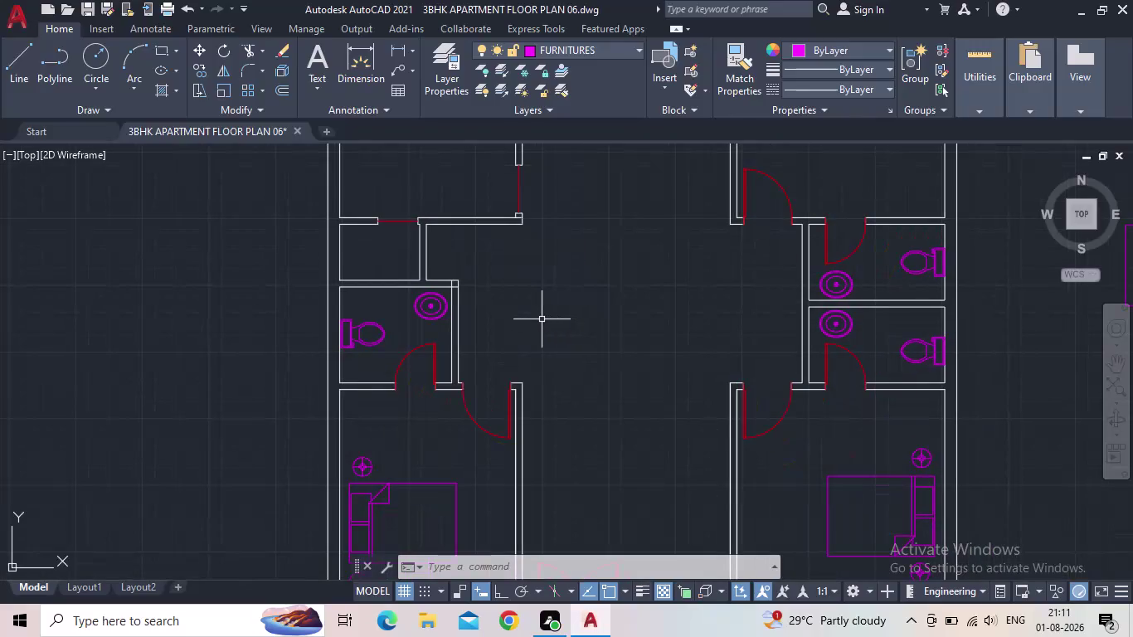
Pan and zoom around the apartment plan to centre the upper-left room.
scroll(up, 3)
middle_drag(585, 297, 557, 309)
scroll(down, 3)
middle_drag(572, 329, 526, 234)
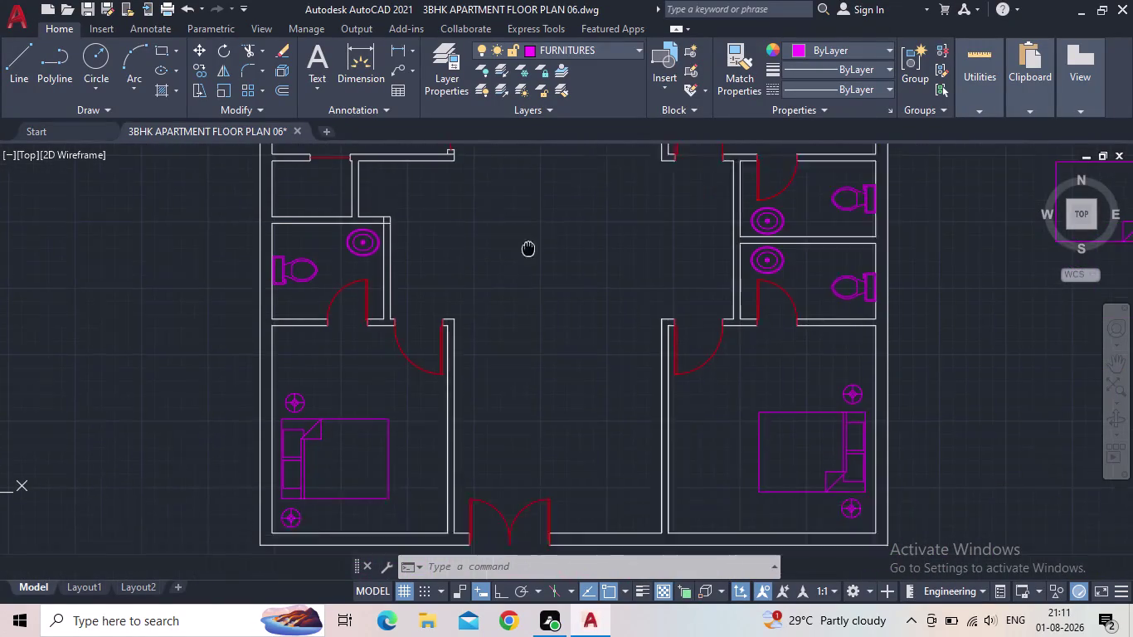
middle_drag(526, 234, 524, 215)
scroll(down, 3)
middle_drag(543, 320, 515, 402)
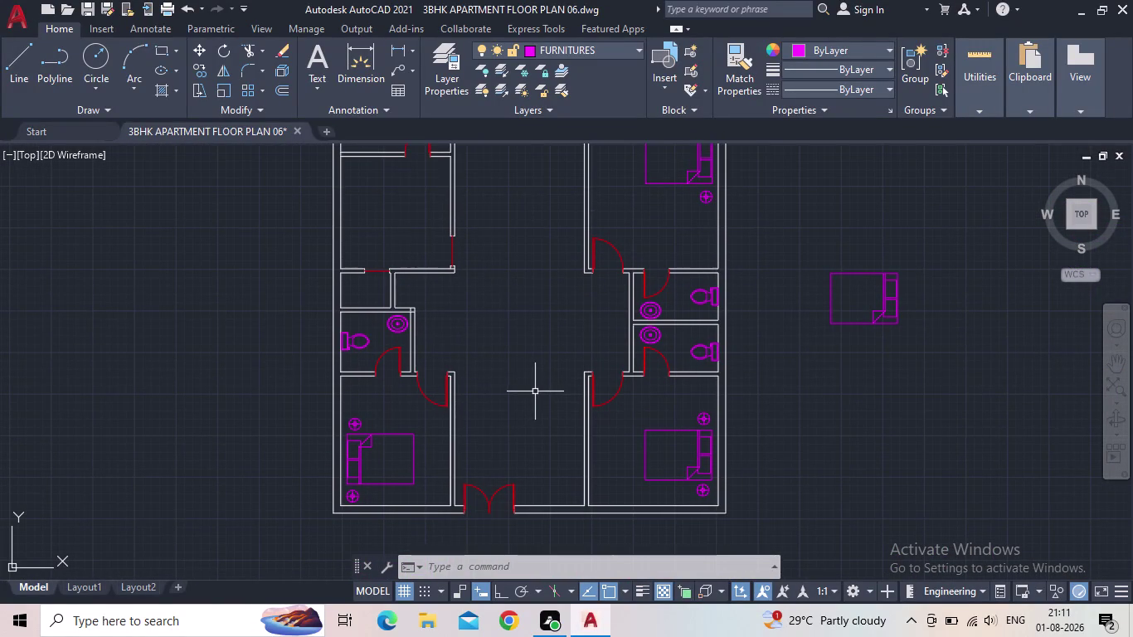
middle_drag(565, 390, 545, 482)
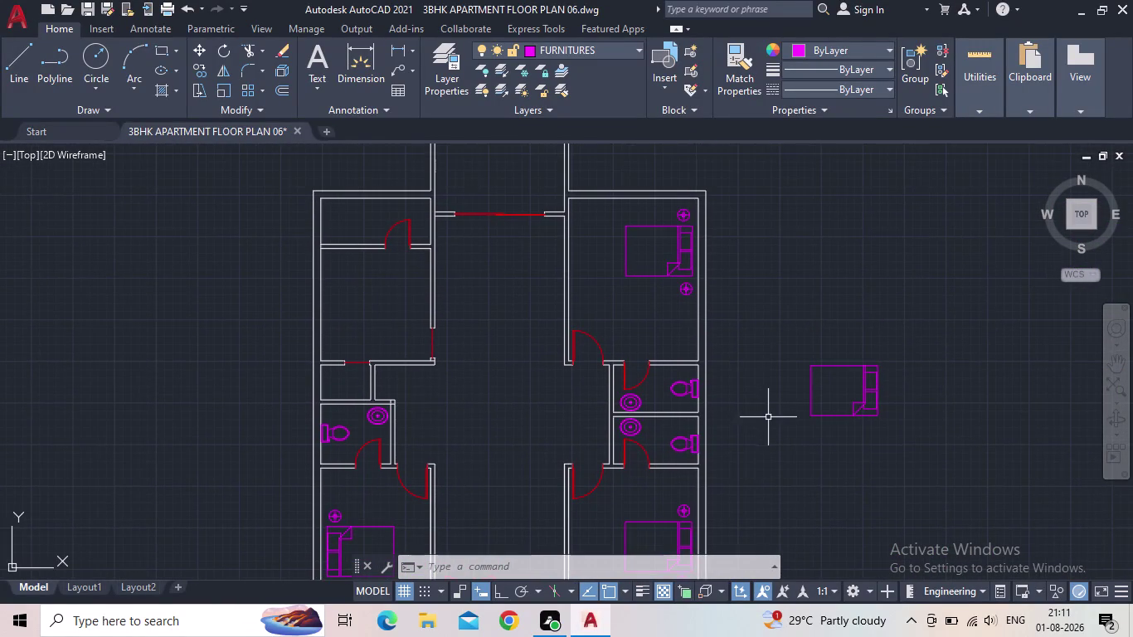
scroll(down, 3)
scroll(up, 3)
middle_drag(843, 377, 742, 379)
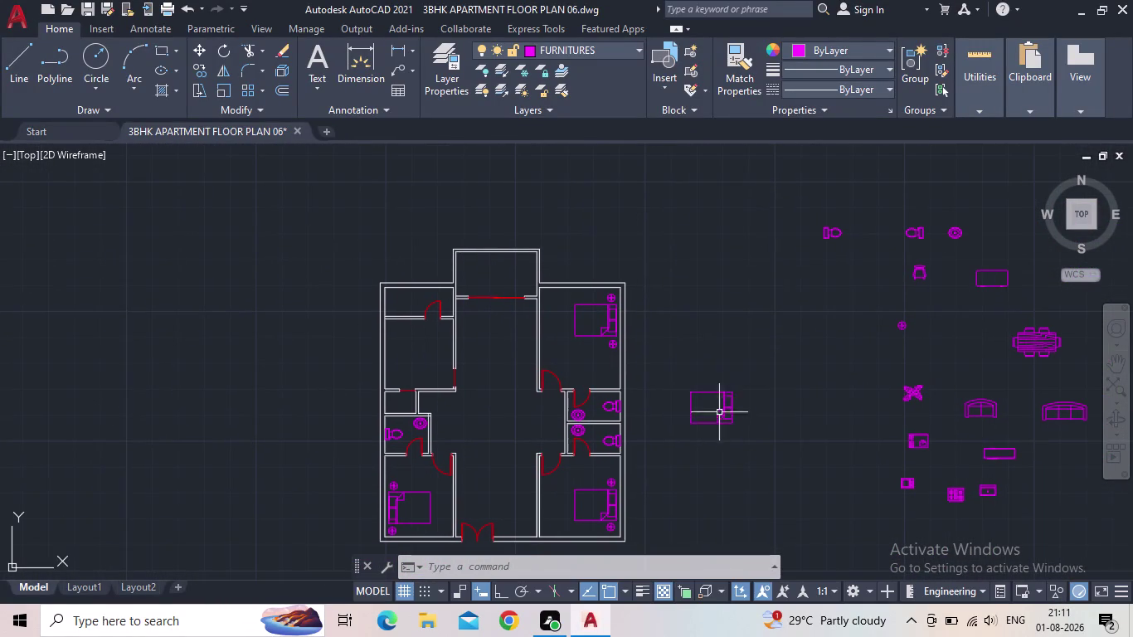
scroll(up, 3)
middle_drag(482, 429, 420, 430)
scroll(down, 3)
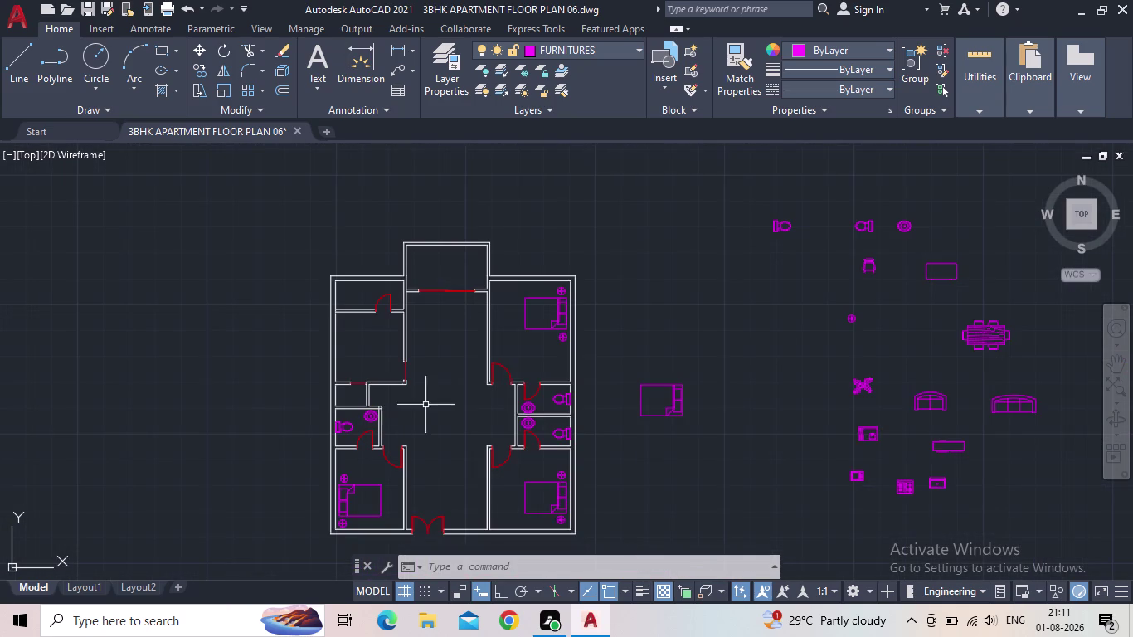
middle_drag(678, 361, 524, 295)
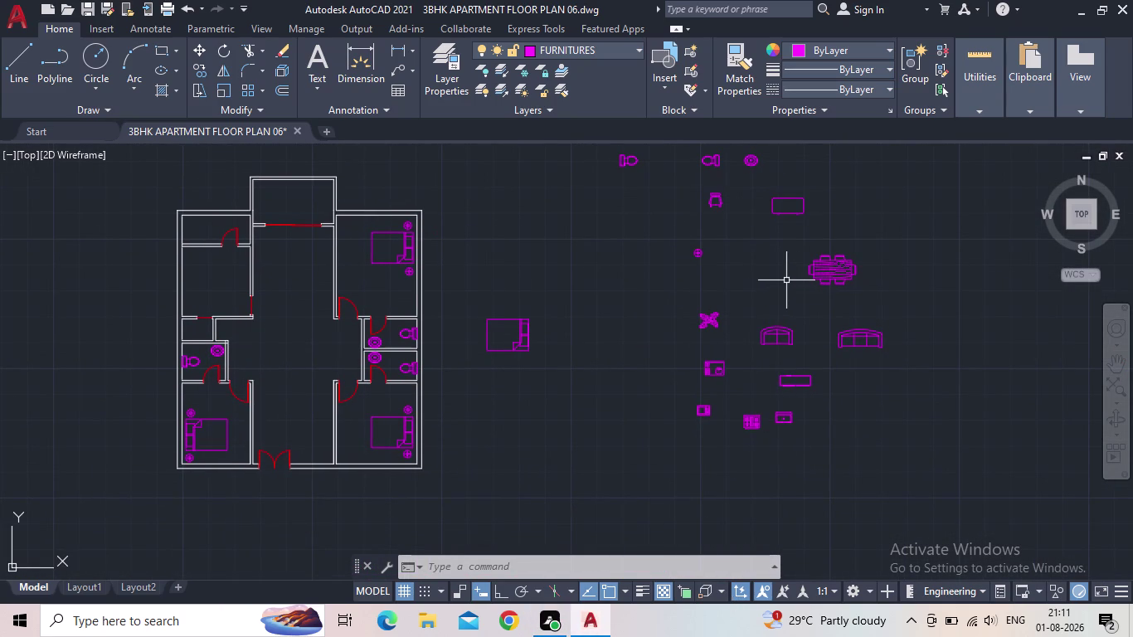
middle_drag(350, 301, 494, 407)
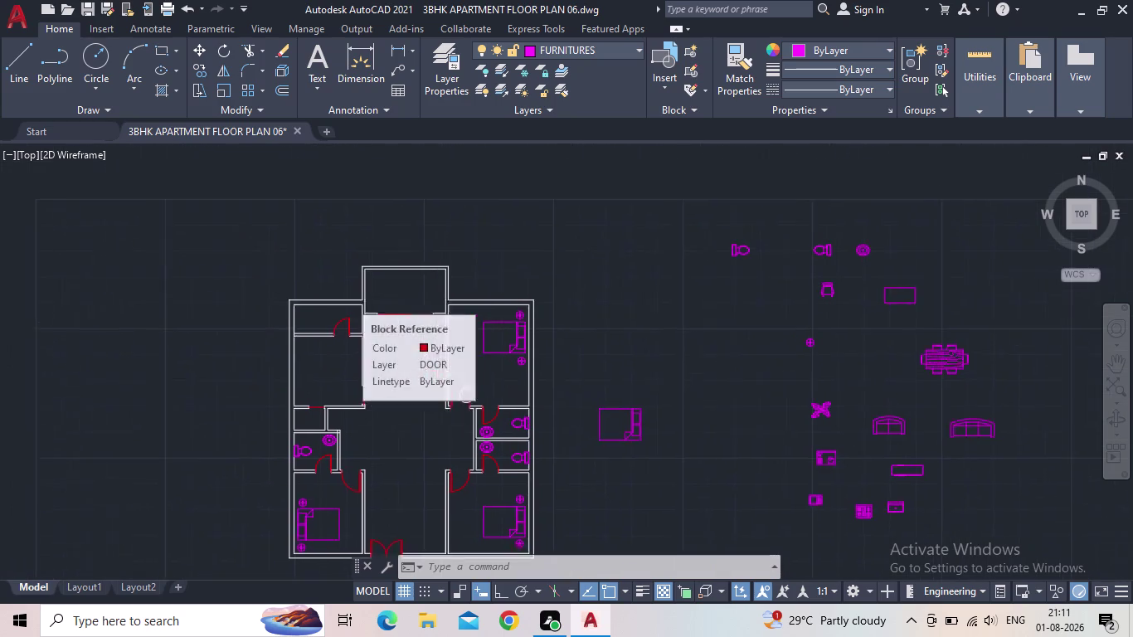
middle_drag(494, 408, 498, 410)
scroll(up, 3)
scroll(up, 3)
middle_drag(354, 377, 513, 337)
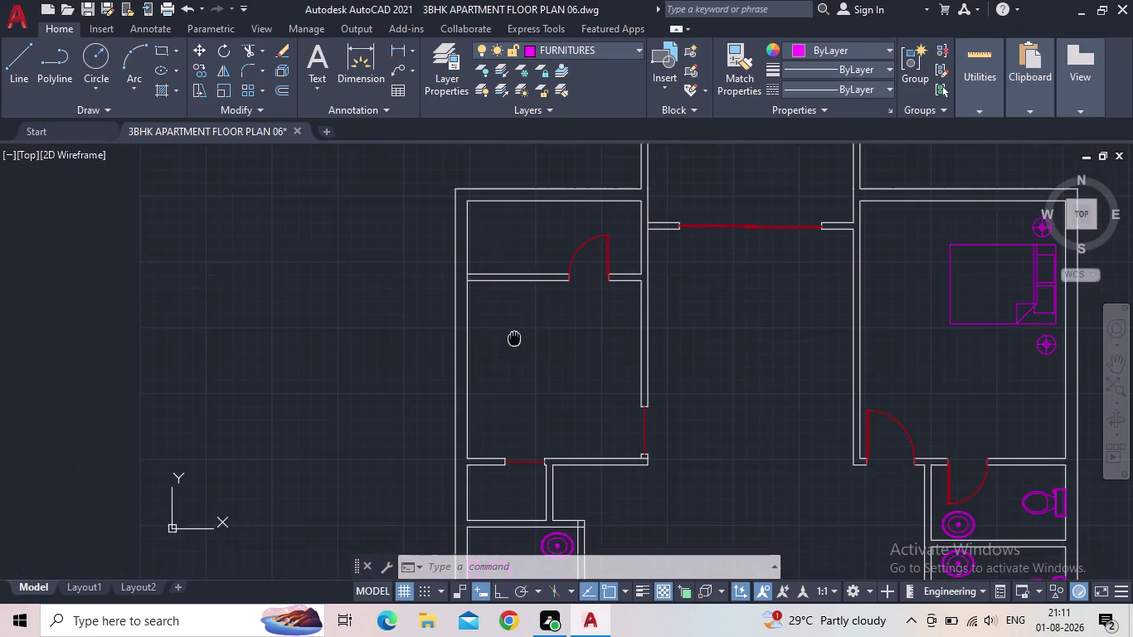
Set FLOOR as the current layer in the Layer Properties Manager.
click(440, 76)
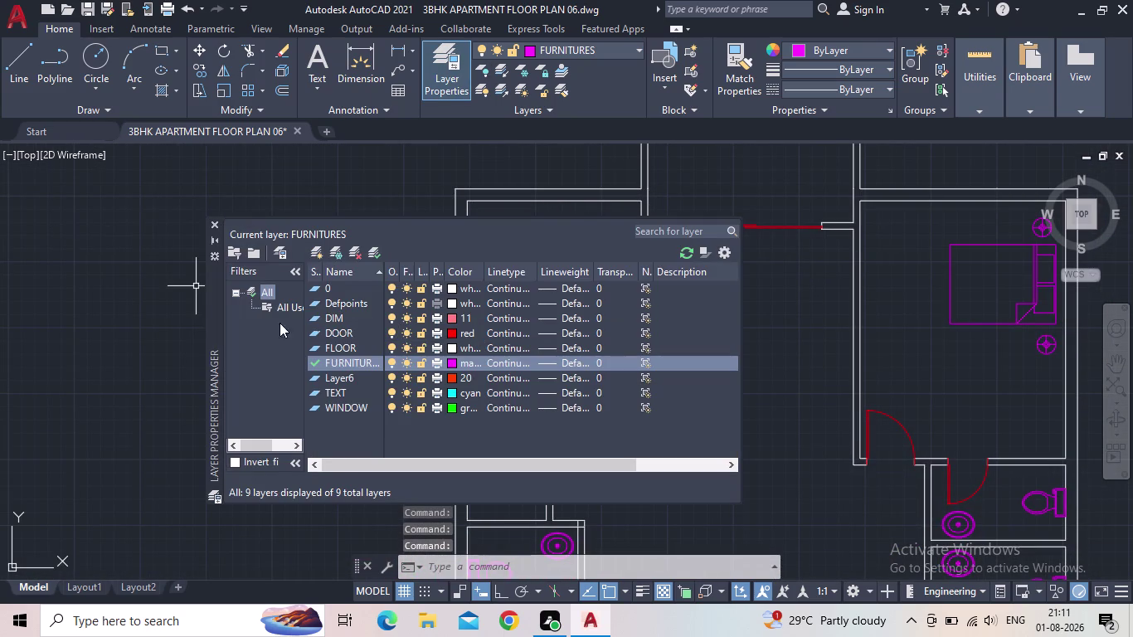
double_click(316, 347)
click(216, 219)
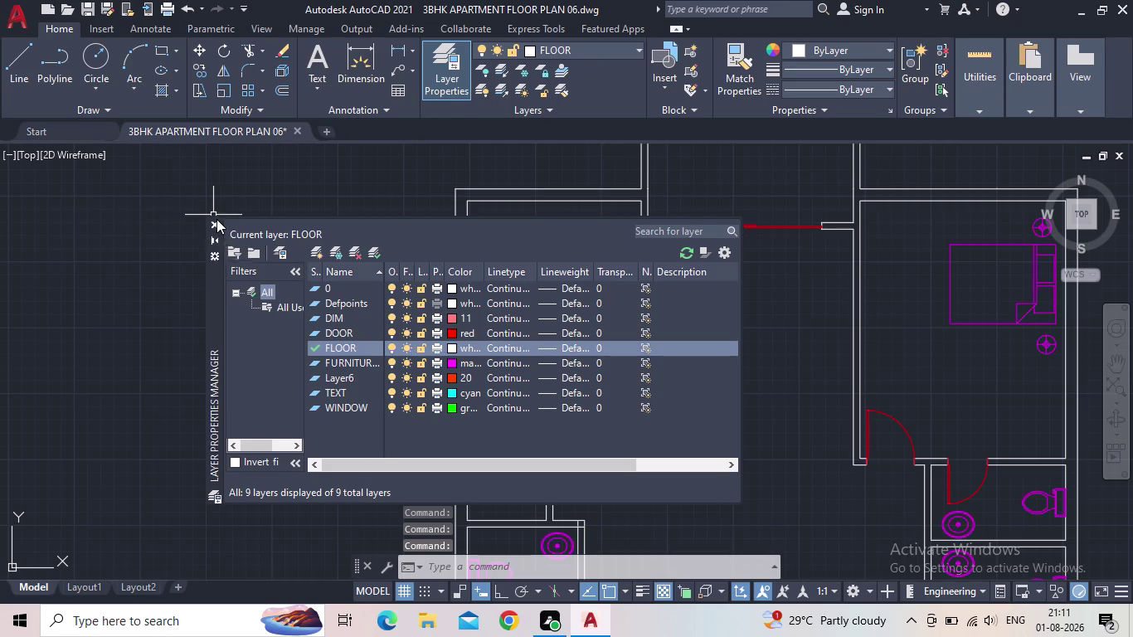
click(162, 49)
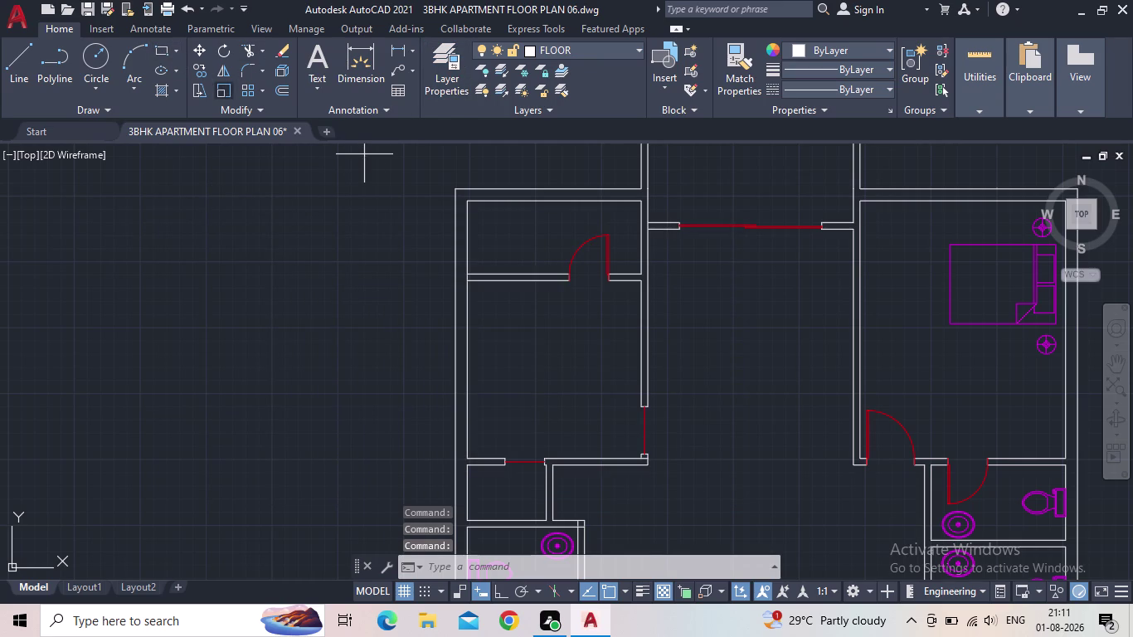
Draw the tall 2'×10' rectangle from the upper-left room's inner corner.
scroll(up, 3)
scroll(down, 3)
middle_click(507, 362)
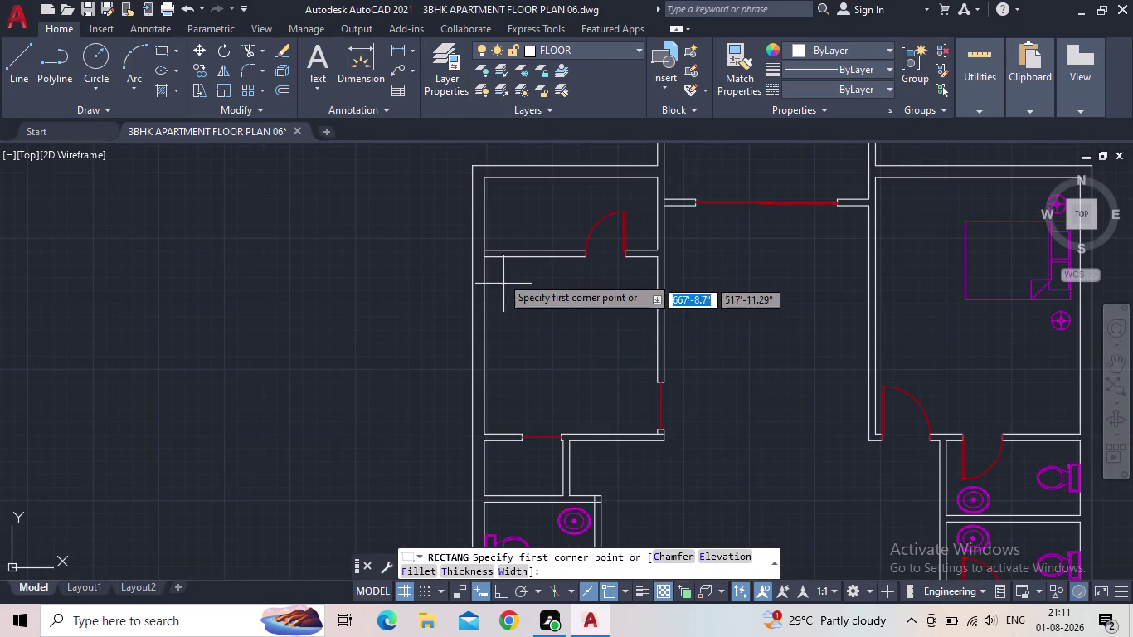
click(487, 257)
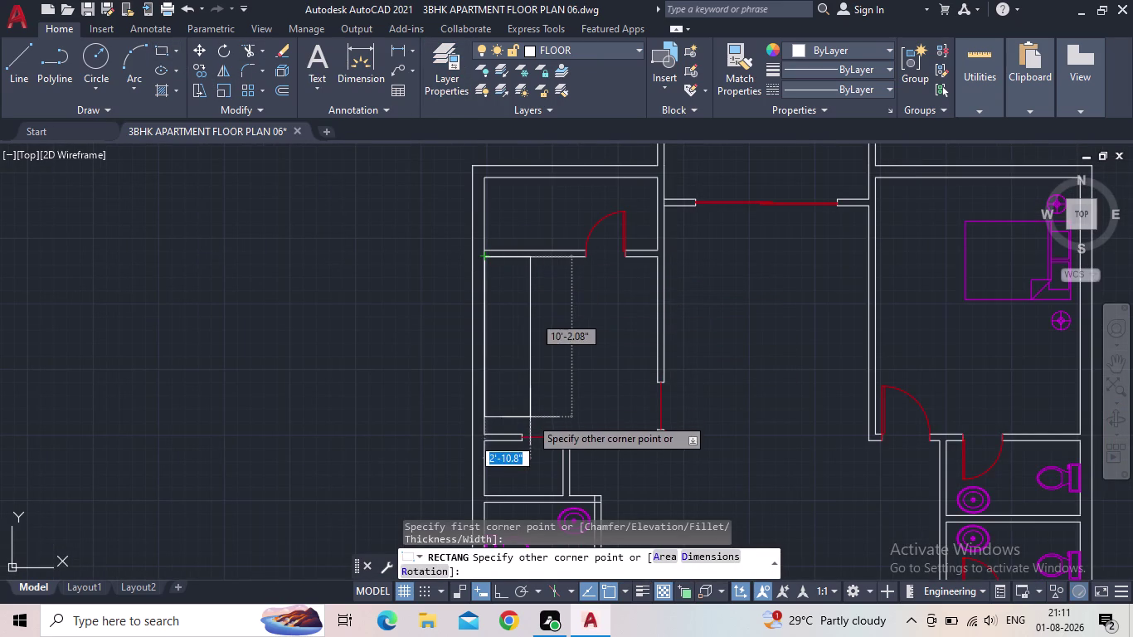
middle_drag(530, 418, 545, 379)
scroll(down, 3)
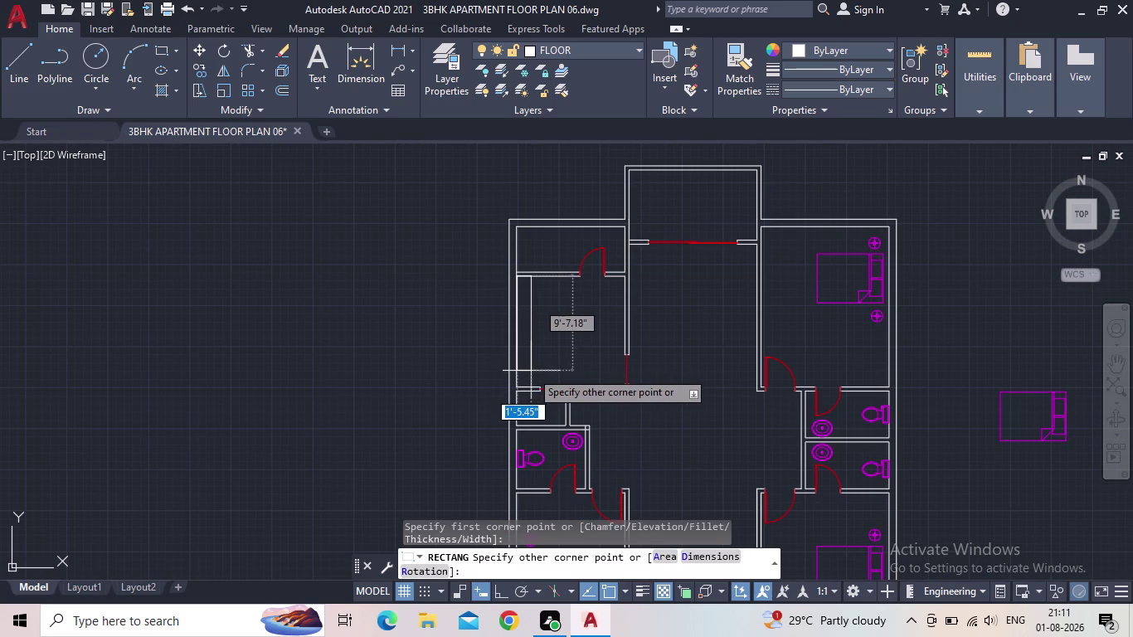
scroll(up, 3)
scroll(up, 3)
middle_drag(536, 391, 555, 352)
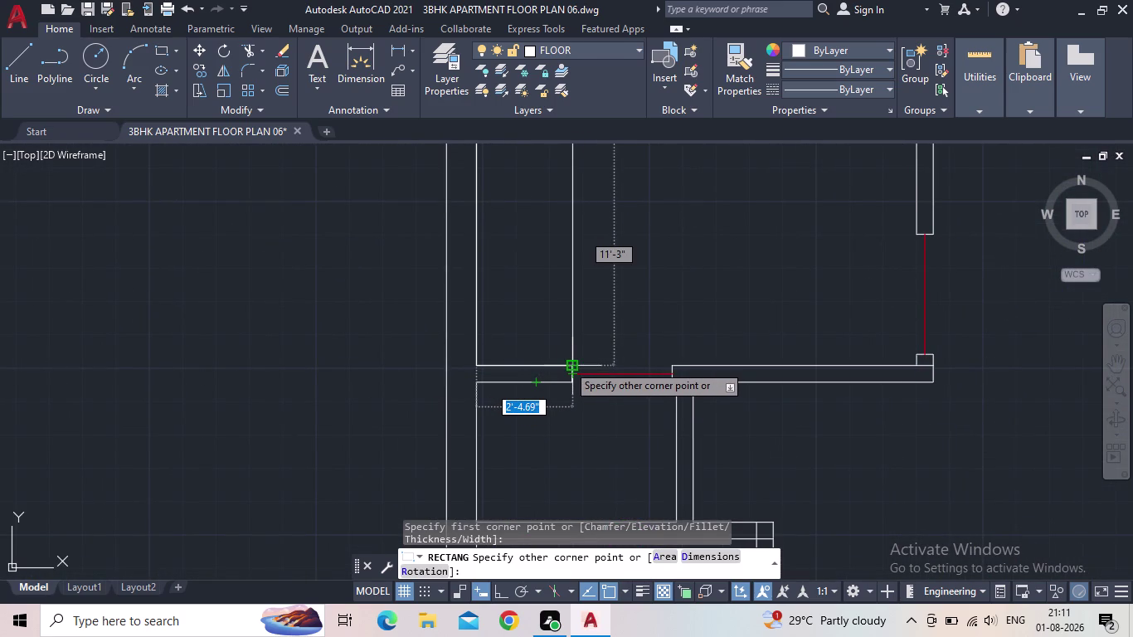
scroll(up, 3)
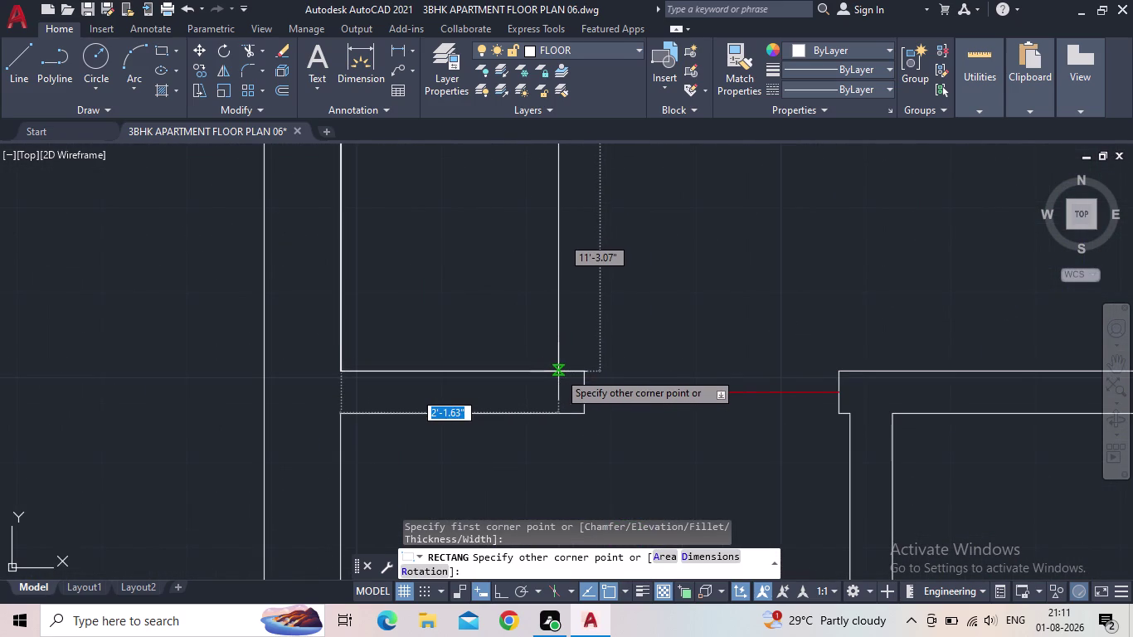
click(561, 373)
scroll(down, 3)
middle_drag(490, 307, 491, 443)
scroll(down, 3)
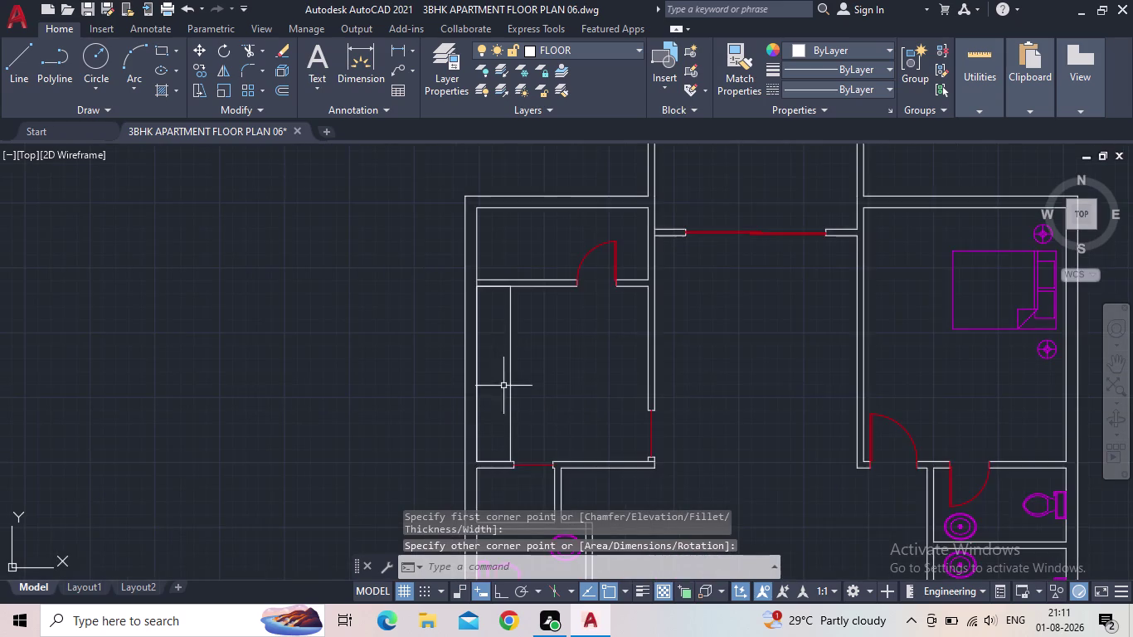
scroll(up, 3)
middle_drag(495, 320, 493, 421)
Draw the wider 5'×2' rectangle from the room's top-left corner, then start TRIM.
key(space)
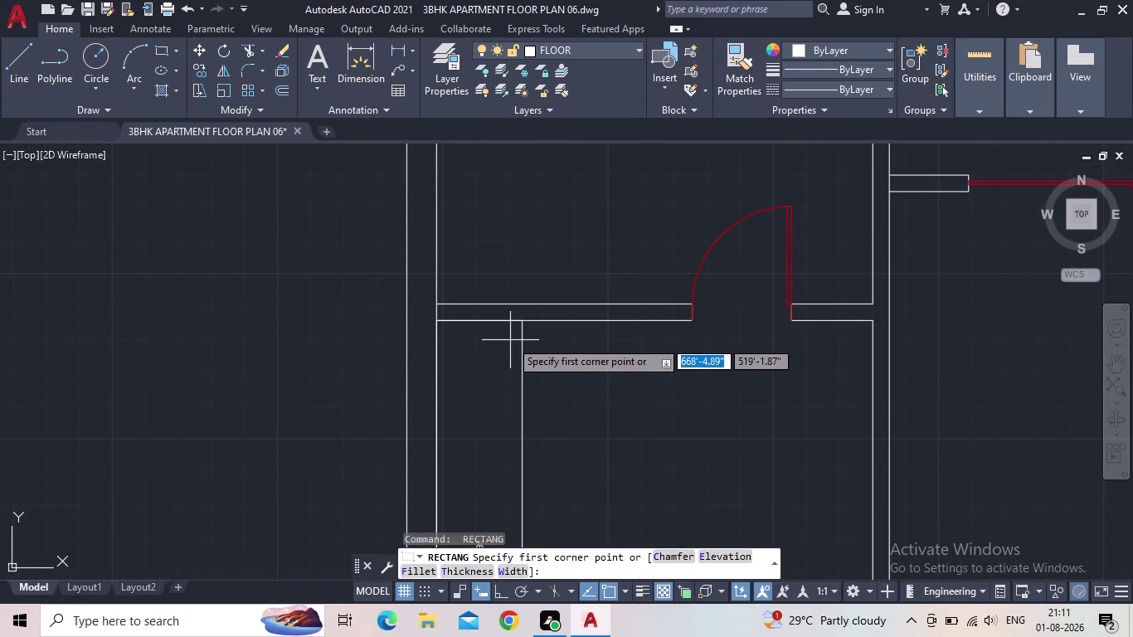
click(439, 323)
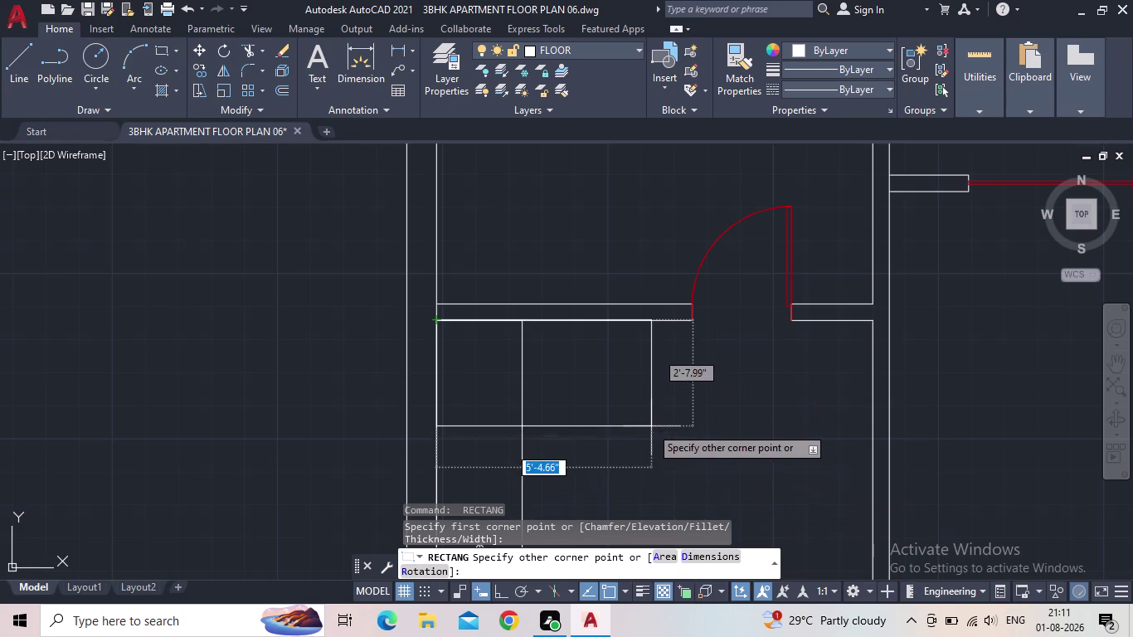
middle_drag(655, 425, 751, 363)
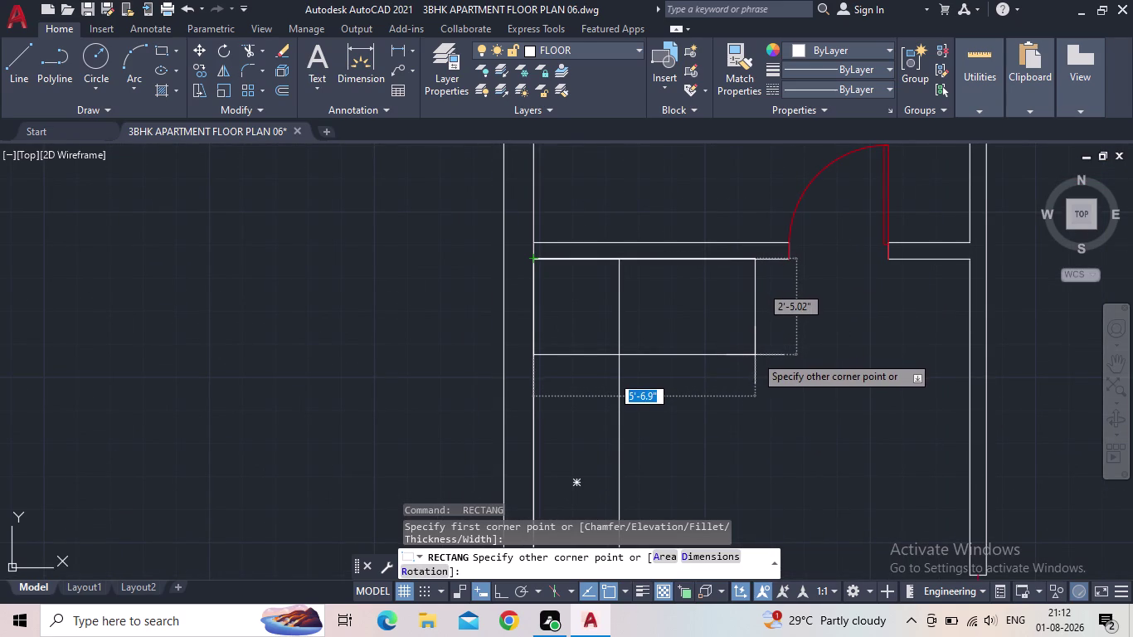
click(753, 356)
scroll(down, 3)
scroll(up, 3)
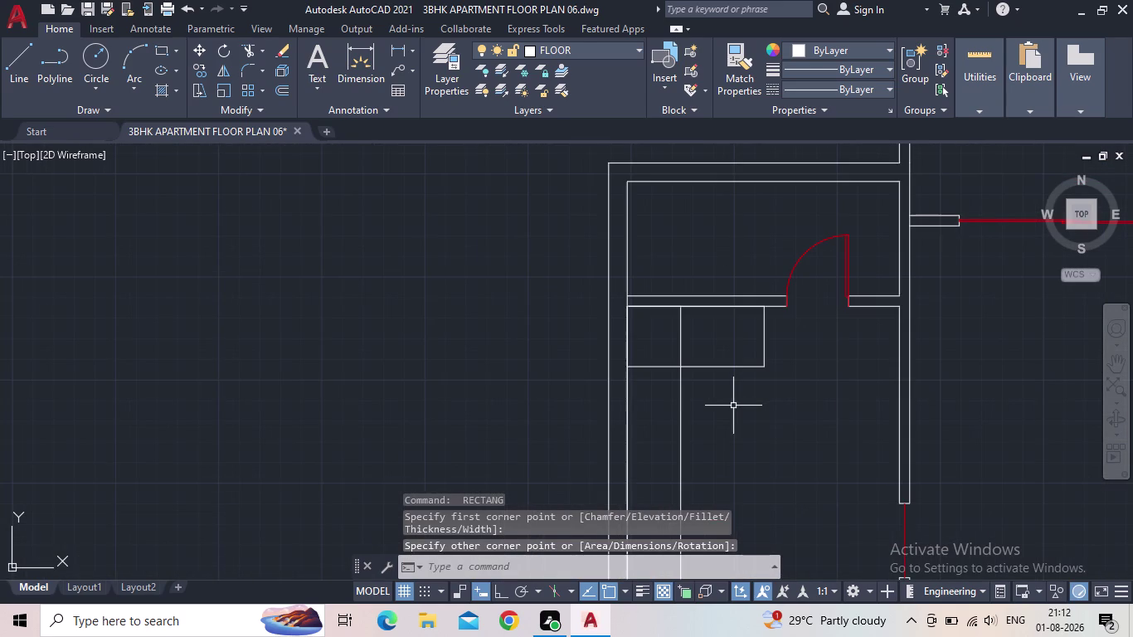
key(t)
key(r)
key(Return)
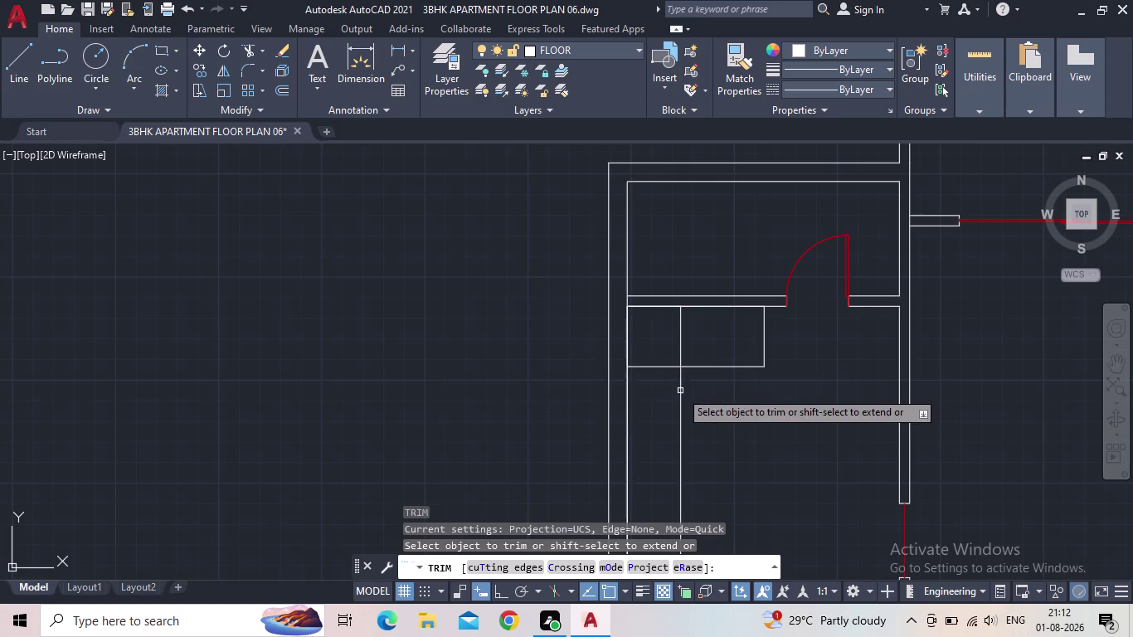
scroll(up, 3)
drag(650, 375, 647, 368)
click(636, 316)
click(708, 281)
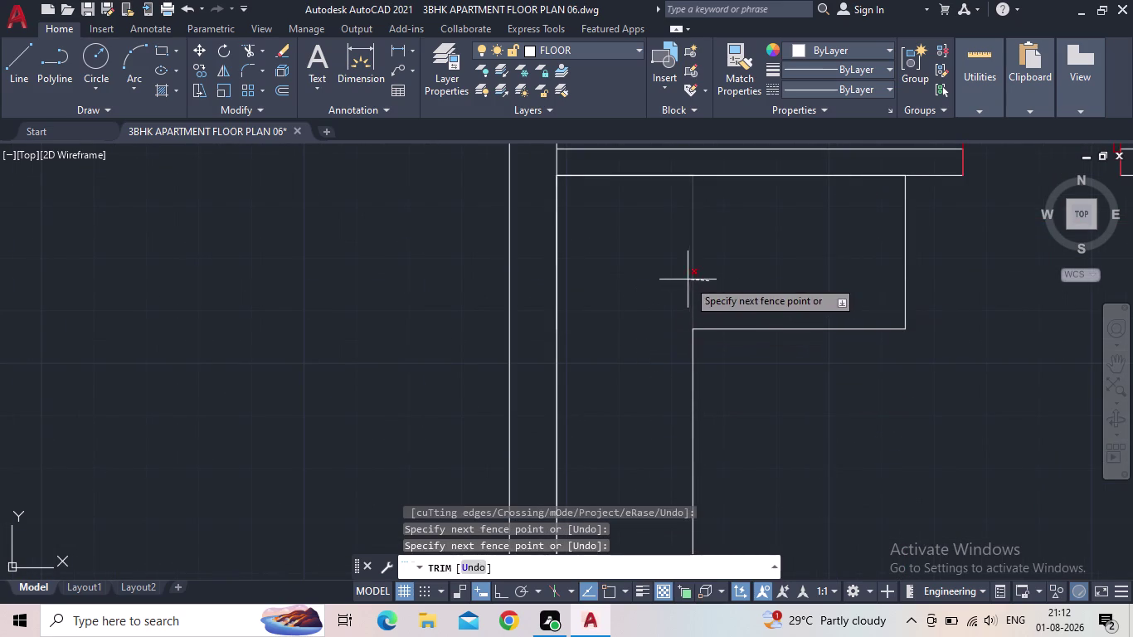
click(687, 279)
scroll(down, 3)
middle_drag(667, 316, 680, 291)
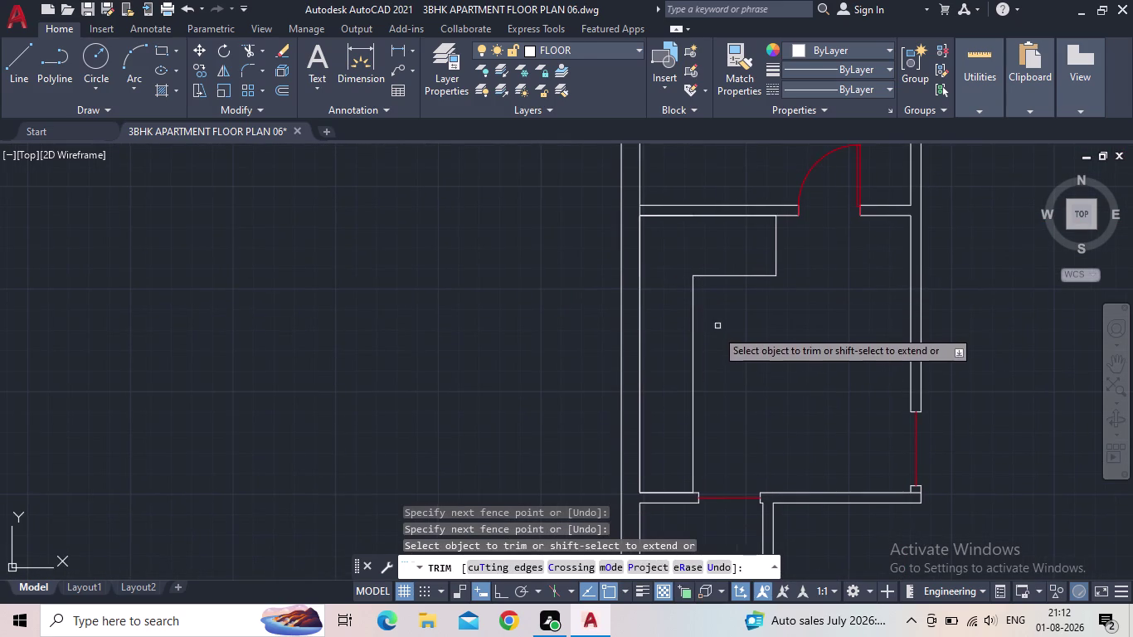
key(Escape)
scroll(down, 3)
middle_drag(747, 385, 680, 337)
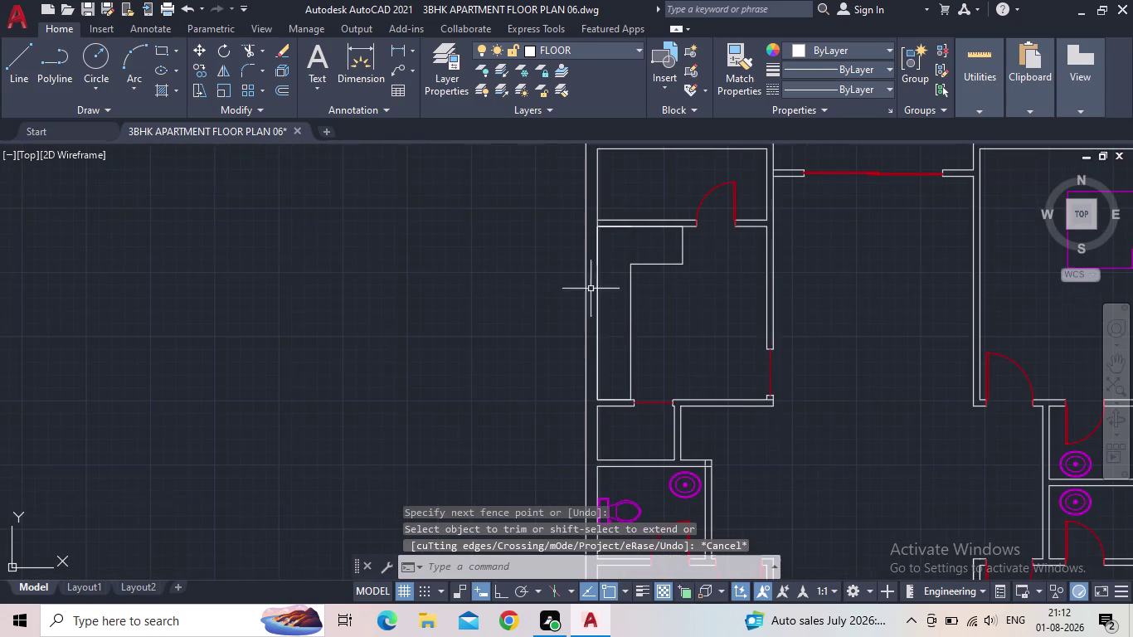
click(92, 9)
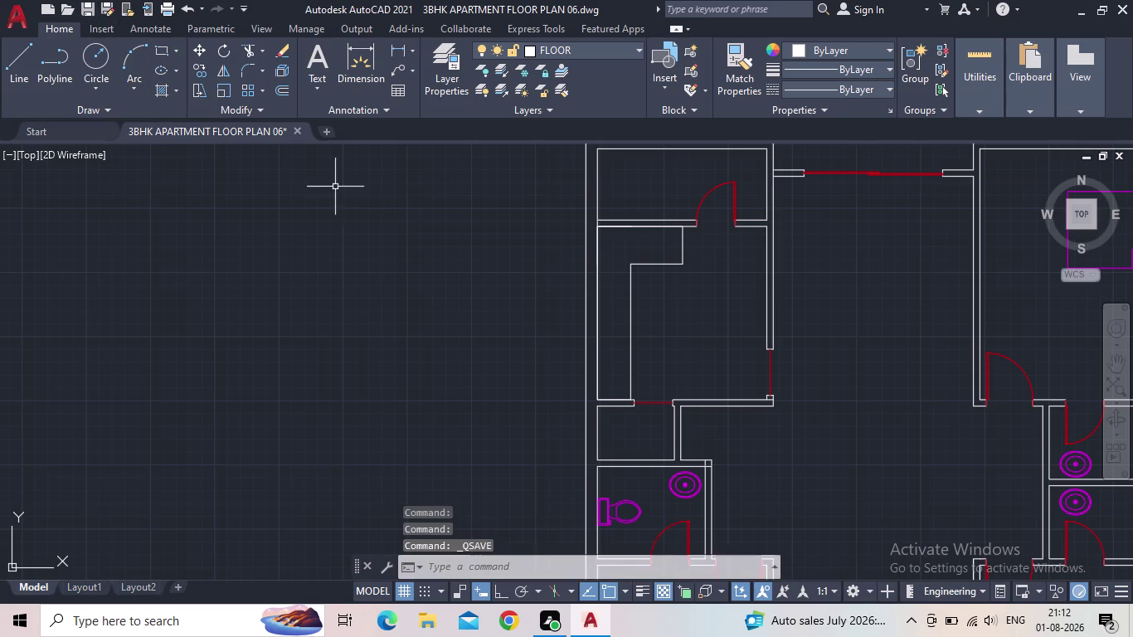
middle_drag(643, 289, 618, 276)
scroll(up, 3)
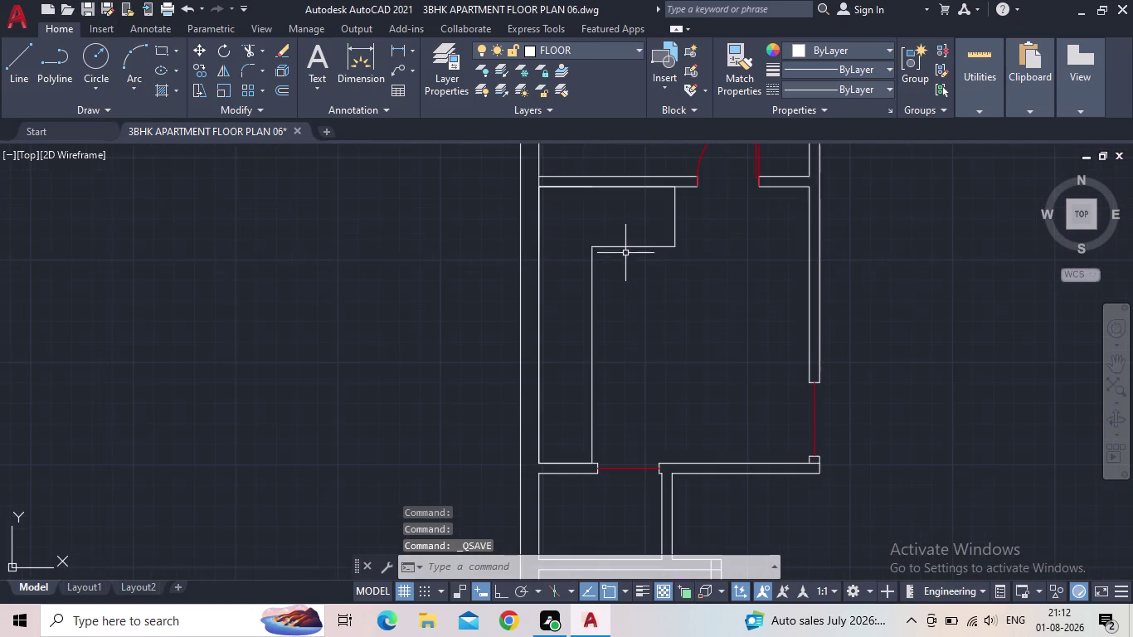
scroll(down, 3)
middle_drag(660, 271, 572, 284)
scroll(down, 3)
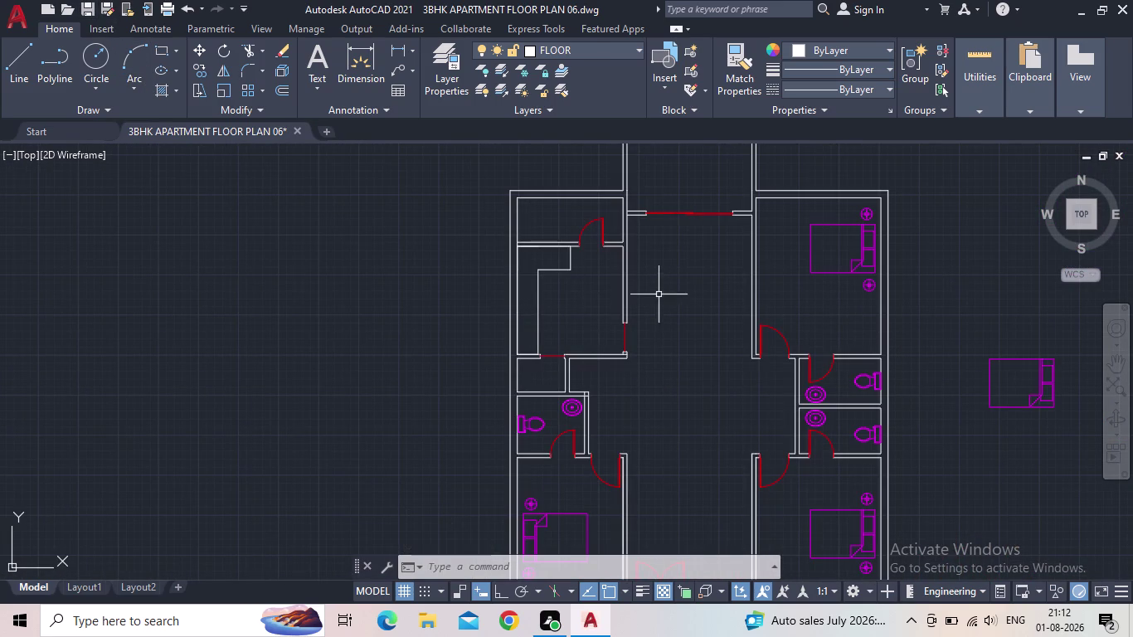
scroll(down, 3)
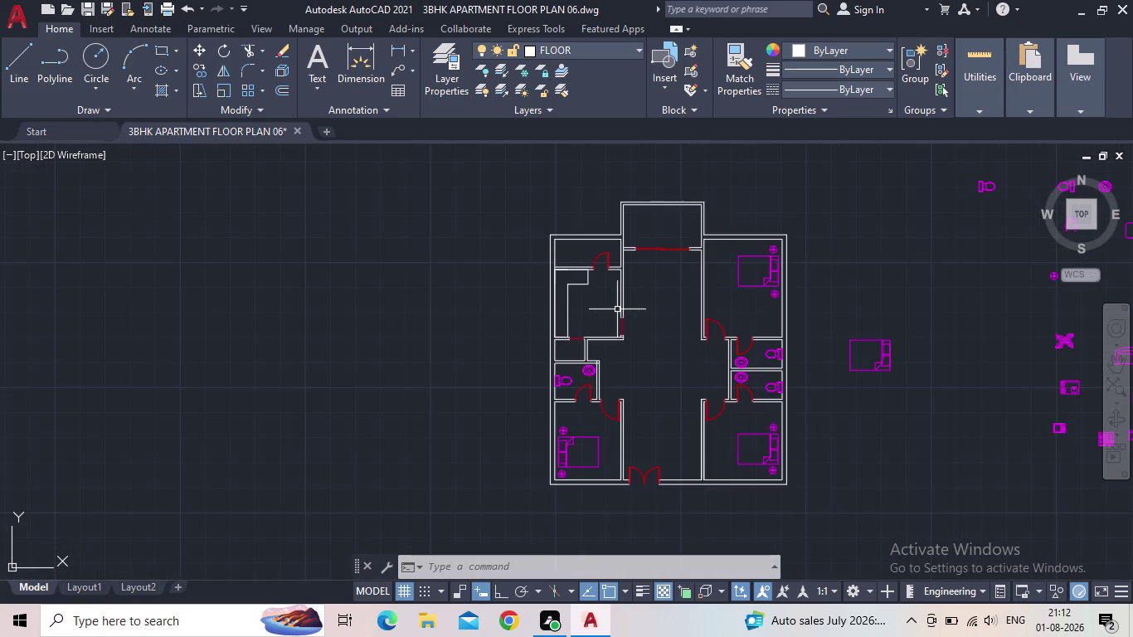
scroll(up, 3)
scroll(down, 3)
middle_drag(865, 307, 471, 412)
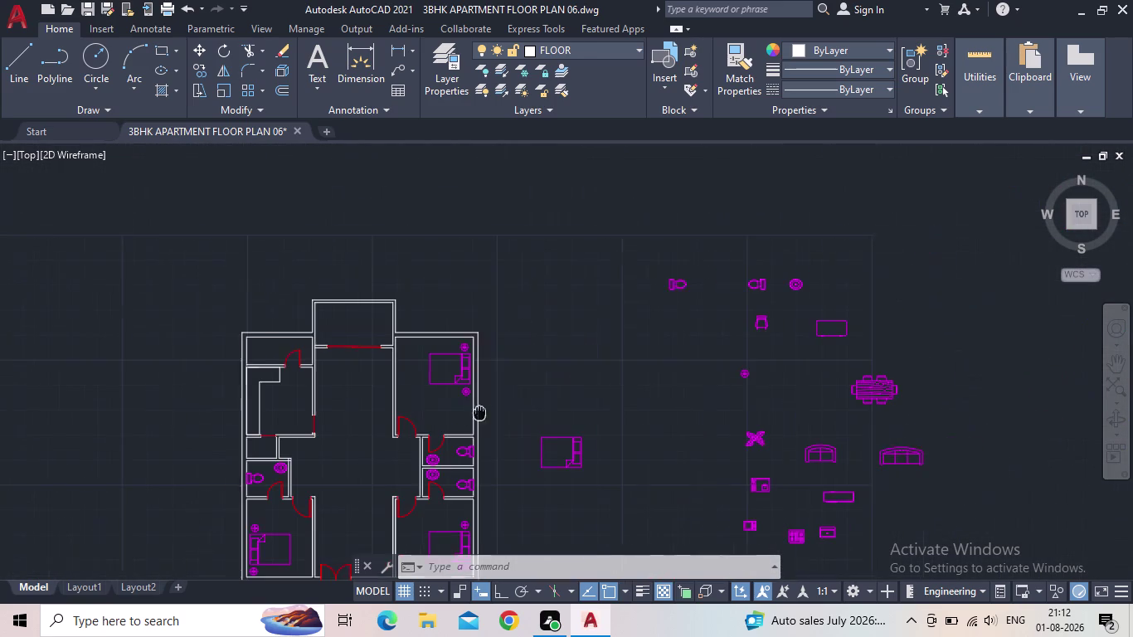
scroll(up, 3)
scroll(down, 3)
scroll(up, 3)
scroll(up, 3)
middle_drag(808, 447, 805, 447)
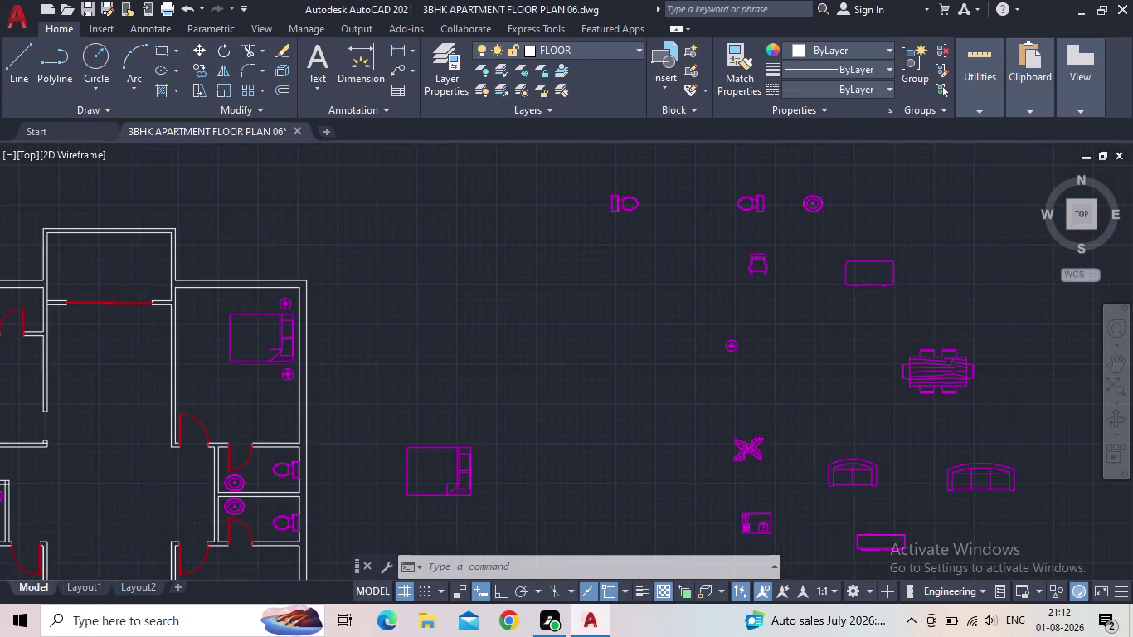
middle_drag(805, 447, 845, 271)
scroll(up, 3)
Grip-move the cooktop block from the loose furniture into the kitchen corner.
scroll(up, 3)
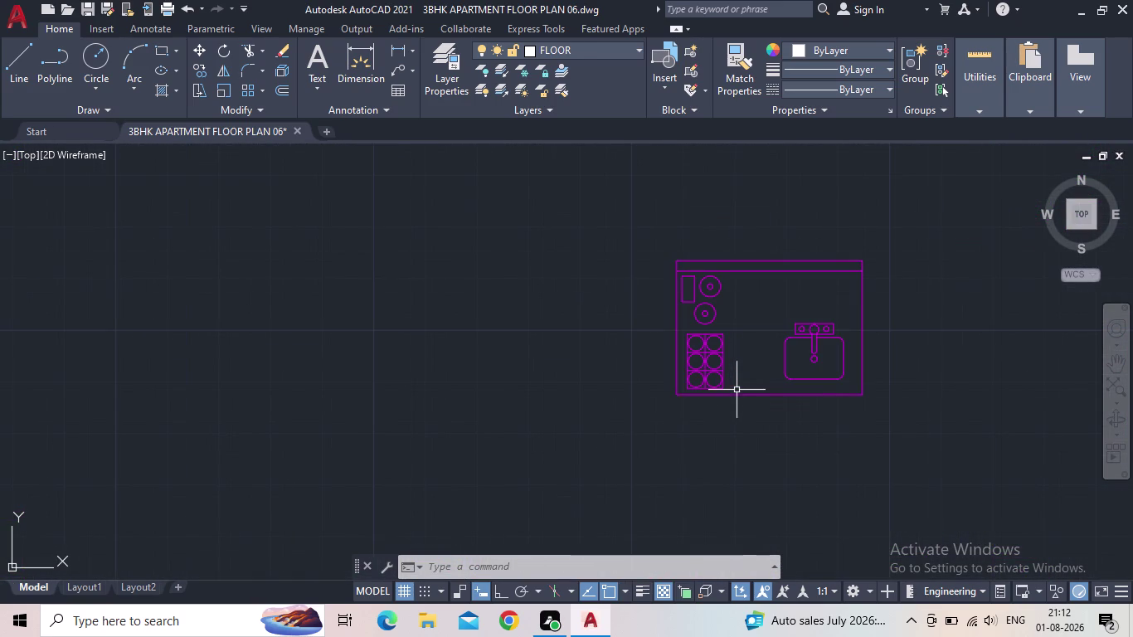
scroll(down, 3)
middle_drag(795, 409, 623, 354)
scroll(down, 3)
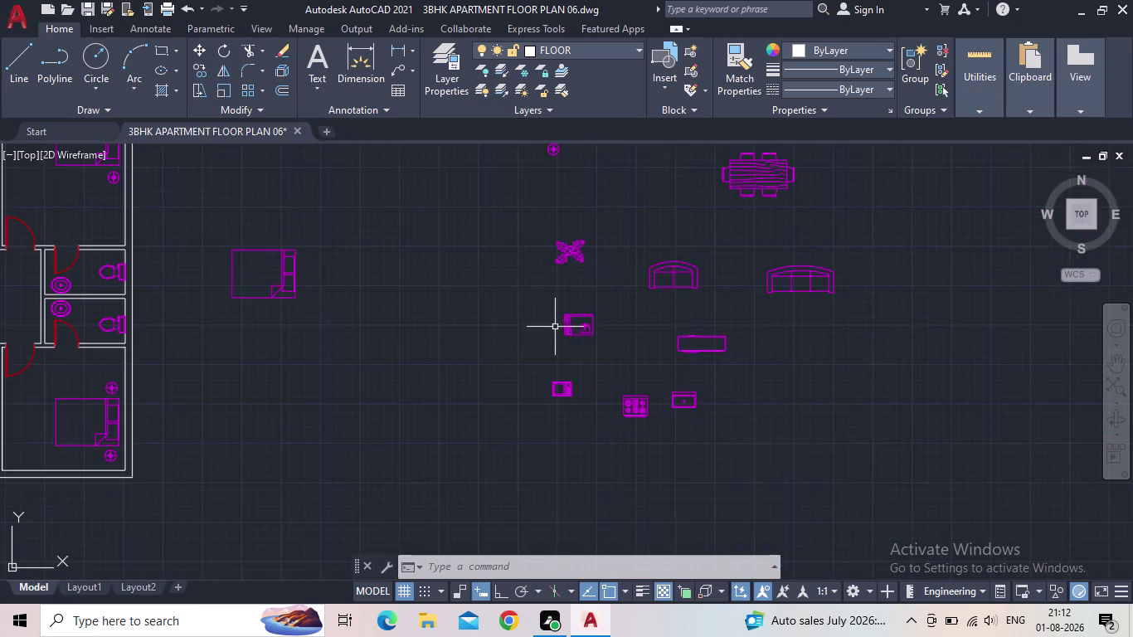
scroll(up, 3)
scroll(down, 3)
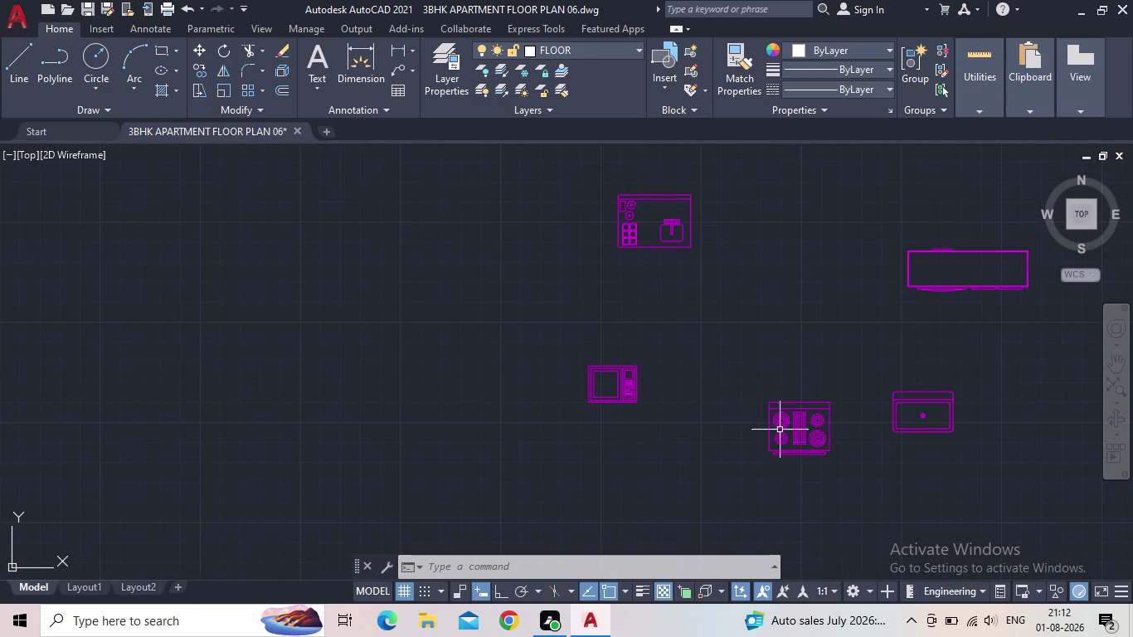
click(782, 430)
click(769, 404)
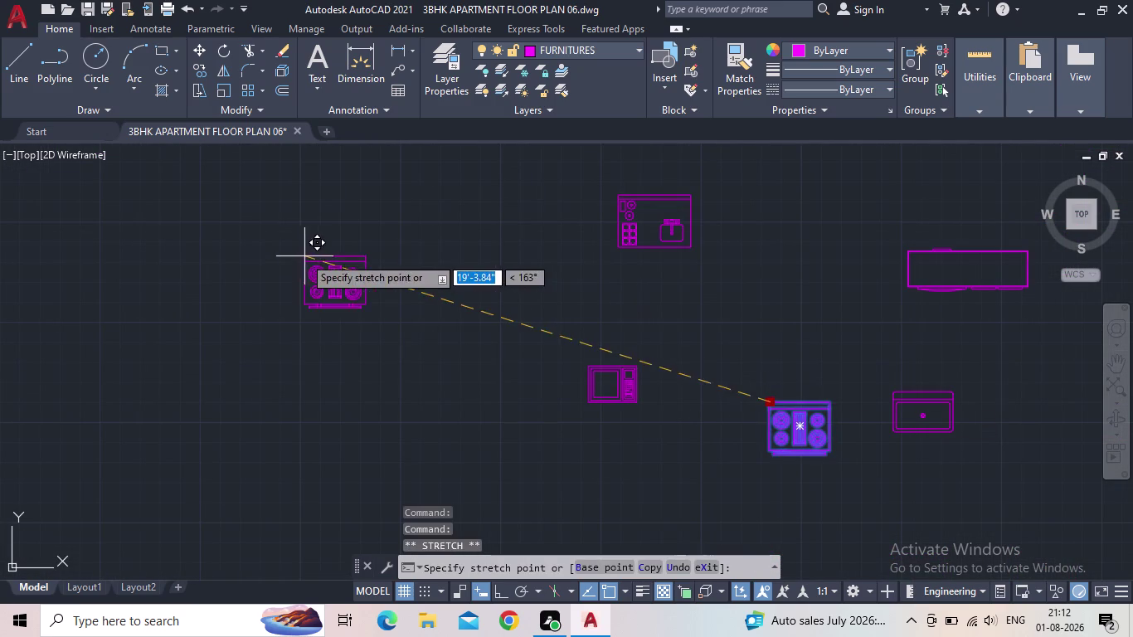
middle_drag(315, 268, 710, 357)
scroll(down, 3)
scroll(up, 3)
scroll(up, 3)
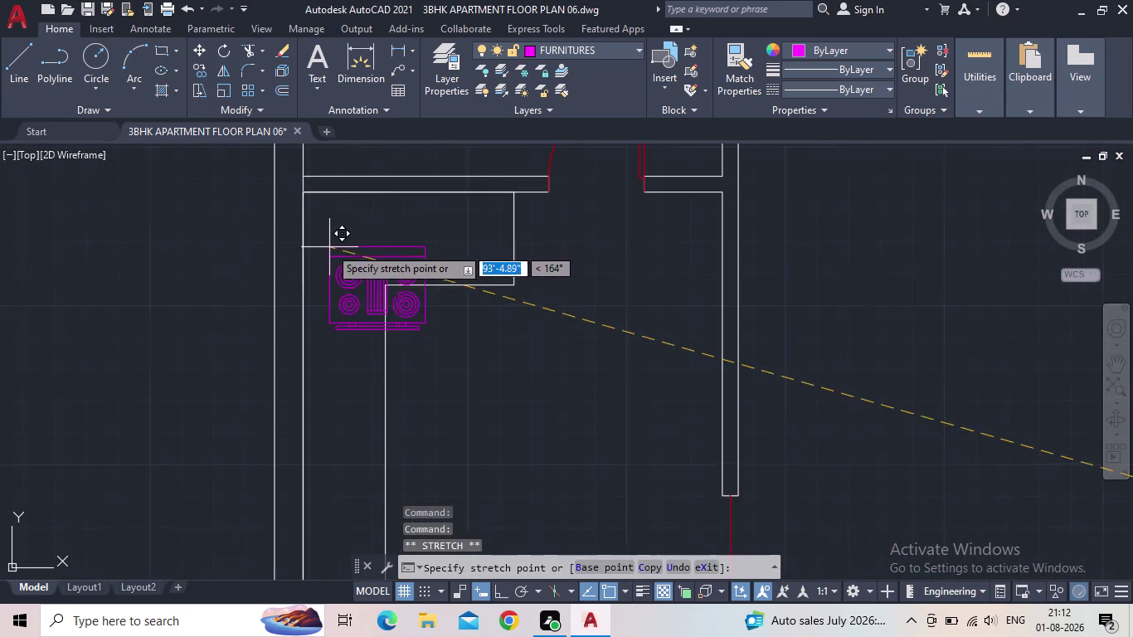
scroll(up, 3)
scroll(down, 3)
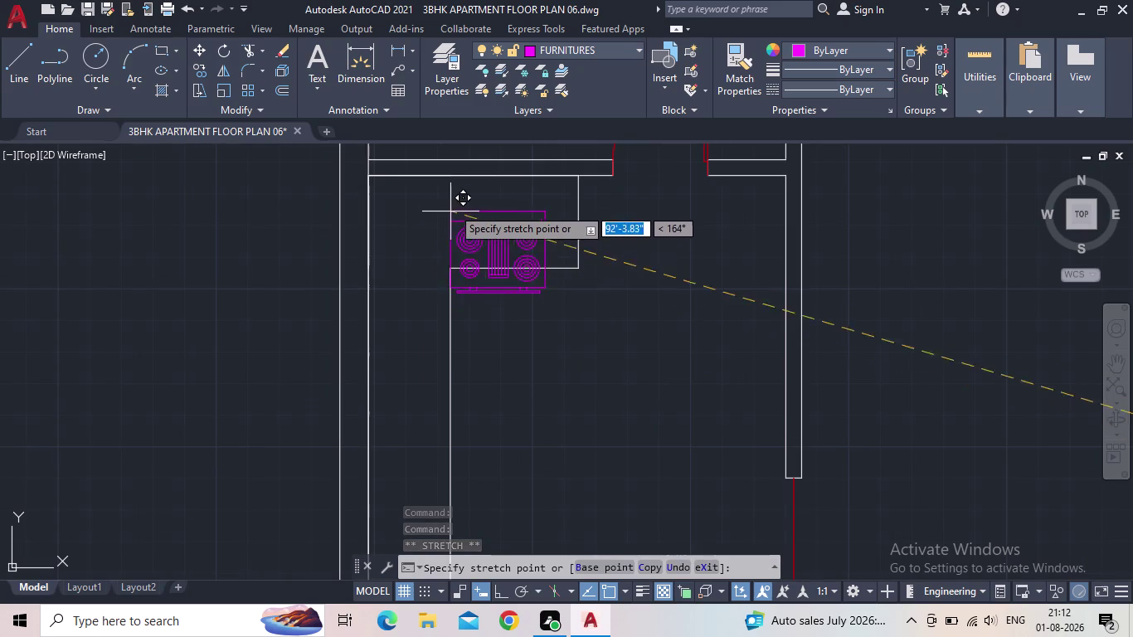
scroll(down, 3)
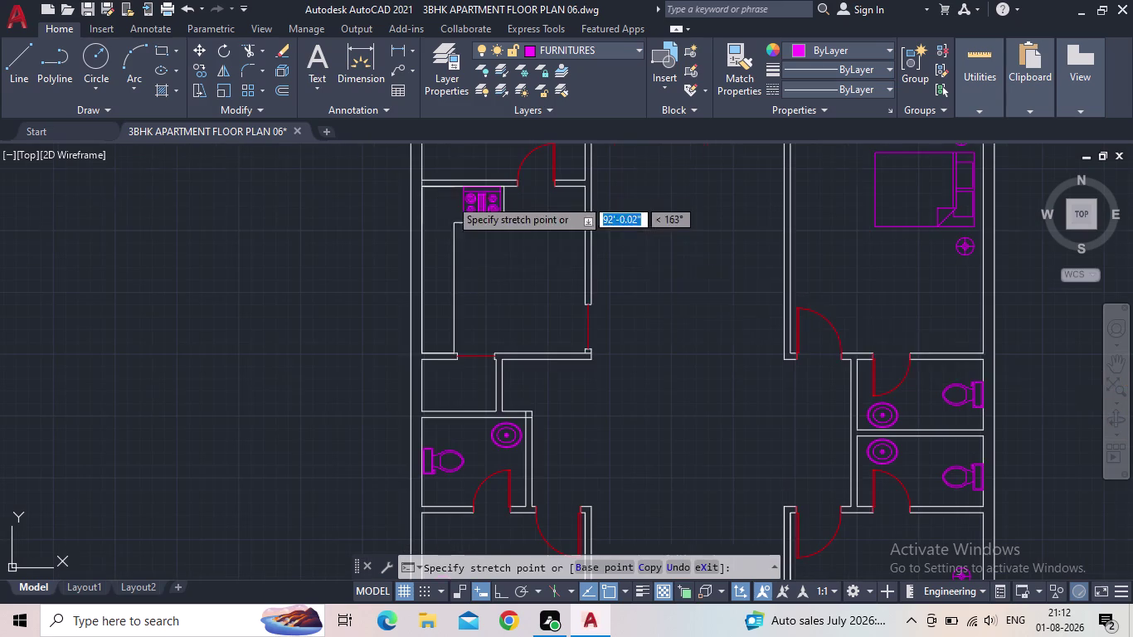
click(470, 274)
Start the RO rotate command on the cooktop.
scroll(up, 3)
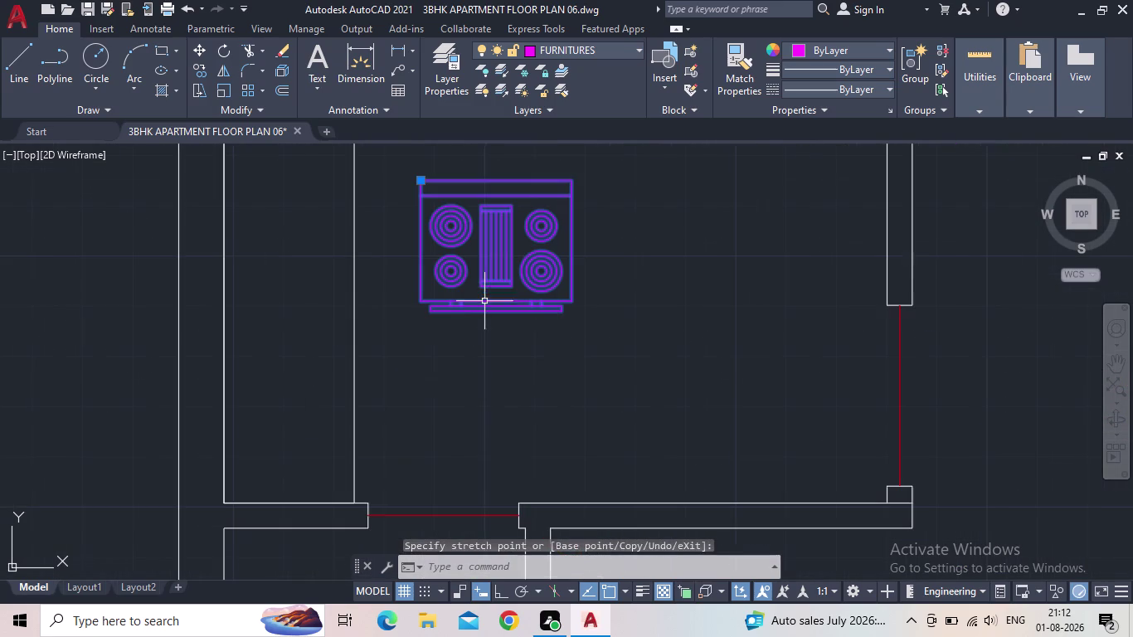
key(r)
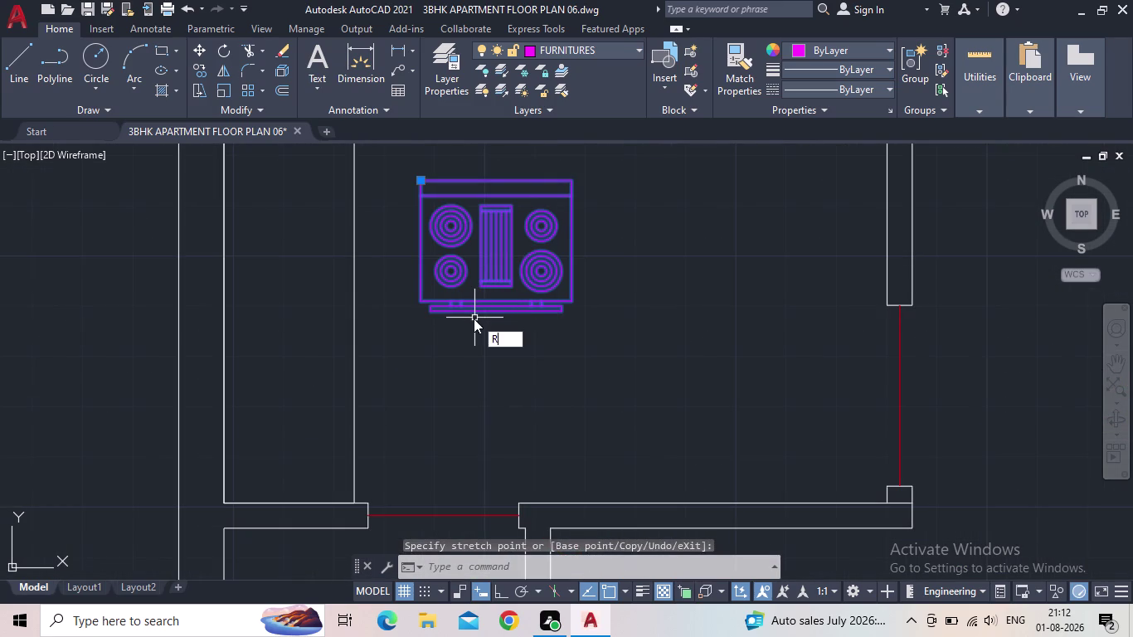
key(o)
key(Return)
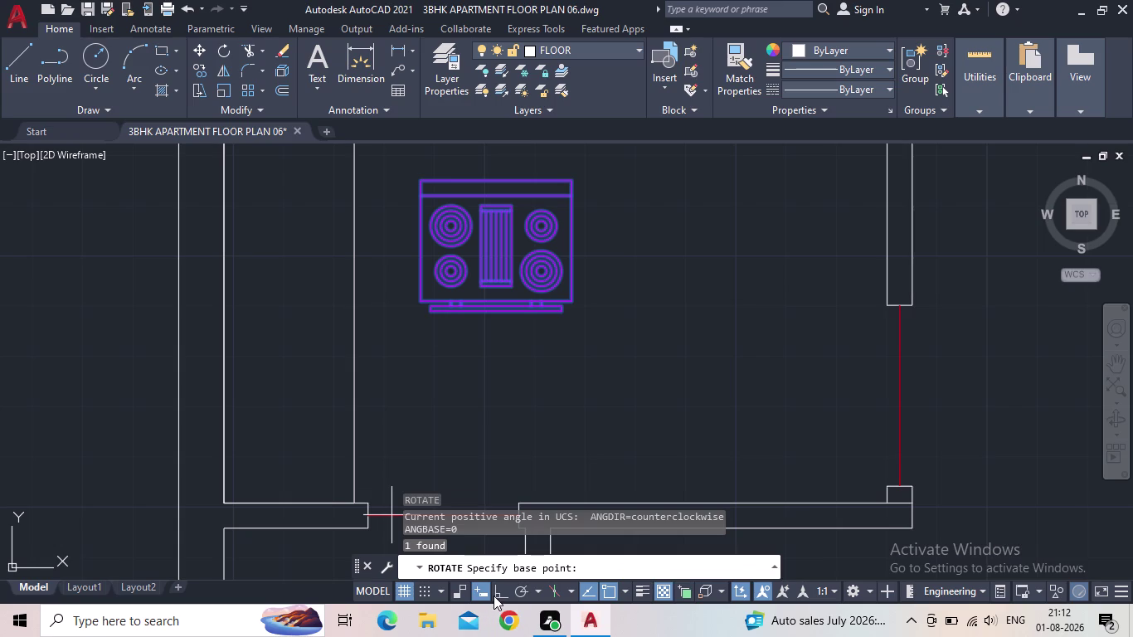
Rotate the cooktop 90° about its bottom corner with Ortho, then move it against the wall.
click(493, 595)
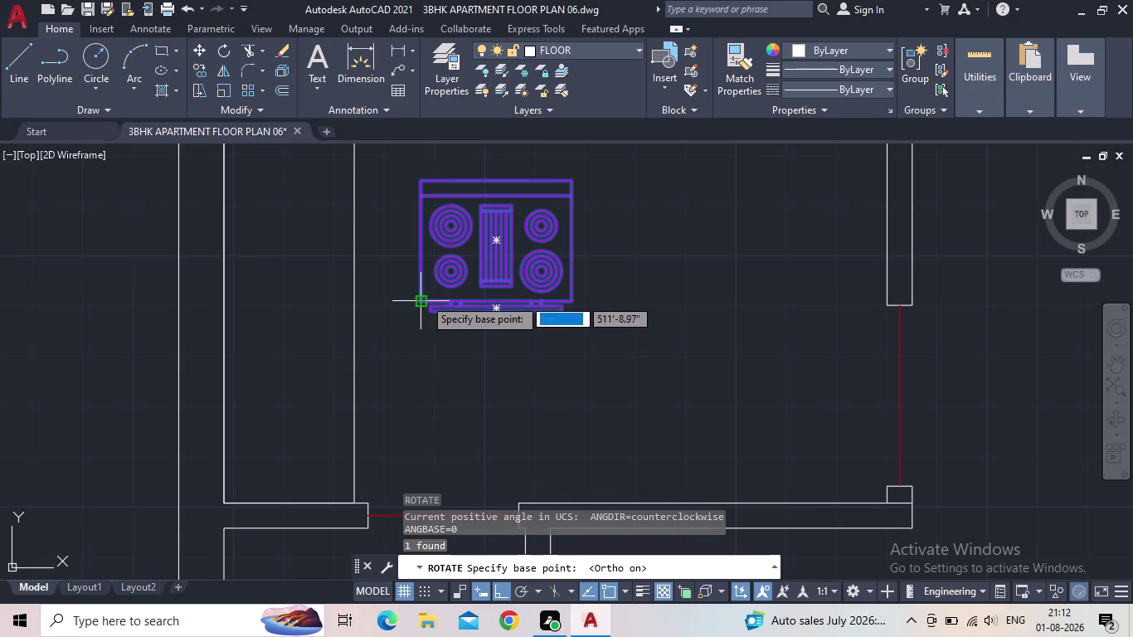
click(424, 298)
click(420, 187)
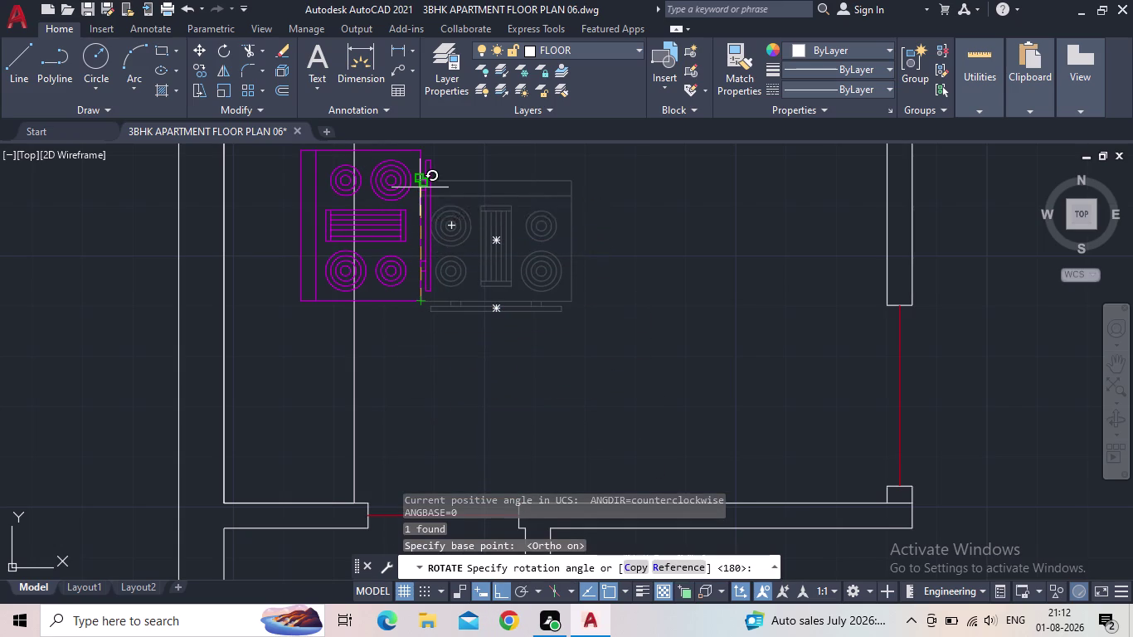
middle_drag(423, 217, 516, 367)
click(481, 361)
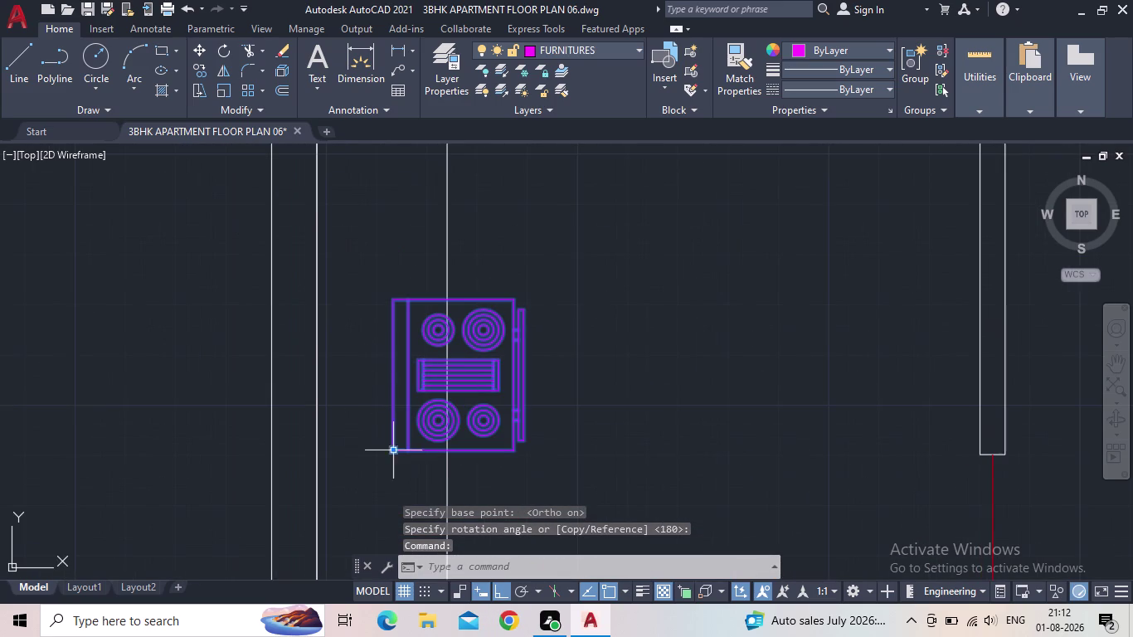
drag(391, 451, 377, 444)
click(336, 428)
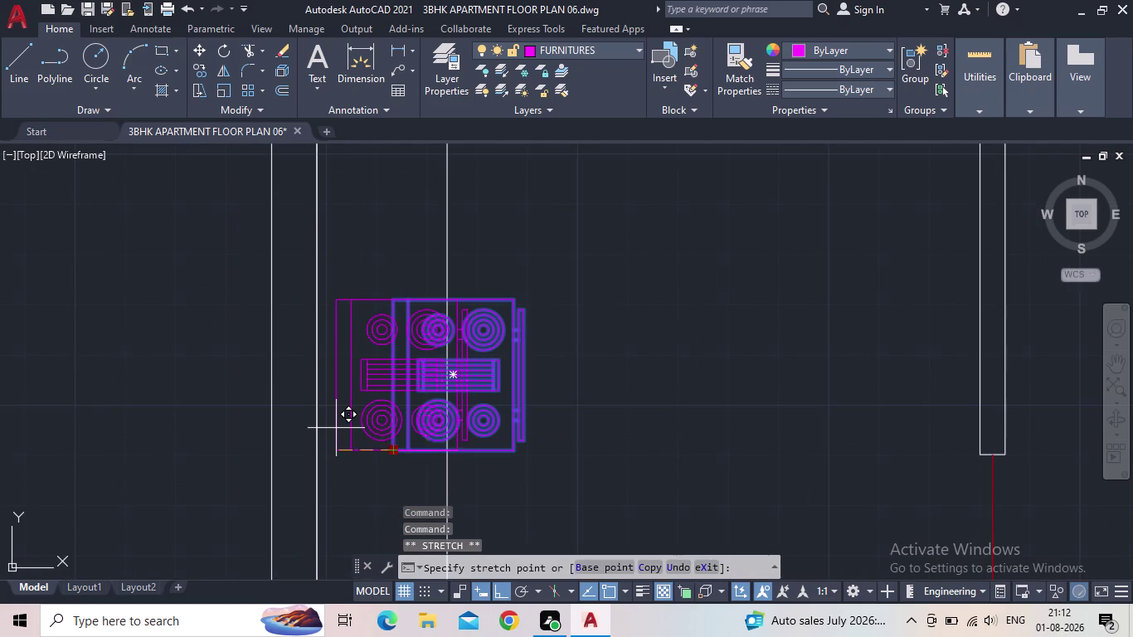
scroll(down, 3)
middle_drag(383, 401, 483, 330)
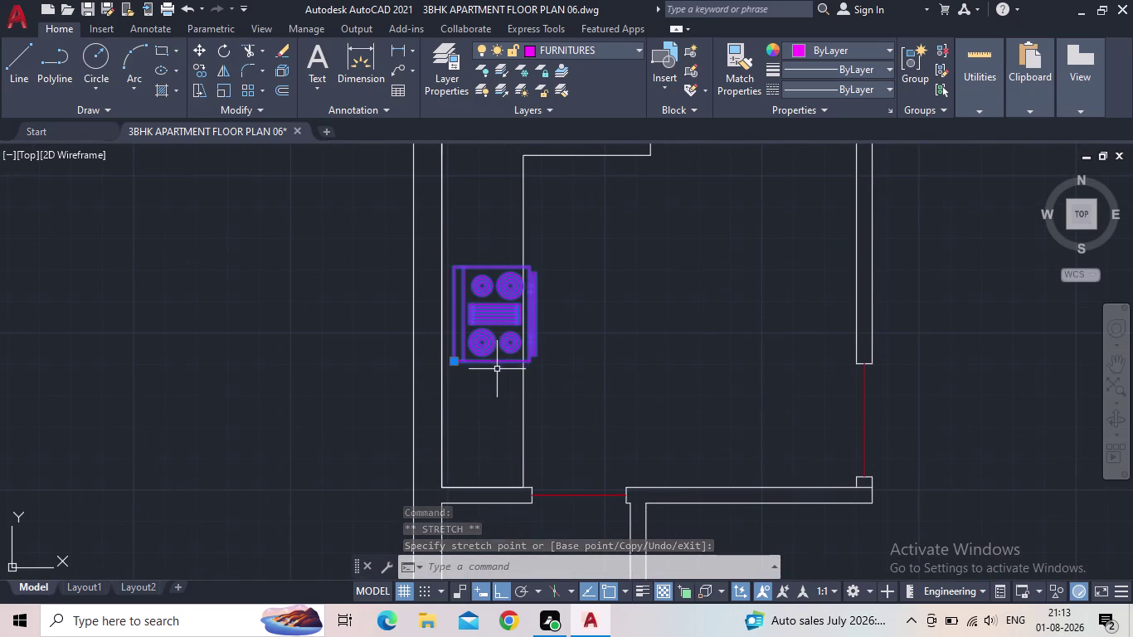
Resize the cooktop with SC using its corner as the base point.
key(s)
key(c)
key(Return)
scroll(up, 3)
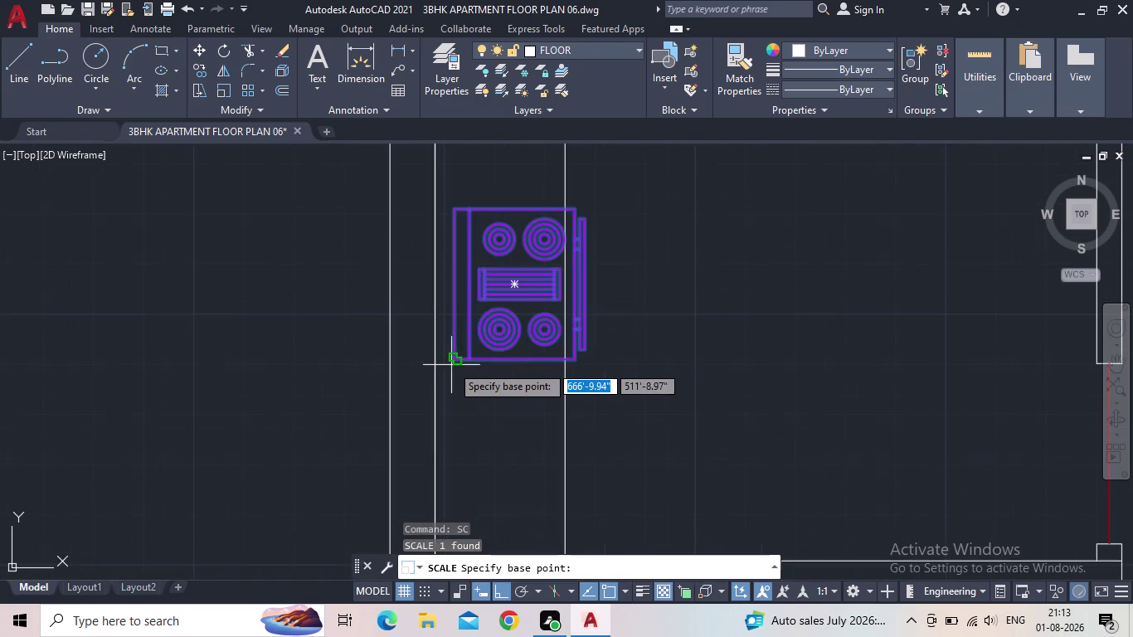
click(572, 357)
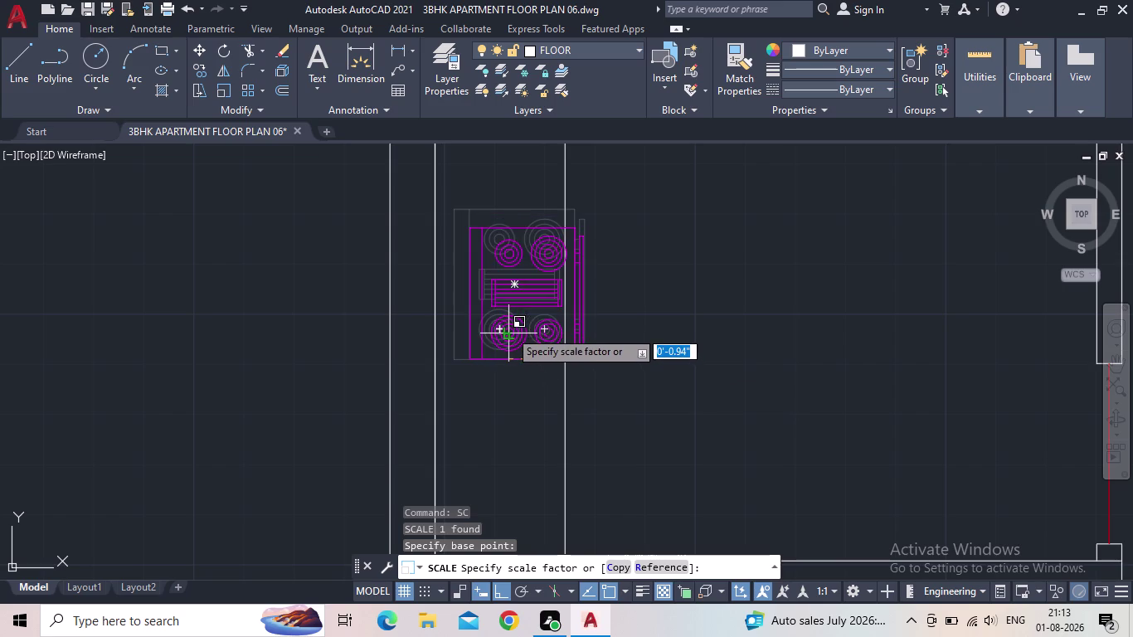
click(510, 330)
scroll(up, 3)
middle_click(511, 320)
click(517, 283)
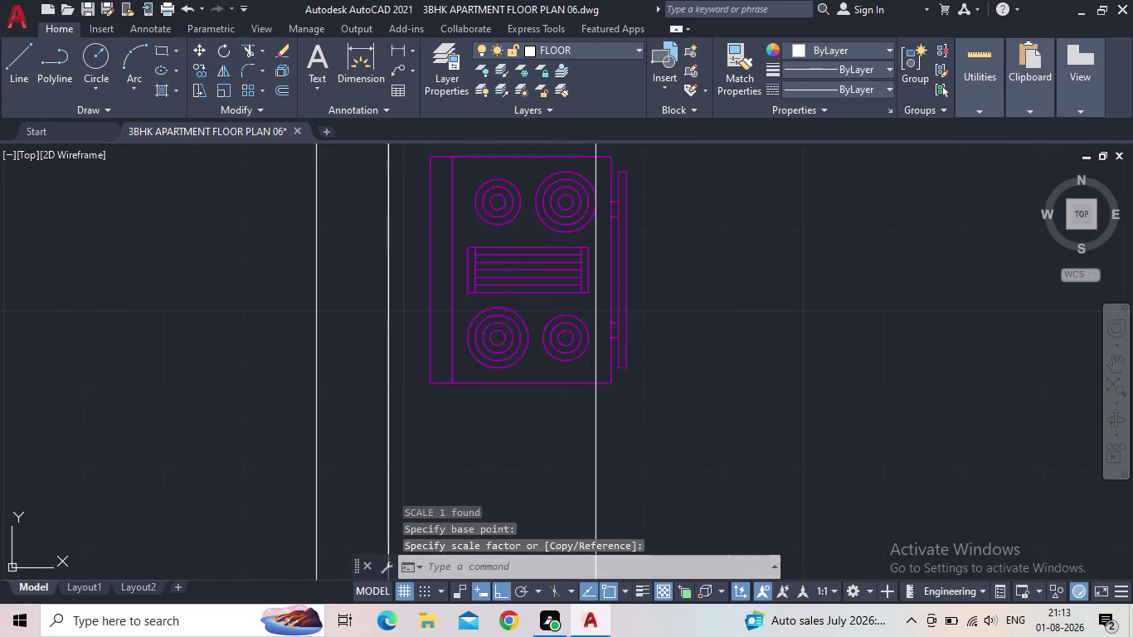
Shift the cooktop left flush to the kitchen wall and pan over to the microwave block.
click(432, 383)
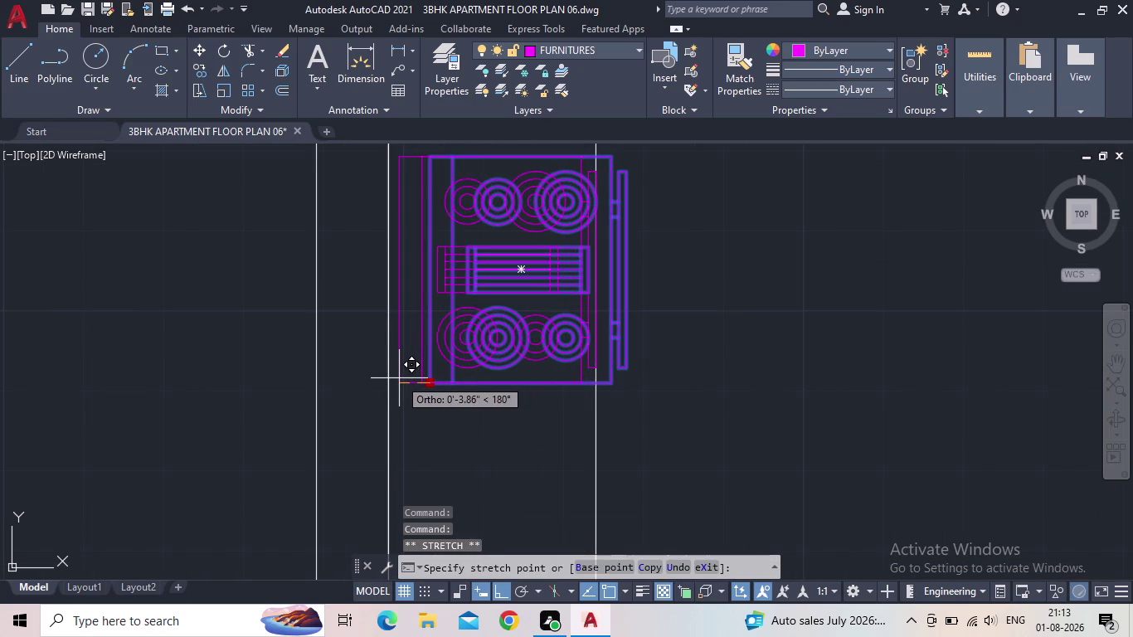
click(401, 378)
middle_drag(422, 381, 416, 480)
scroll(down, 3)
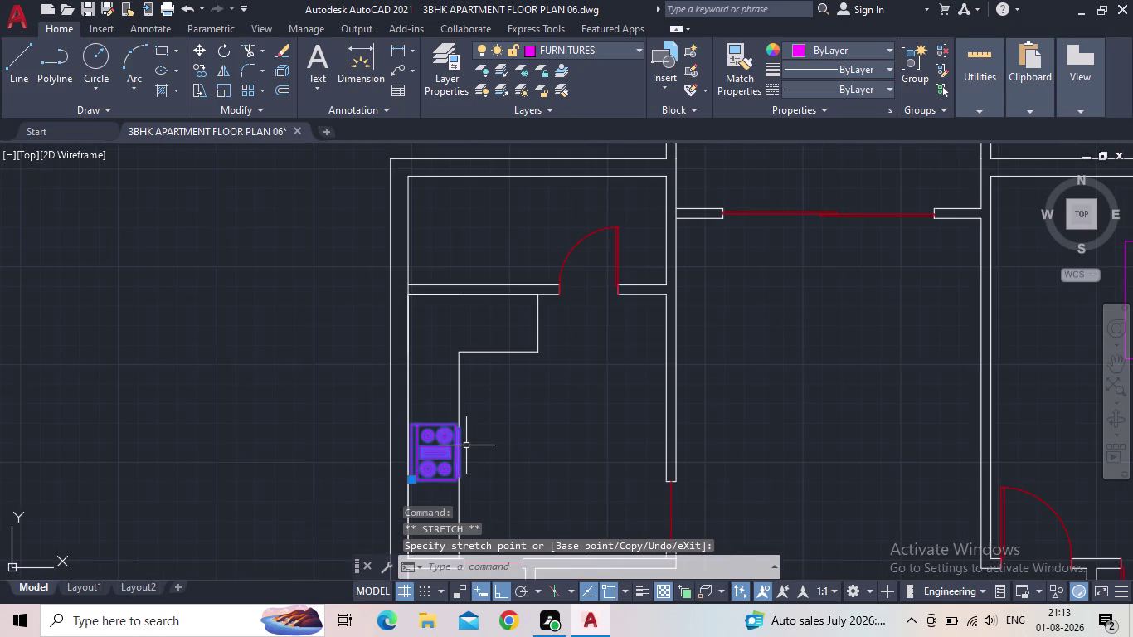
key(Escape)
middle_drag(465, 443, 395, 331)
scroll(down, 3)
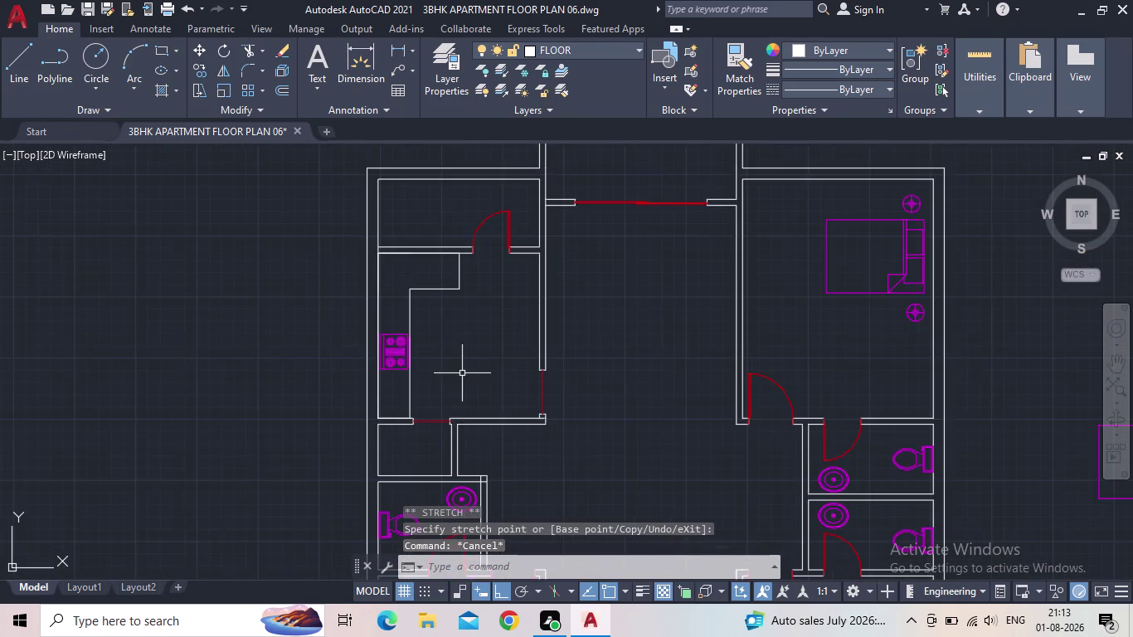
middle_drag(462, 374, 175, 459)
scroll(down, 3)
scroll(up, 3)
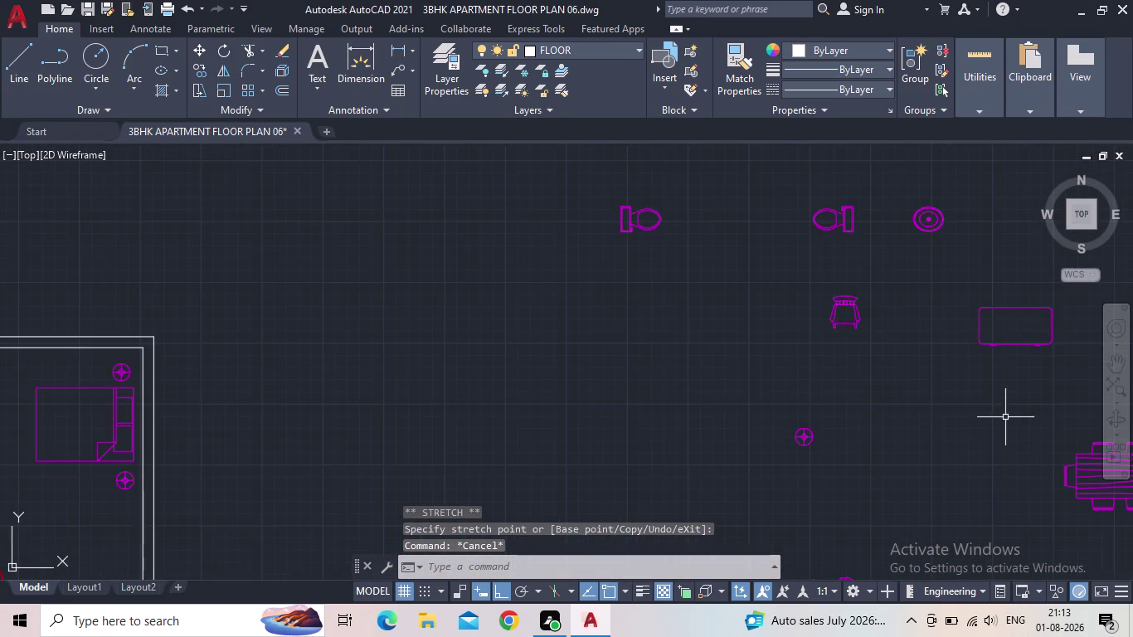
middle_drag(1011, 433, 630, 275)
middle_drag(648, 423, 740, 215)
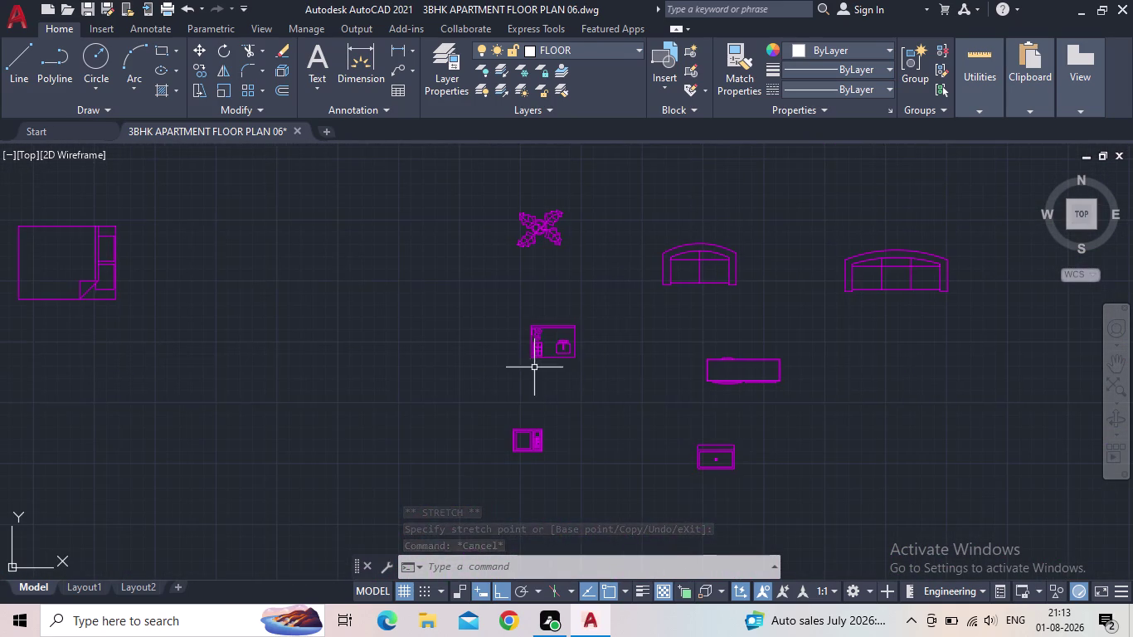
Grip-move the microwave block into the kitchen's top-left corner near the cooktop.
scroll(up, 3)
click(544, 450)
click(376, 405)
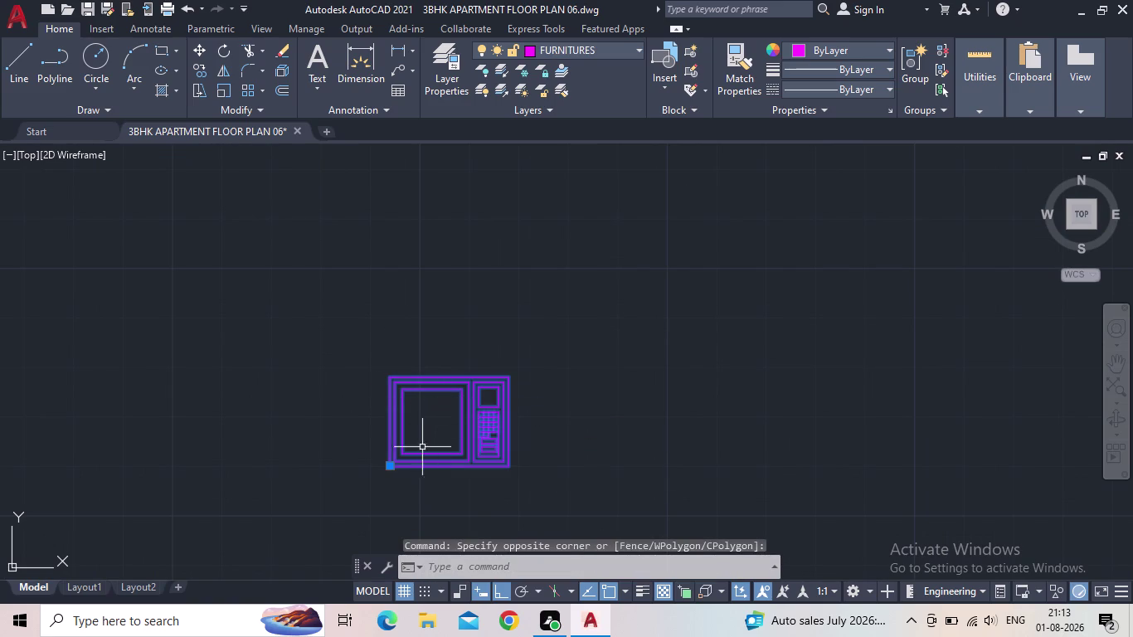
click(388, 467)
middle_drag(216, 330, 615, 301)
scroll(down, 3)
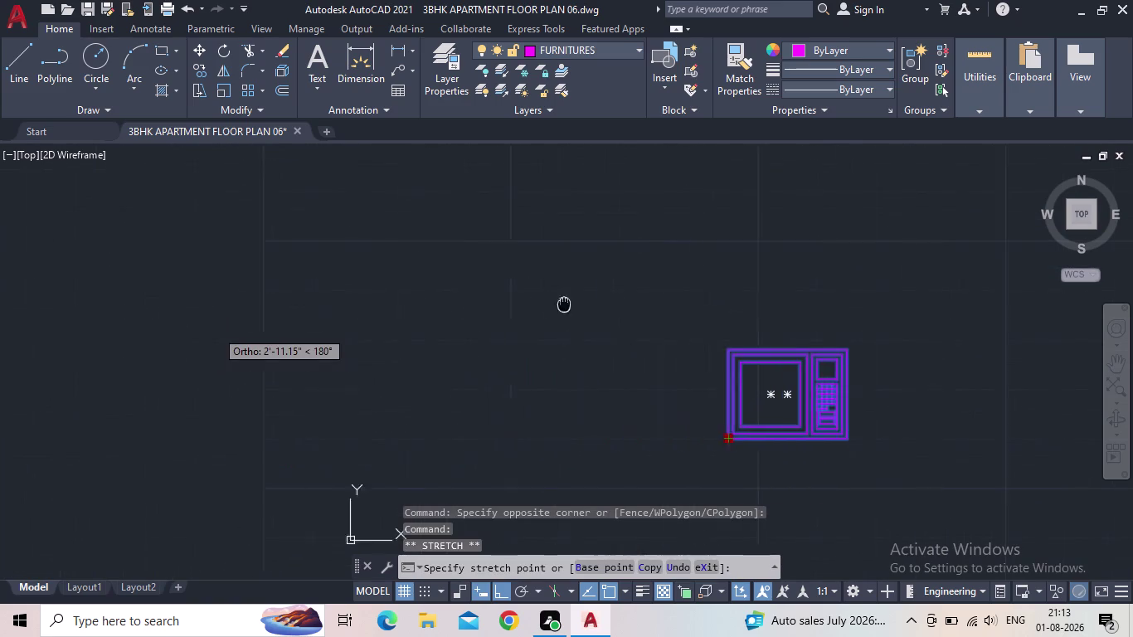
scroll(down, 3)
click(497, 593)
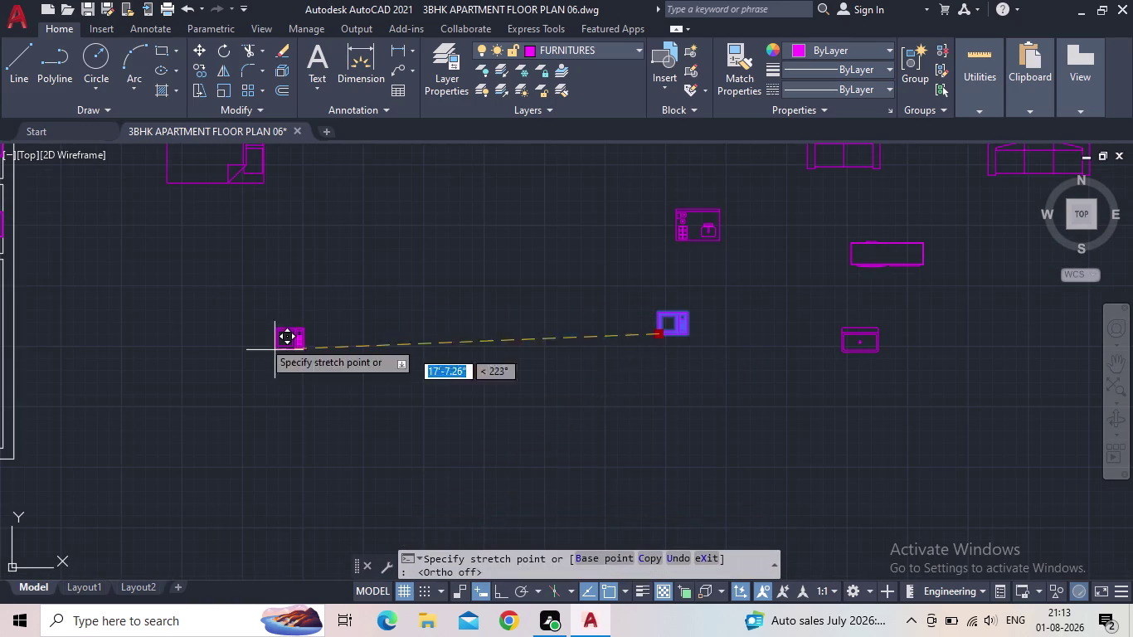
middle_drag(247, 307, 818, 633)
scroll(down, 3)
scroll(up, 3)
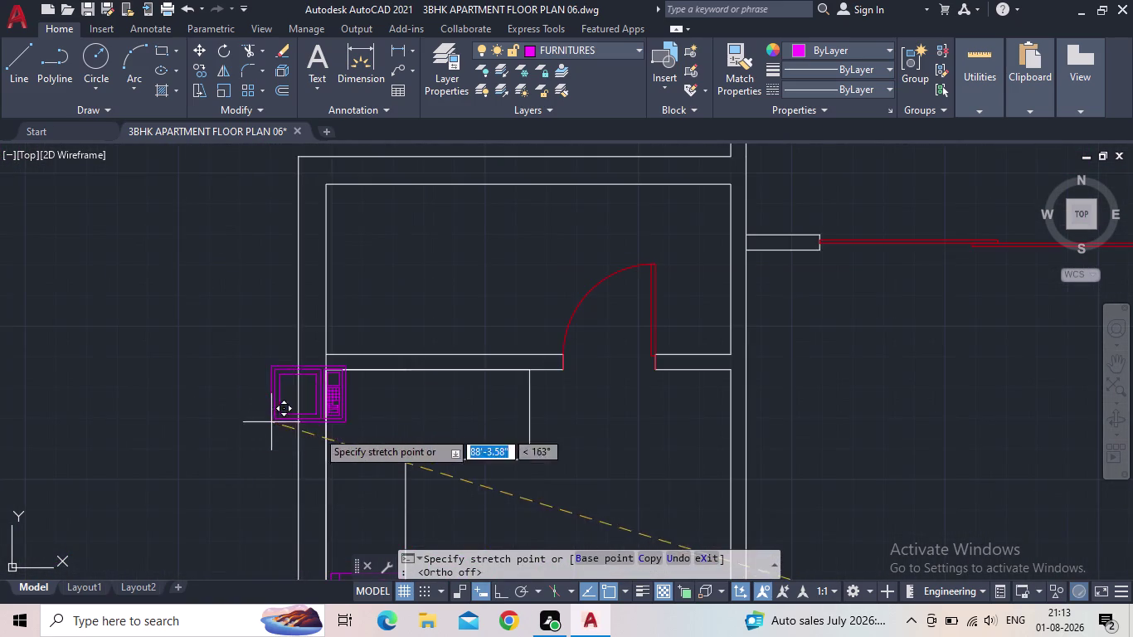
scroll(up, 3)
middle_drag(408, 407, 513, 247)
scroll(down, 3)
middle_drag(527, 268, 543, 189)
scroll(down, 3)
scroll(up, 3)
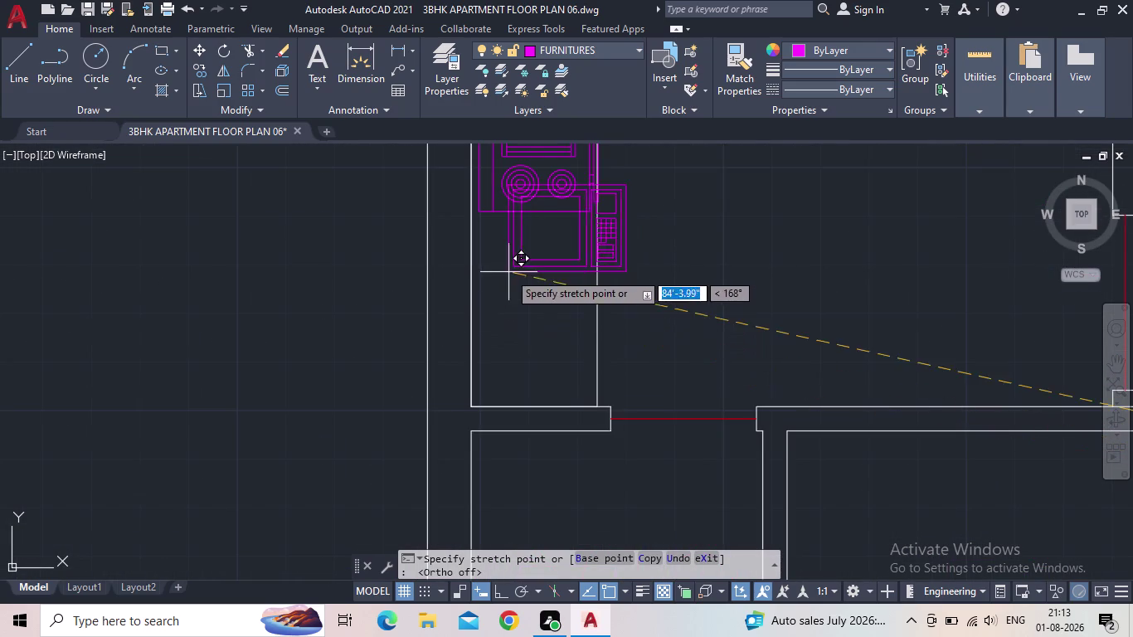
middle_drag(509, 272, 412, 485)
scroll(down, 3)
scroll(up, 3)
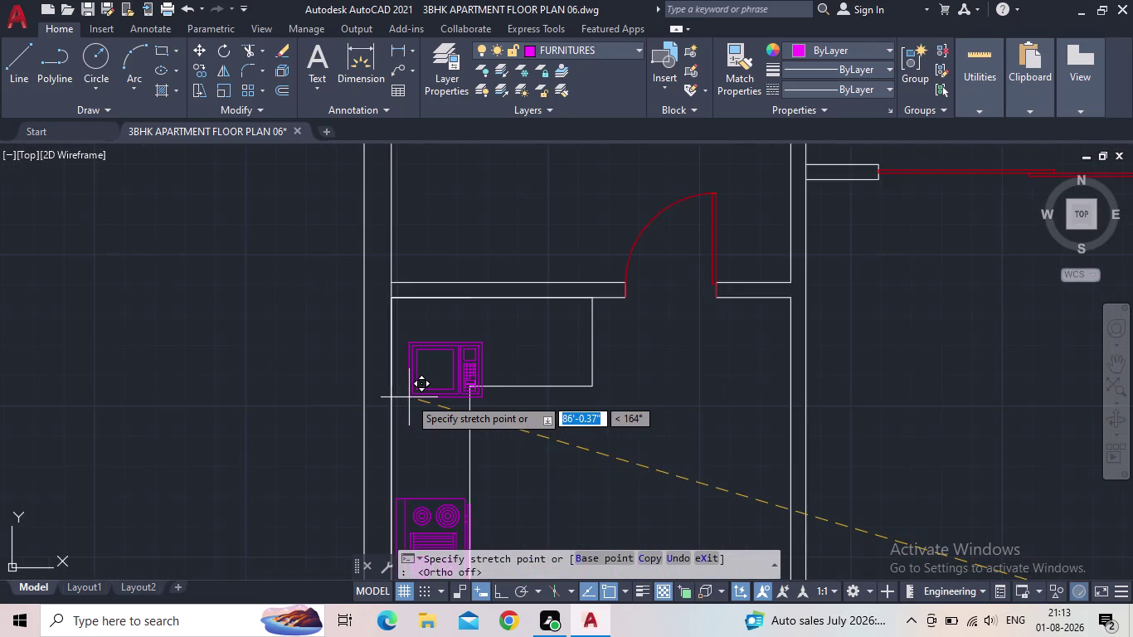
scroll(up, 3)
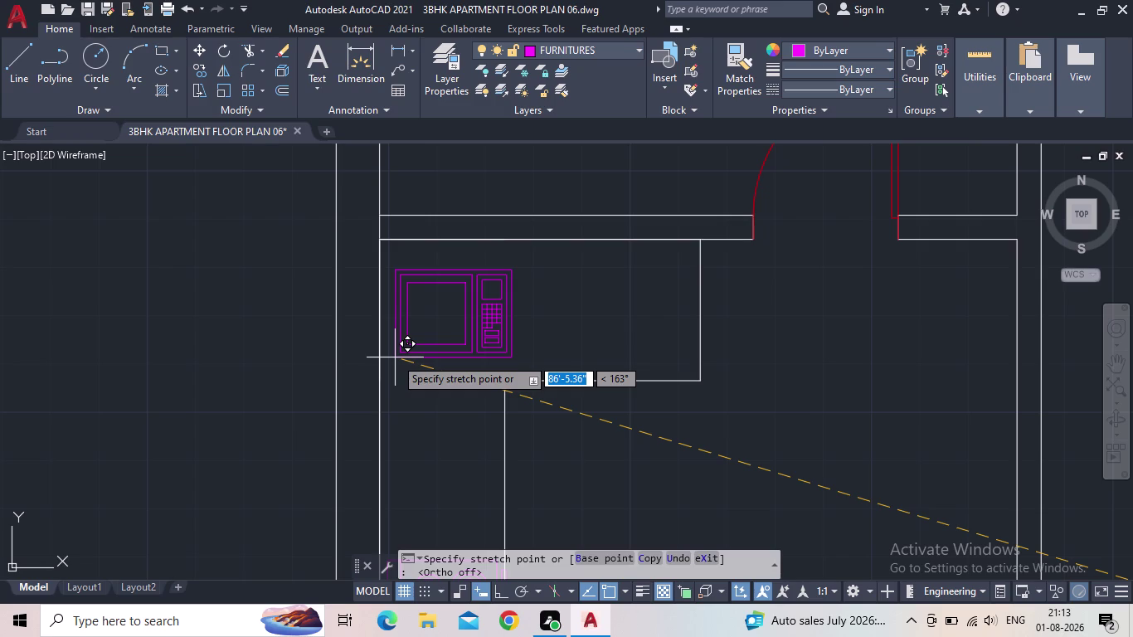
click(395, 357)
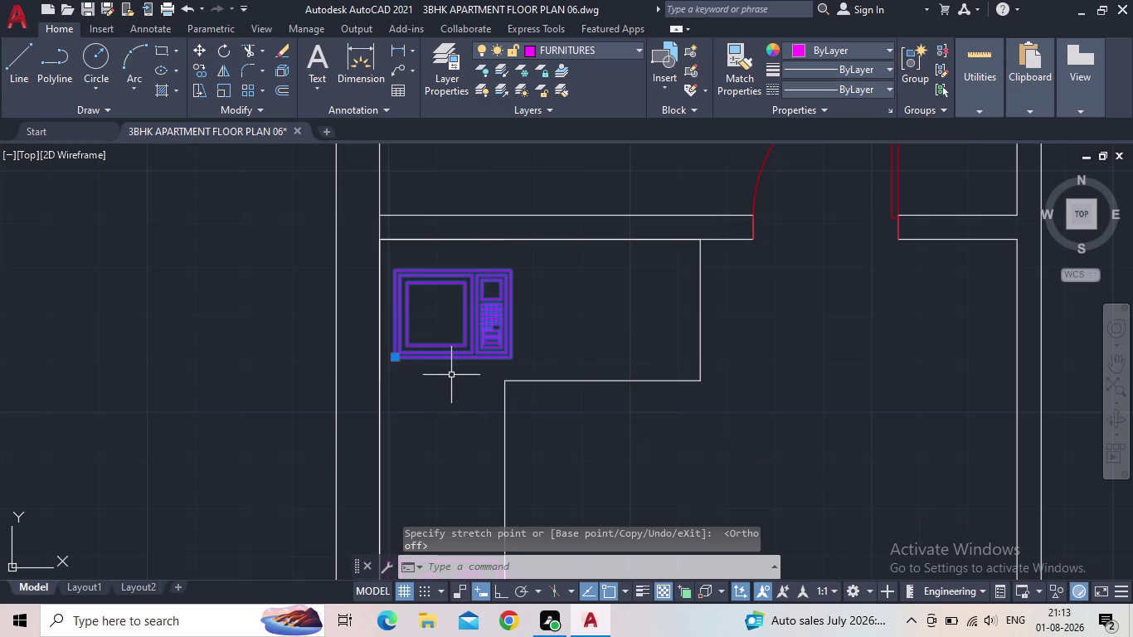
Zoom out and pan to the sink among the spare furniture beside the plan.
scroll(up, 3)
scroll(down, 3)
scroll(down, 3)
middle_drag(515, 392, 507, 365)
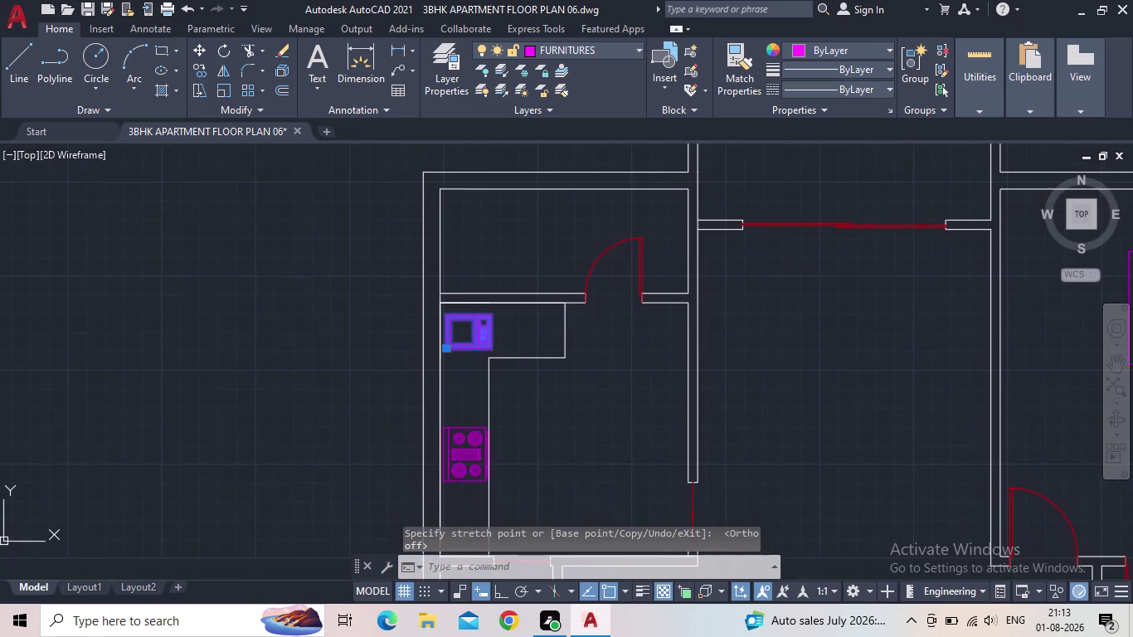
scroll(up, 3)
scroll(down, 3)
middle_drag(601, 383, 541, 337)
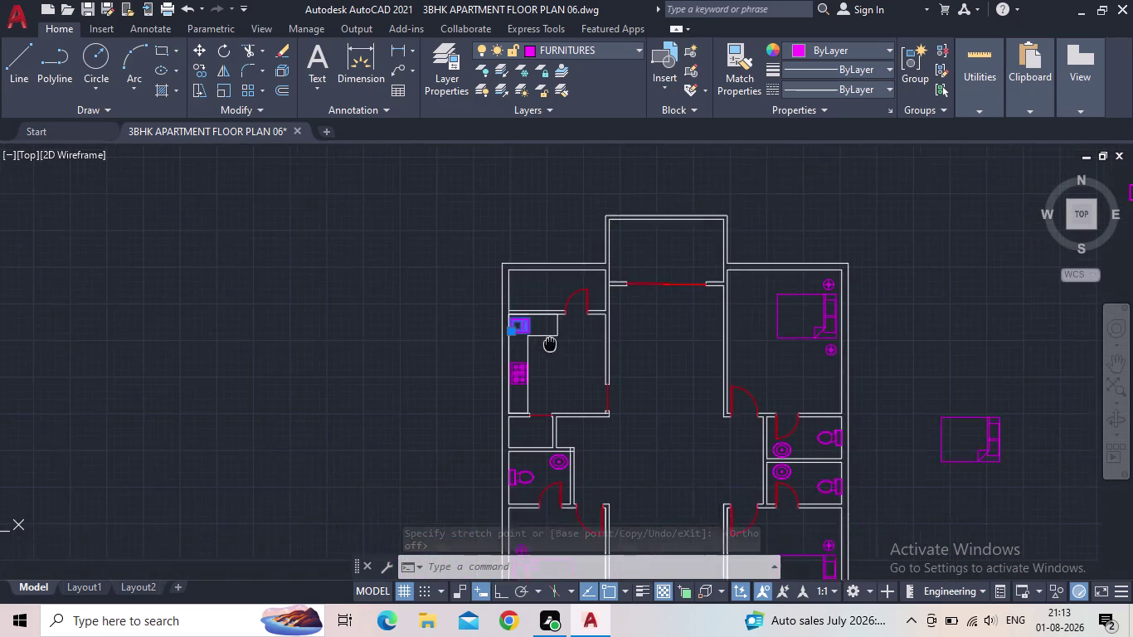
middle_drag(541, 337, 490, 297)
scroll(up, 3)
scroll(up, 3)
middle_drag(509, 333, 318, 389)
scroll(down, 3)
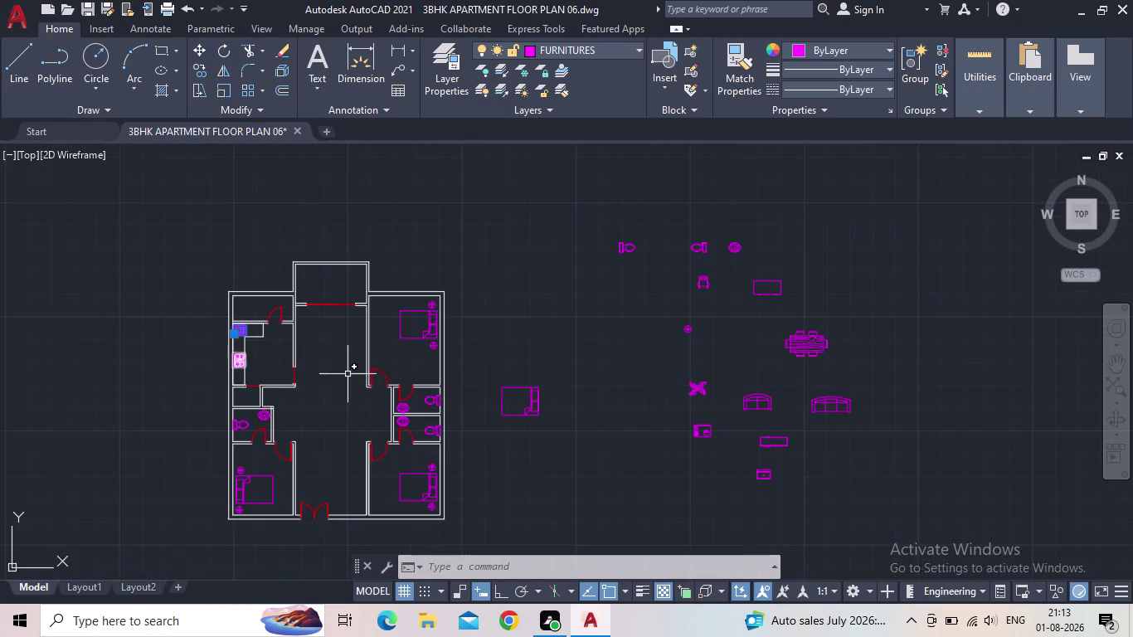
scroll(up, 3)
scroll(up, 3)
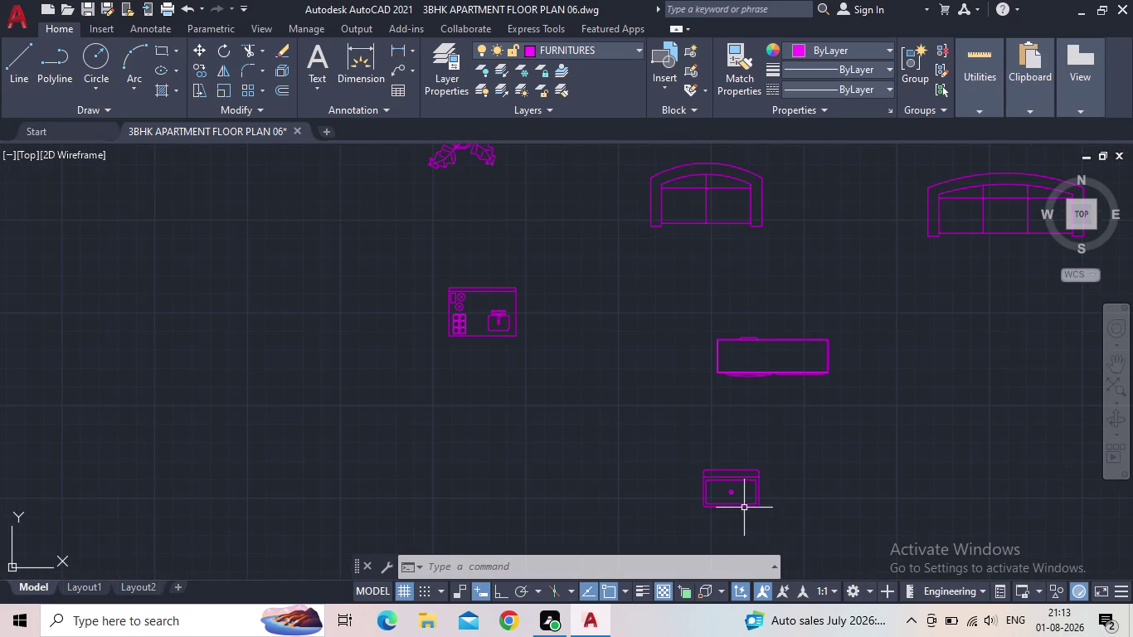
Grip-move the sink onto the kitchen counter beside the microwave.
click(743, 506)
click(730, 472)
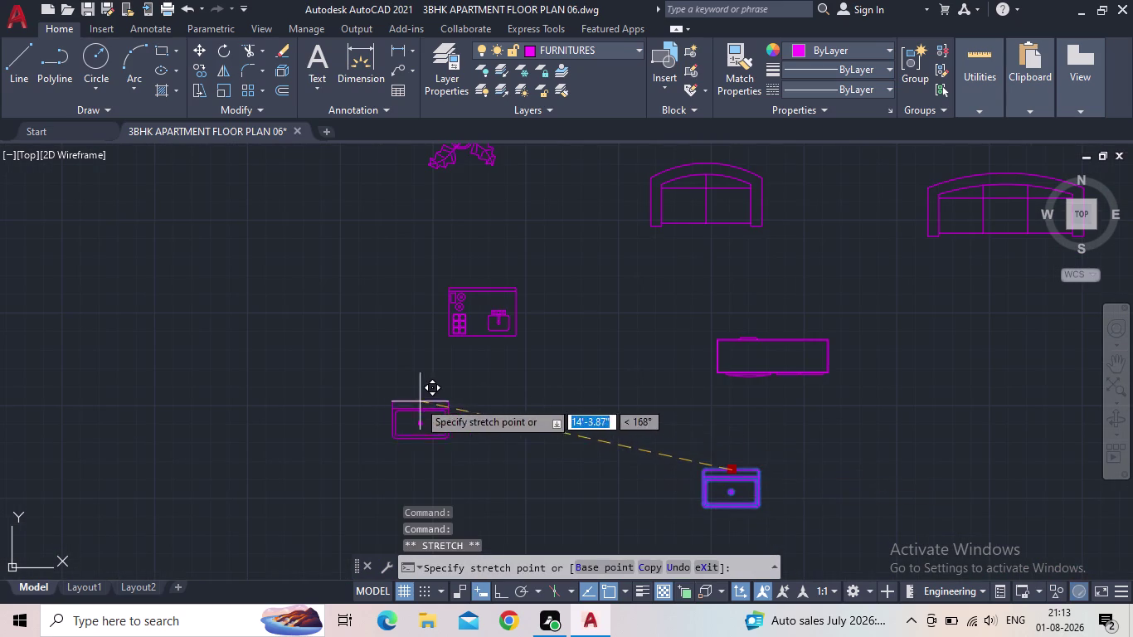
middle_drag(419, 400, 730, 448)
scroll(down, 3)
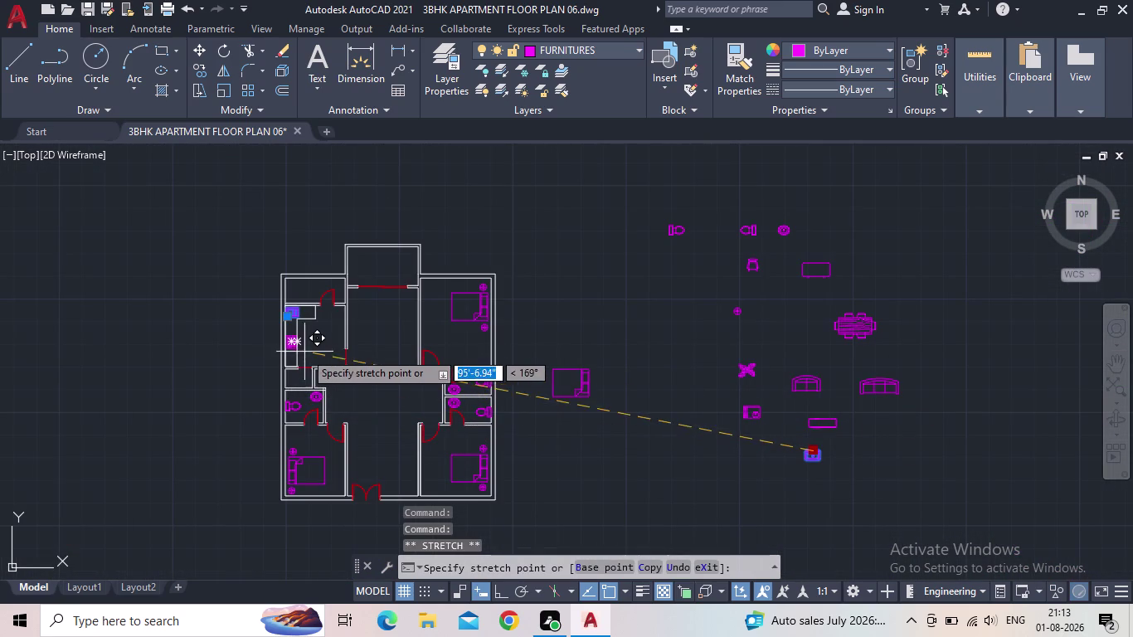
scroll(up, 3)
scroll(up, 3)
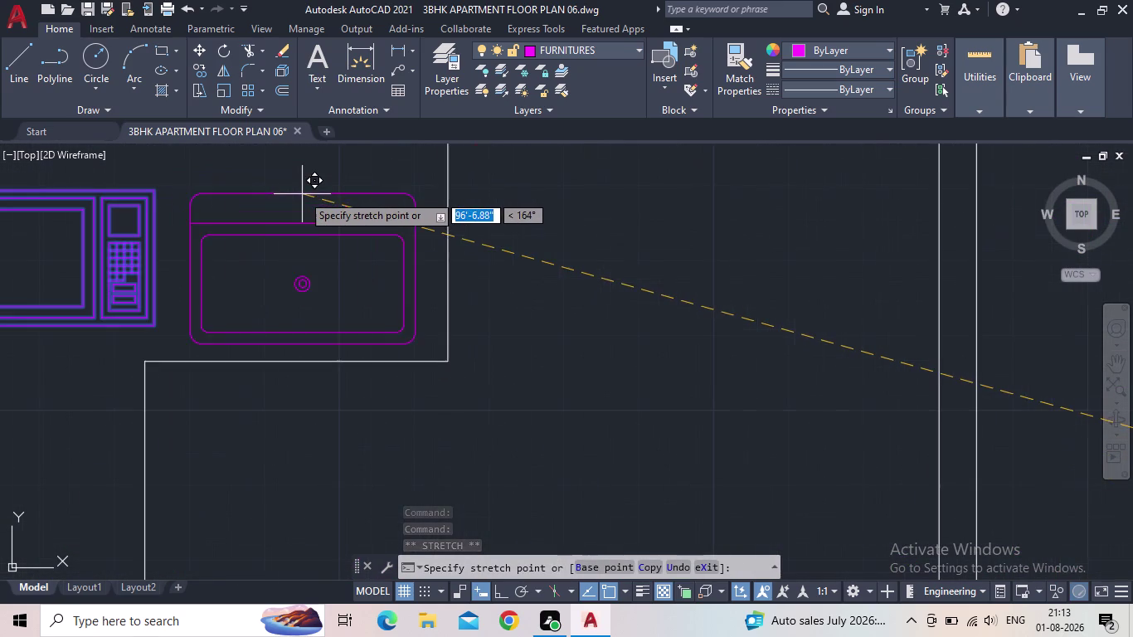
click(326, 191)
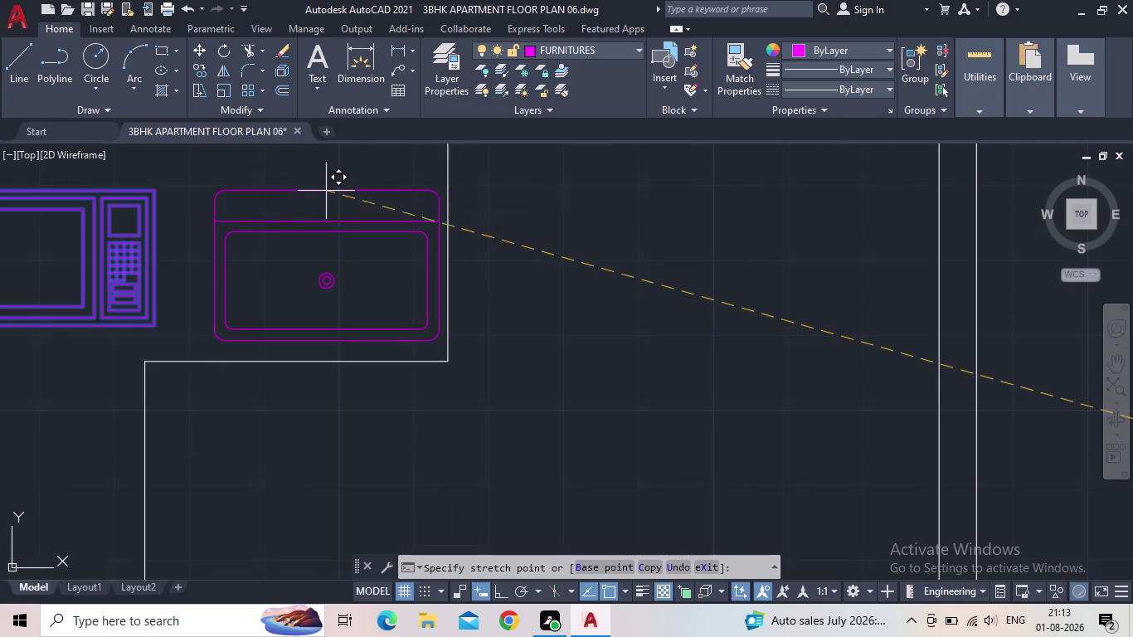
scroll(down, 3)
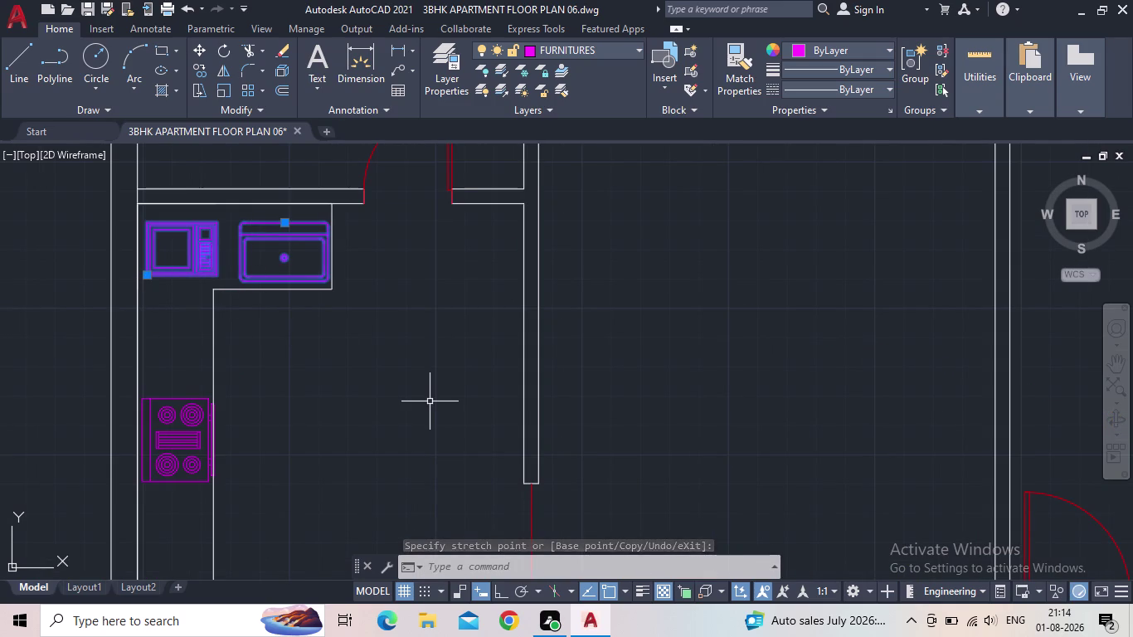
key(Escape)
Save the floor plan drawing.
scroll(down, 3)
middle_drag(404, 354, 431, 348)
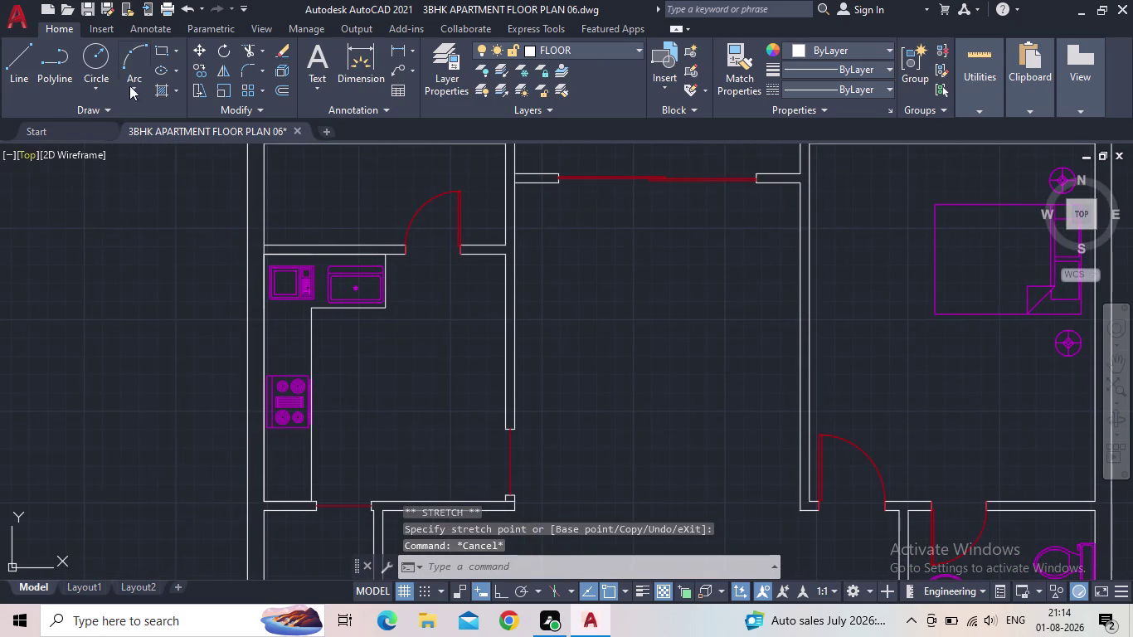
click(94, 12)
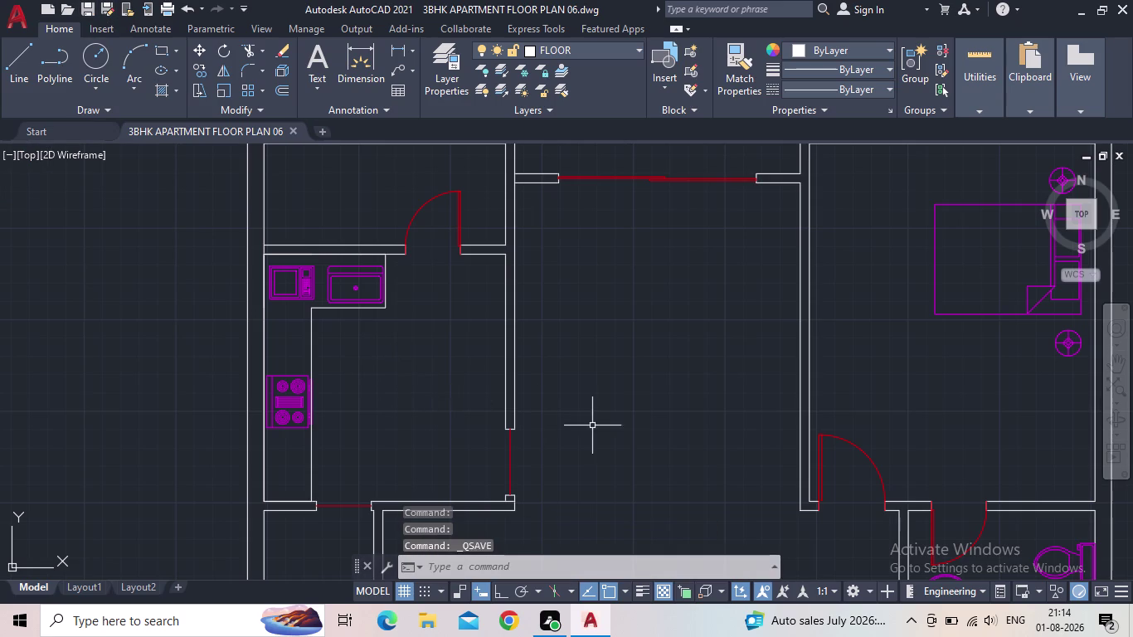
middle_drag(595, 386, 584, 375)
scroll(down, 3)
scroll(up, 3)
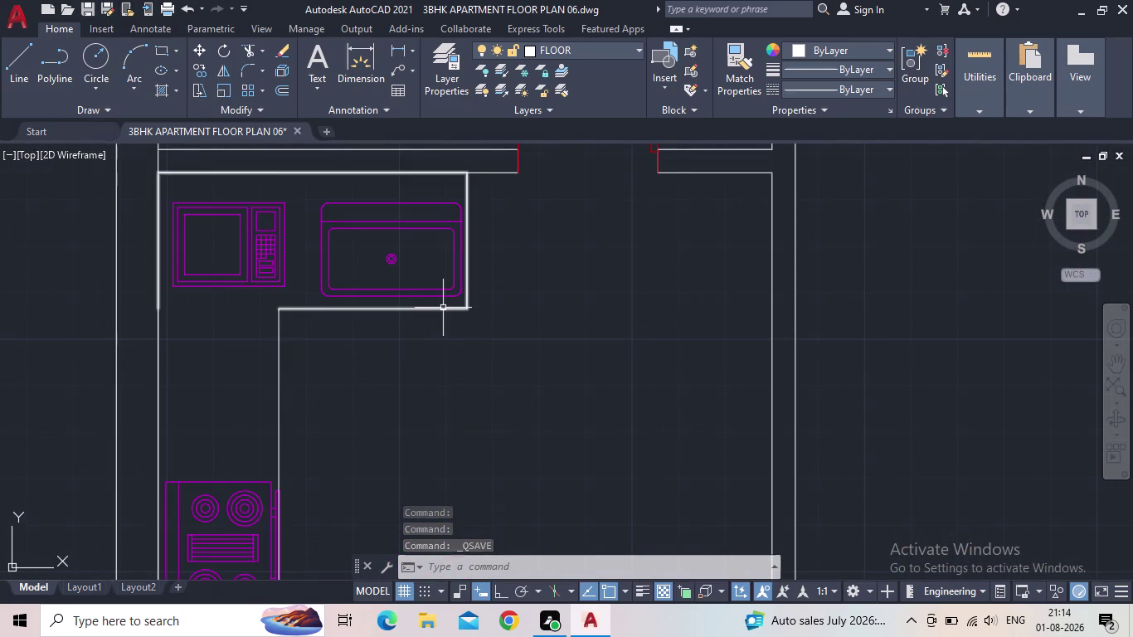
scroll(down, 3)
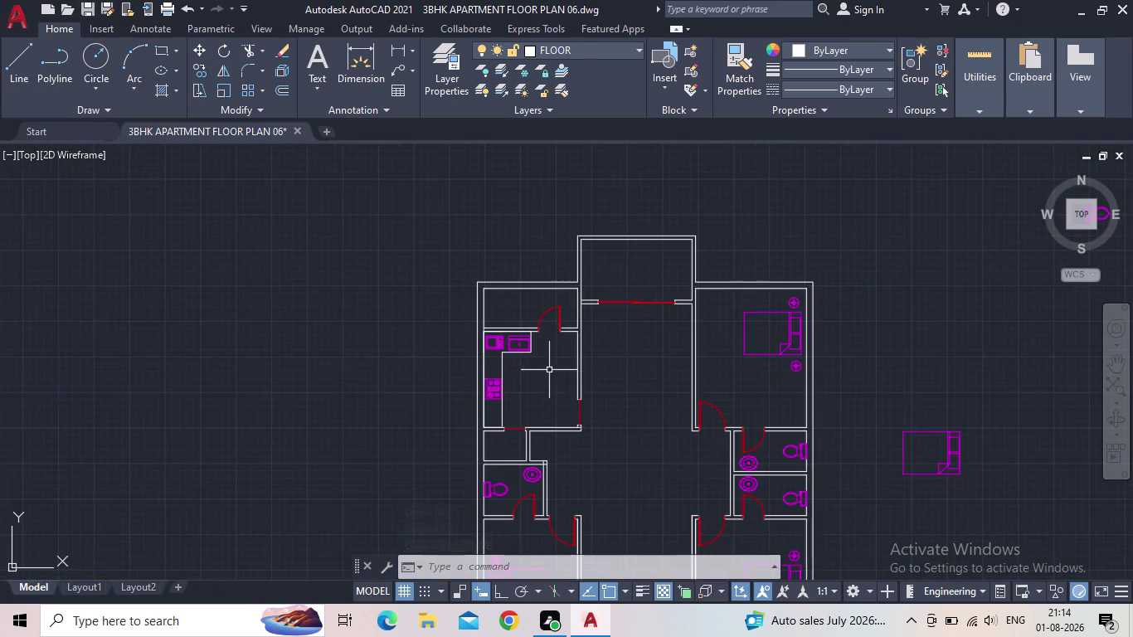
Look over the plan and furniture, then select the stove block in the kitchen.
middle_drag(627, 375, 467, 271)
scroll(down, 3)
scroll(up, 3)
middle_drag(779, 378, 740, 383)
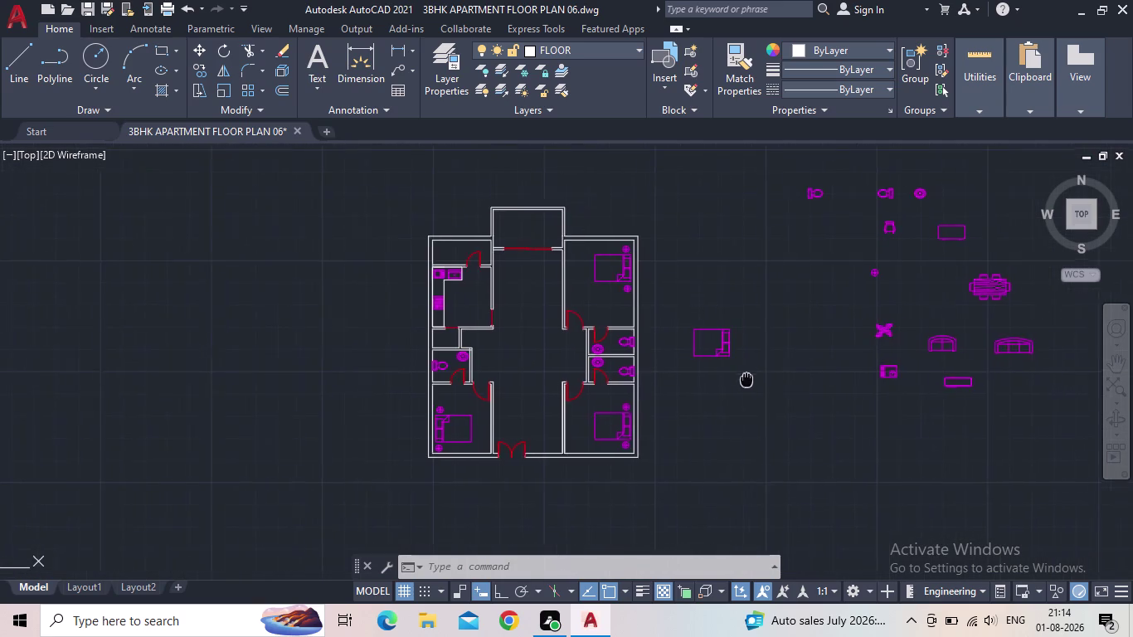
middle_drag(740, 383, 737, 382)
scroll(up, 3)
scroll(up, 3)
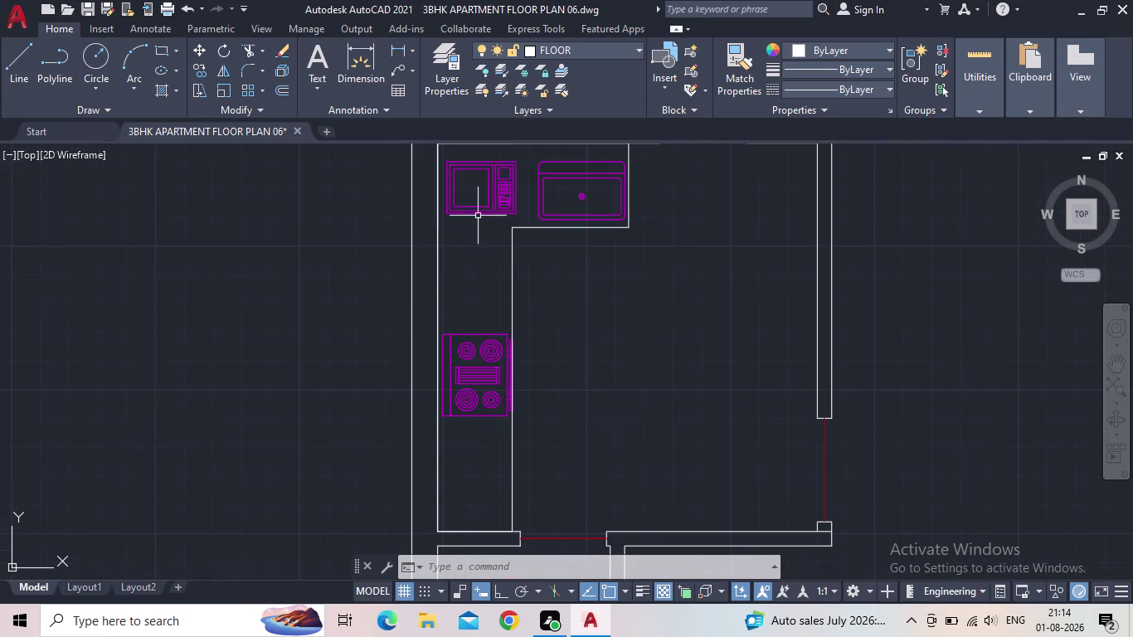
click(478, 409)
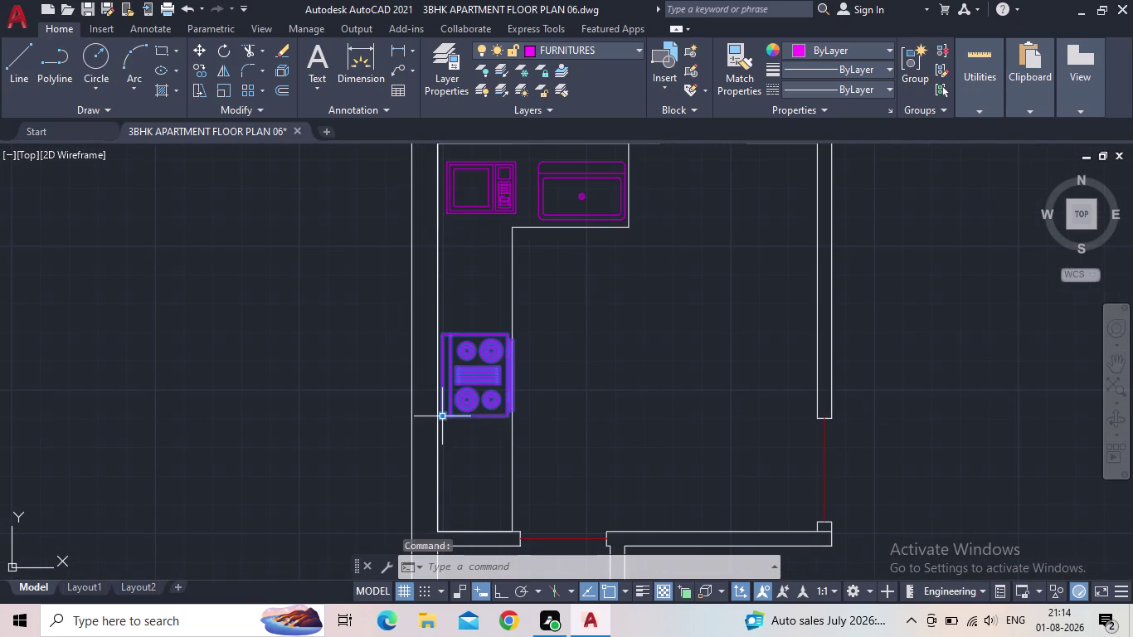
With Ortho on, move the stove from its bottom-left corner slightly lower along the wall.
scroll(up, 3)
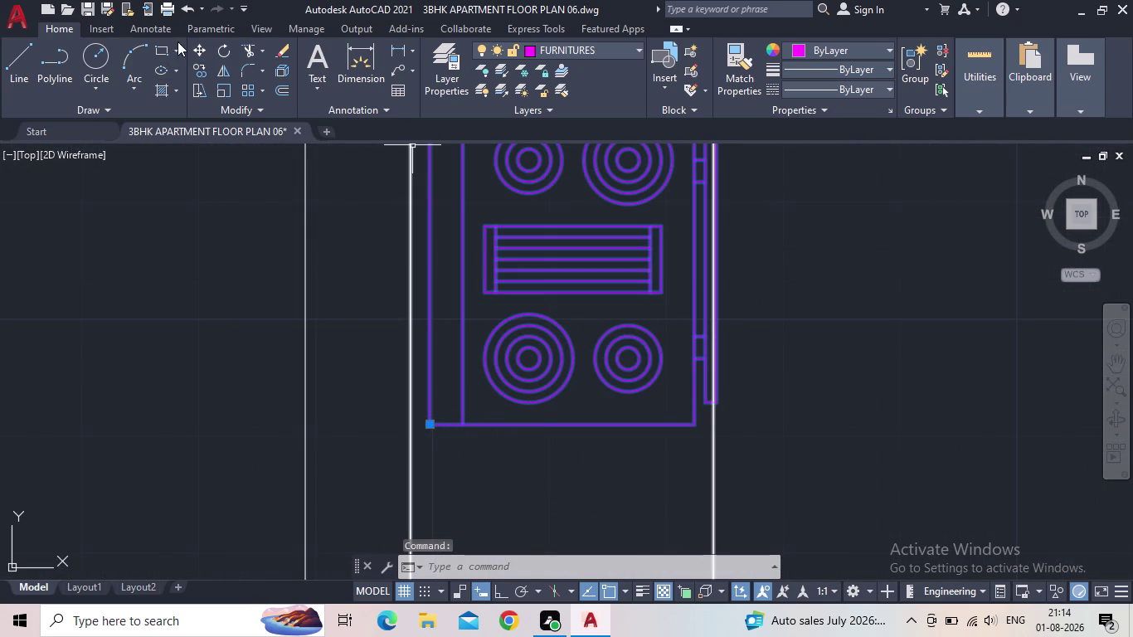
click(494, 594)
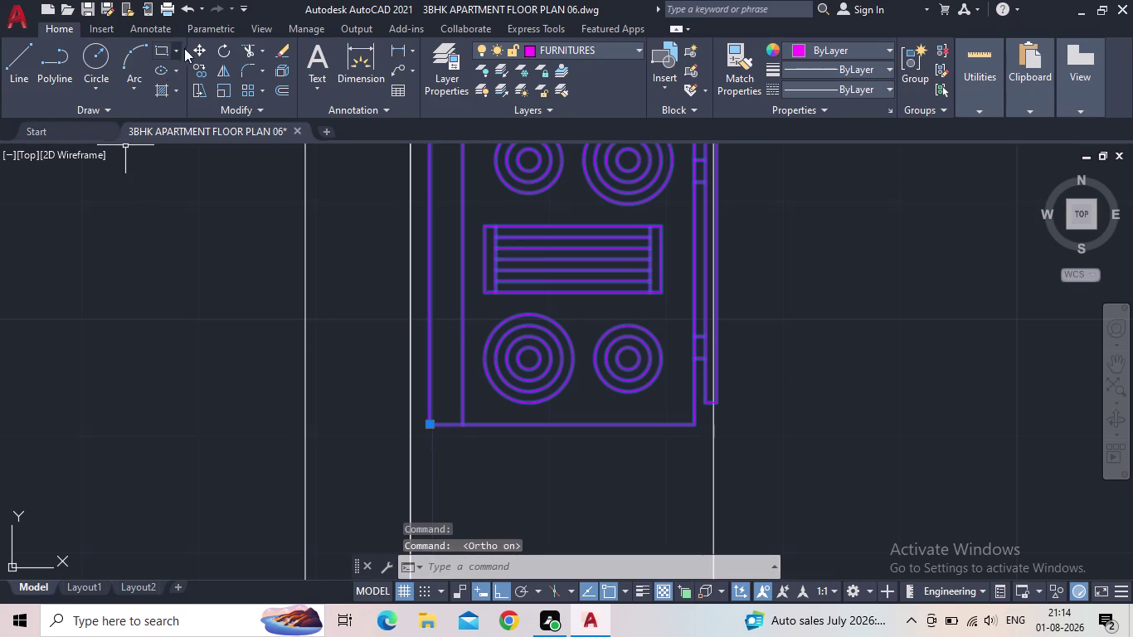
click(200, 52)
scroll(up, 3)
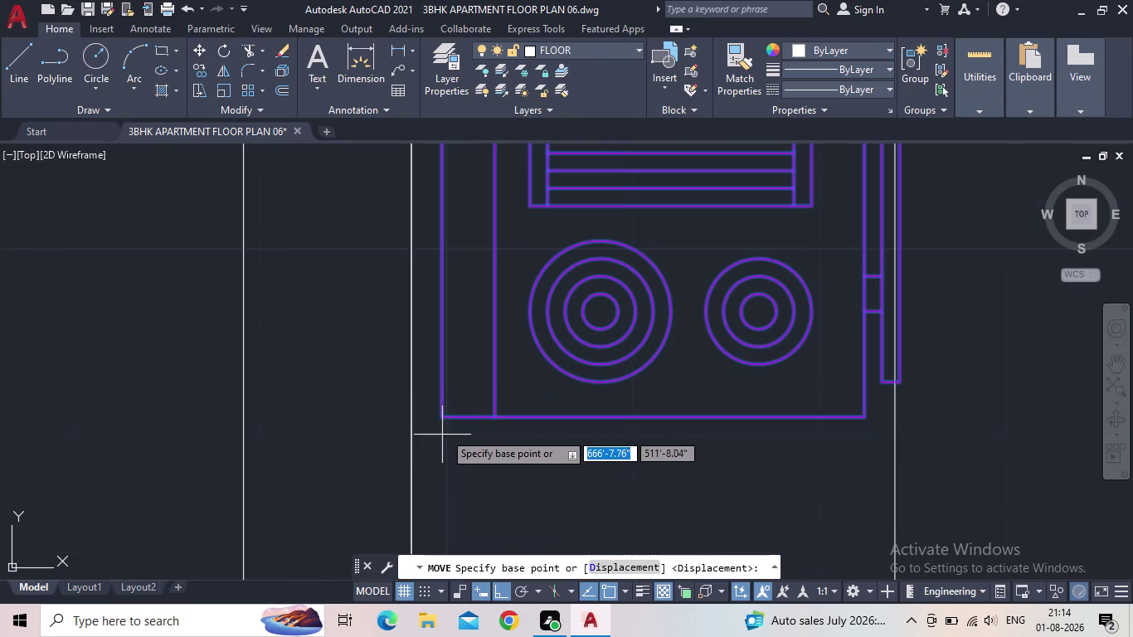
click(441, 416)
middle_drag(444, 490, 473, 404)
scroll(down, 3)
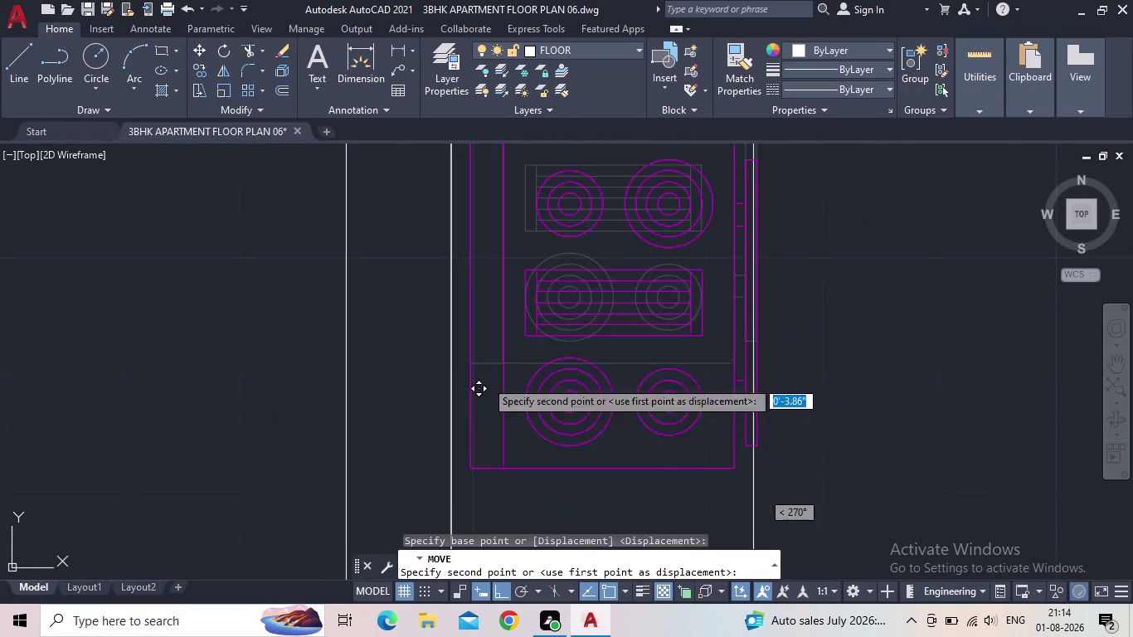
scroll(down, 3)
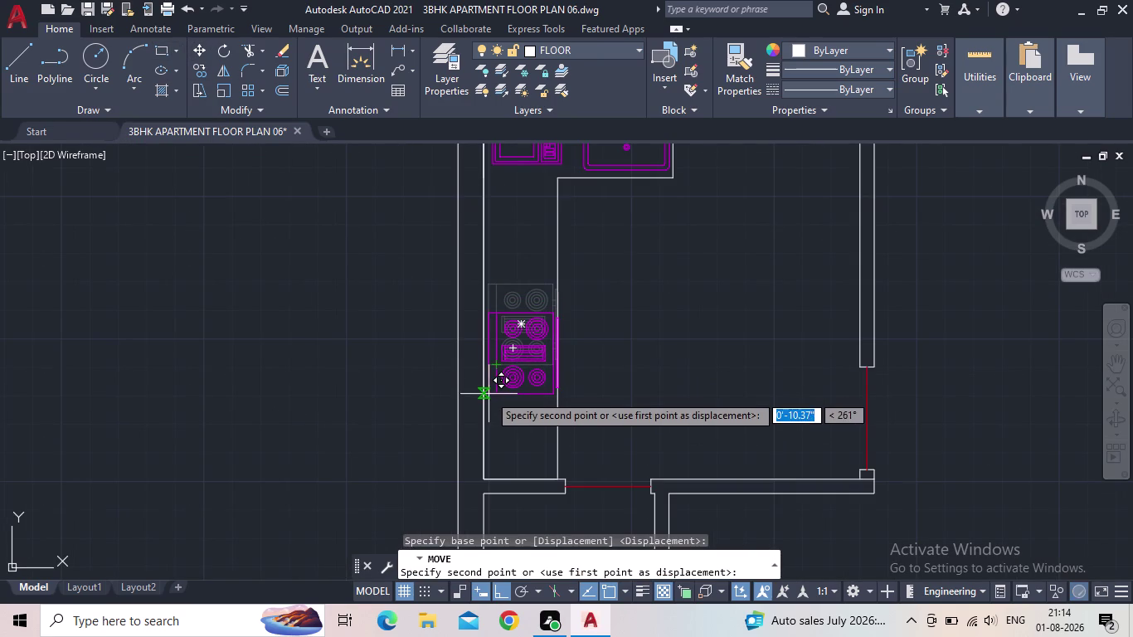
click(488, 398)
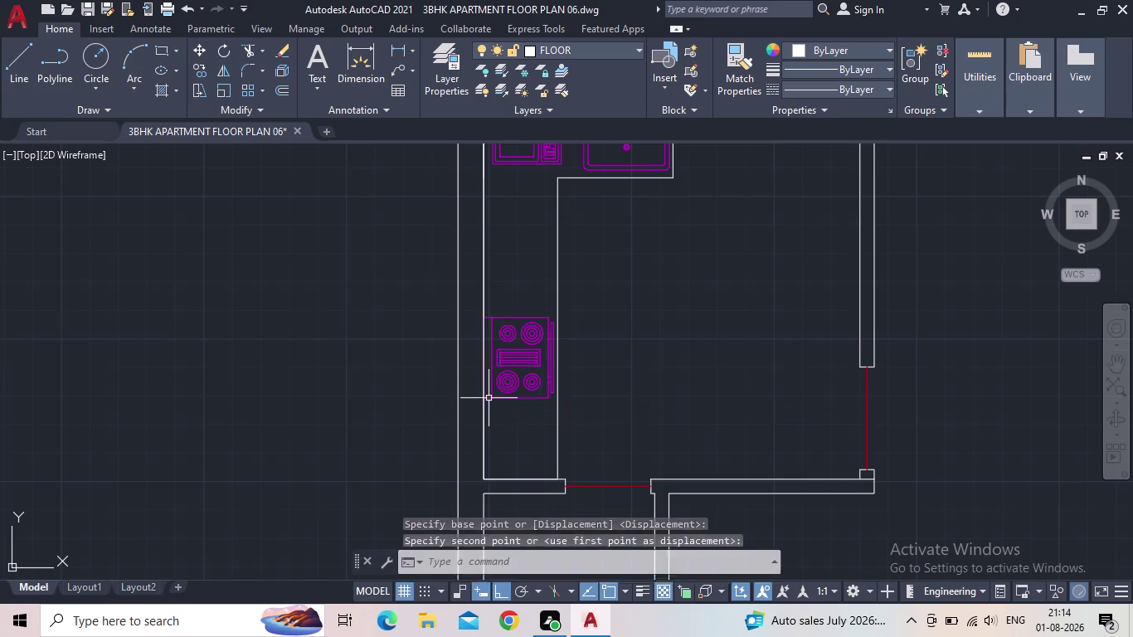
Select the microwave block above the stove.
middle_drag(516, 219, 520, 304)
scroll(up, 3)
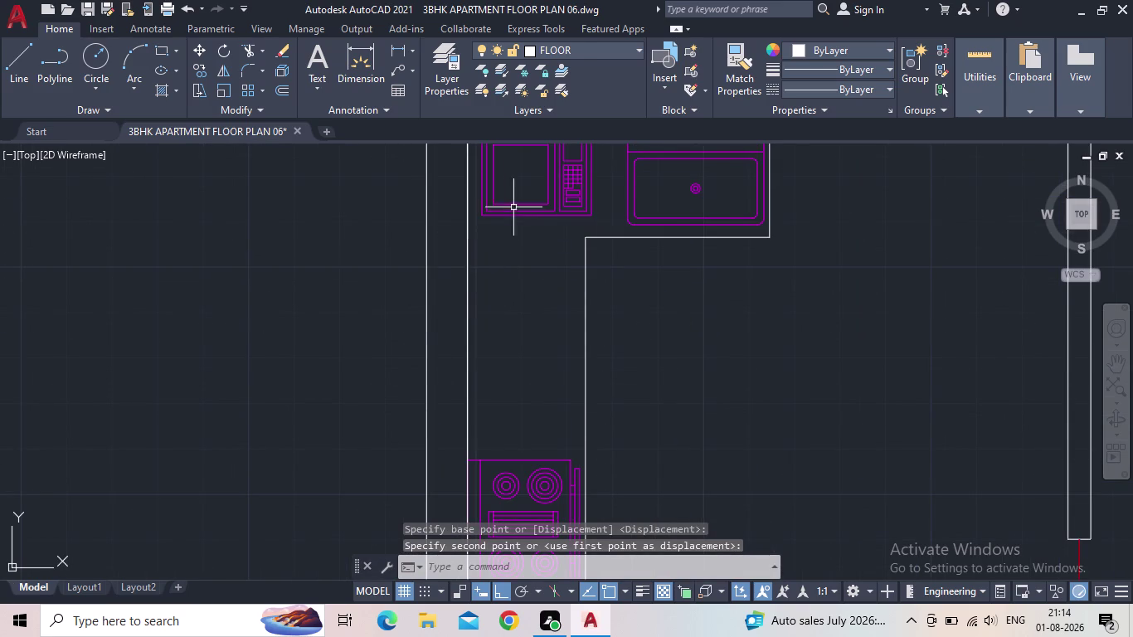
click(514, 207)
click(523, 231)
click(520, 217)
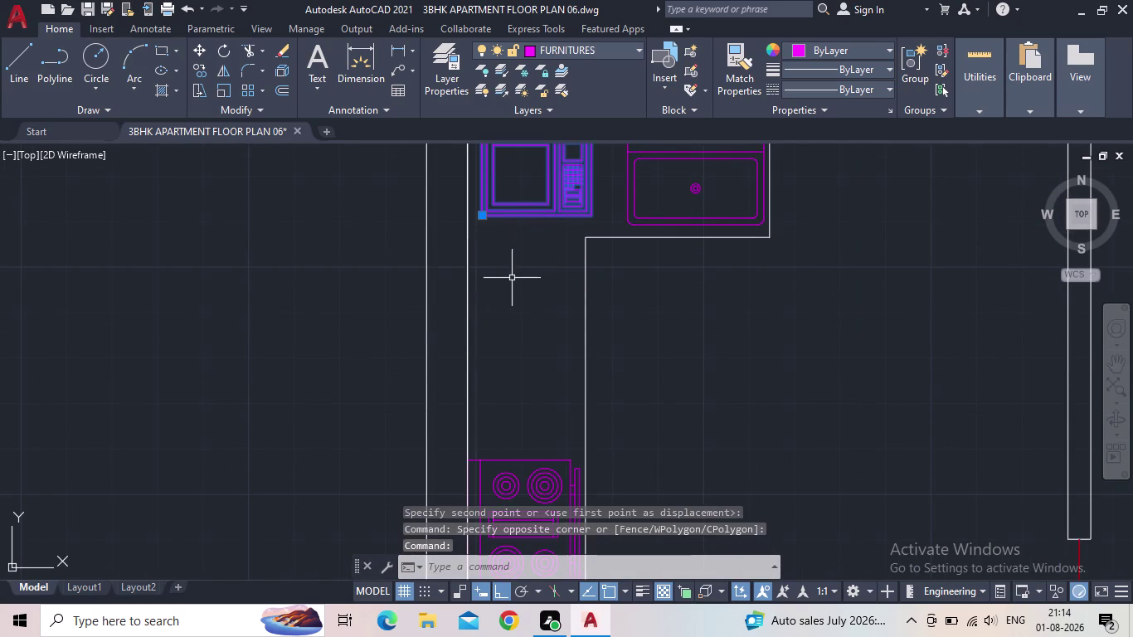
Rotate the microwave a quarter turn with the RO command.
key(r)
key(o)
key(Return)
middle_drag(487, 267, 503, 377)
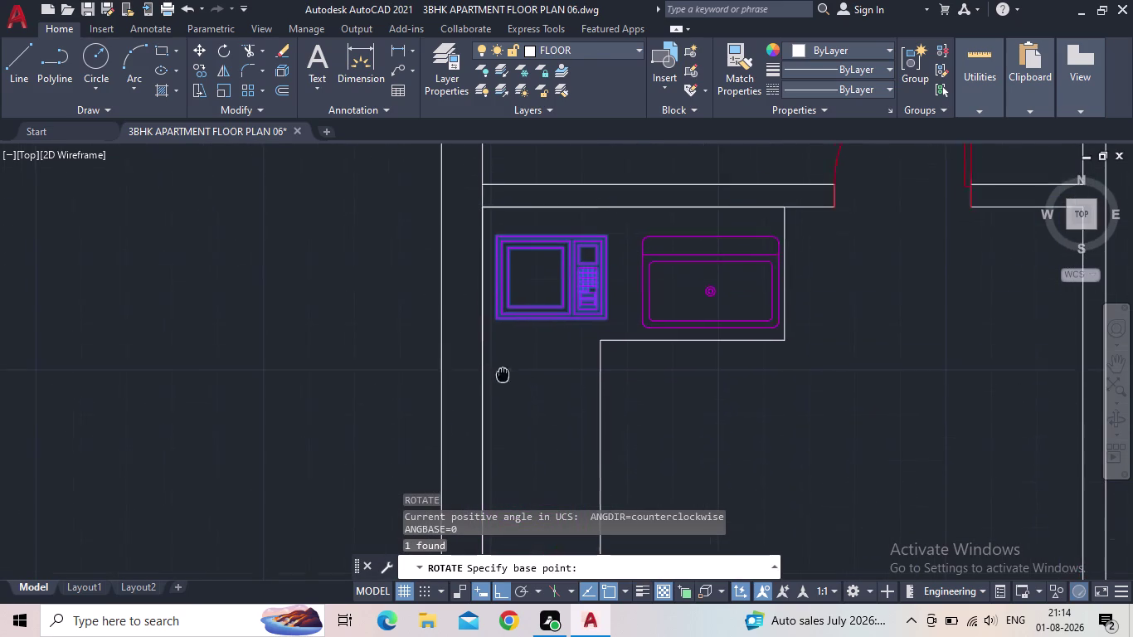
middle_drag(502, 376, 503, 424)
click(502, 371)
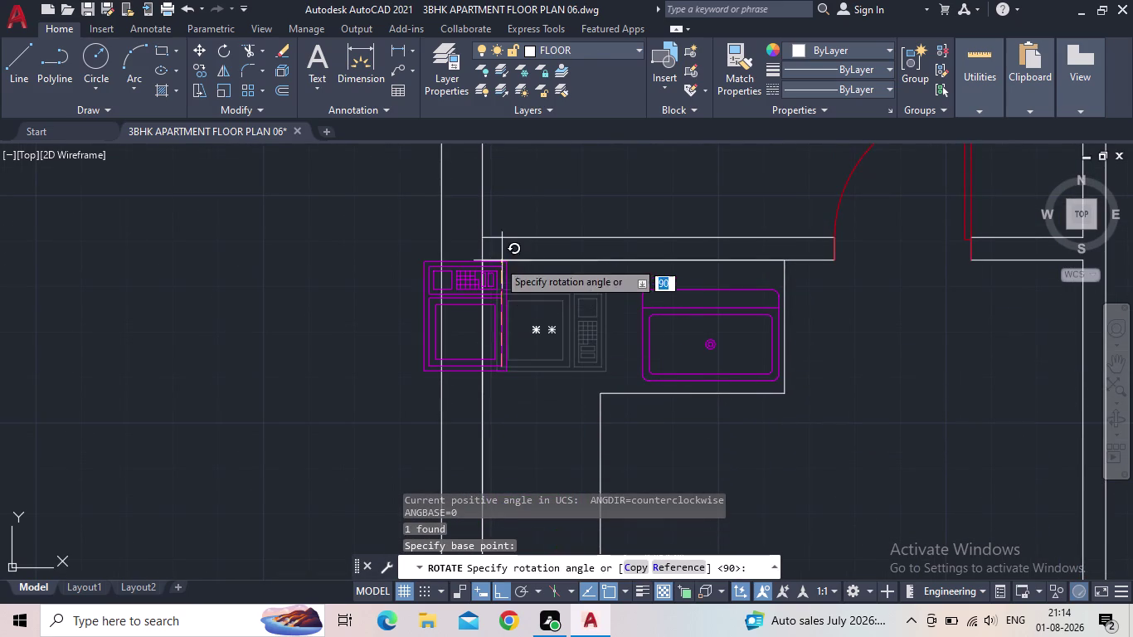
click(493, 208)
Grip-move the rotated microwave down the wall between the sink and cooktop.
click(461, 286)
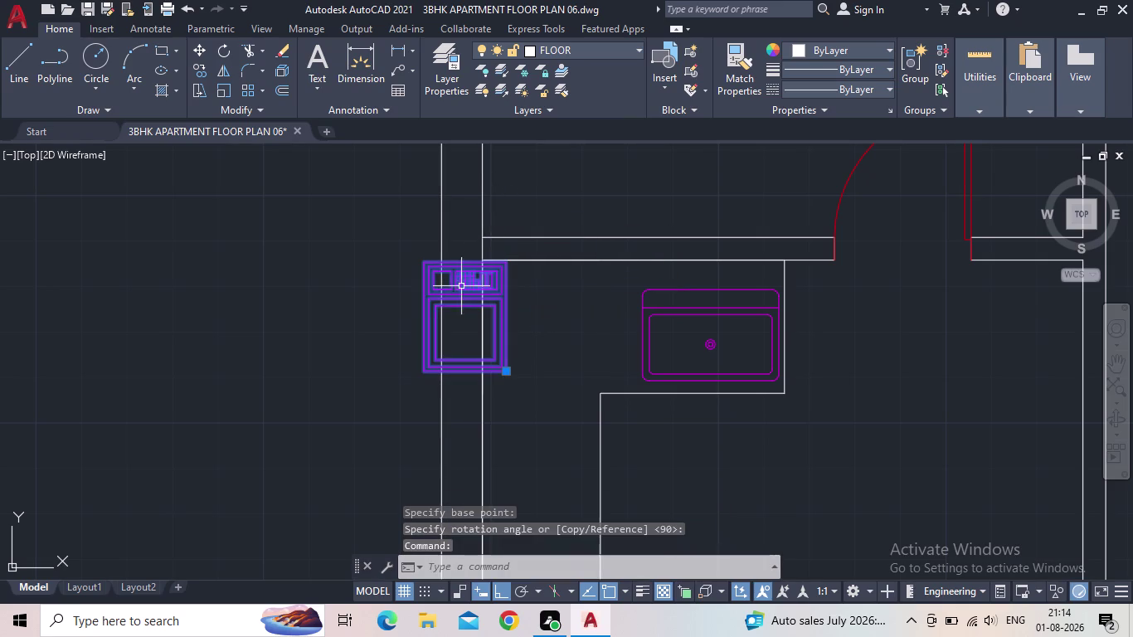
click(507, 369)
middle_drag(546, 414, 579, 375)
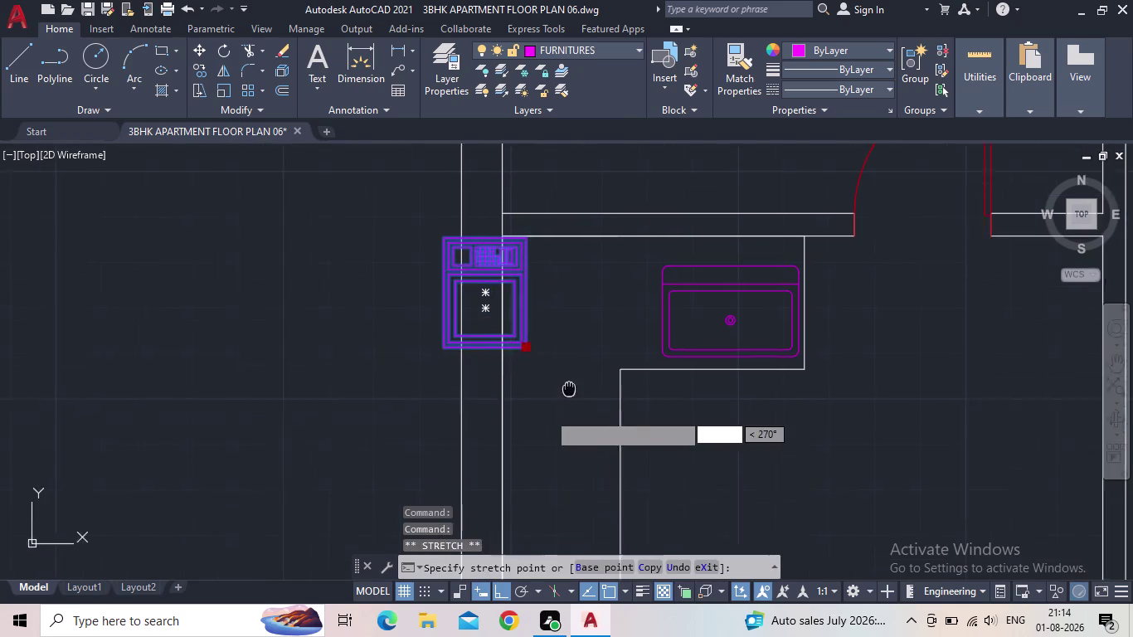
middle_drag(579, 375, 585, 367)
scroll(down, 3)
click(509, 592)
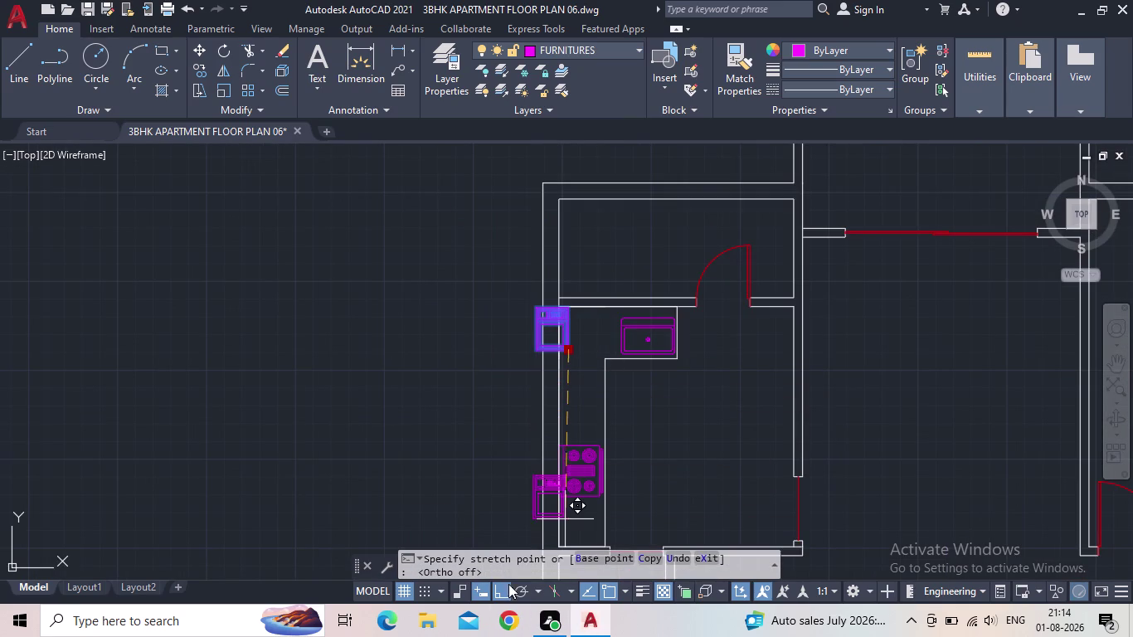
scroll(up, 3)
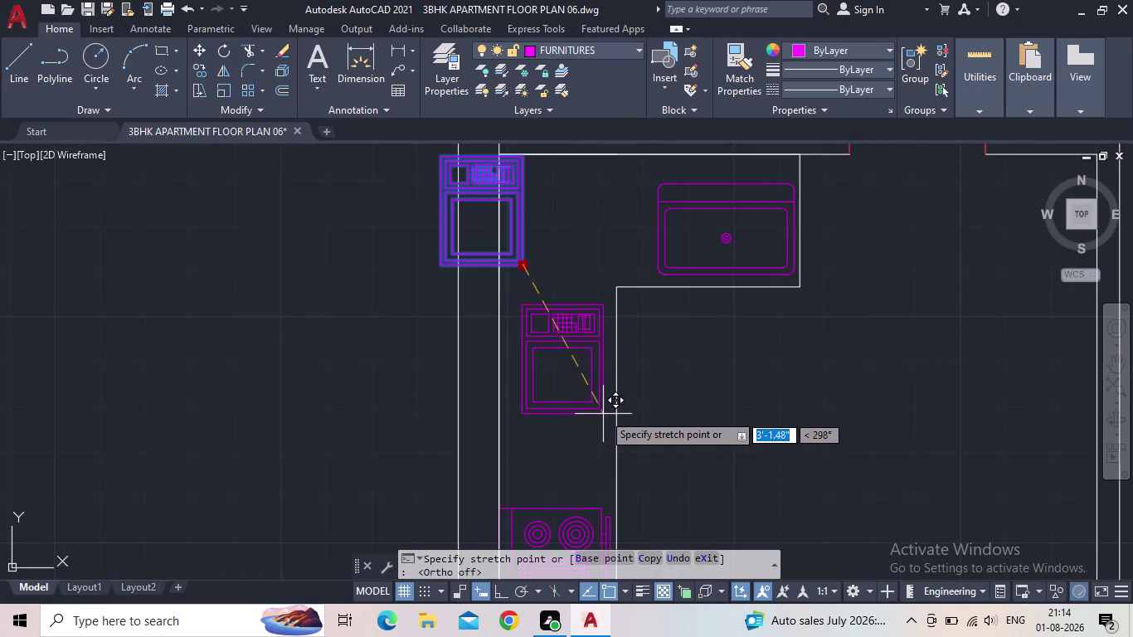
click(601, 402)
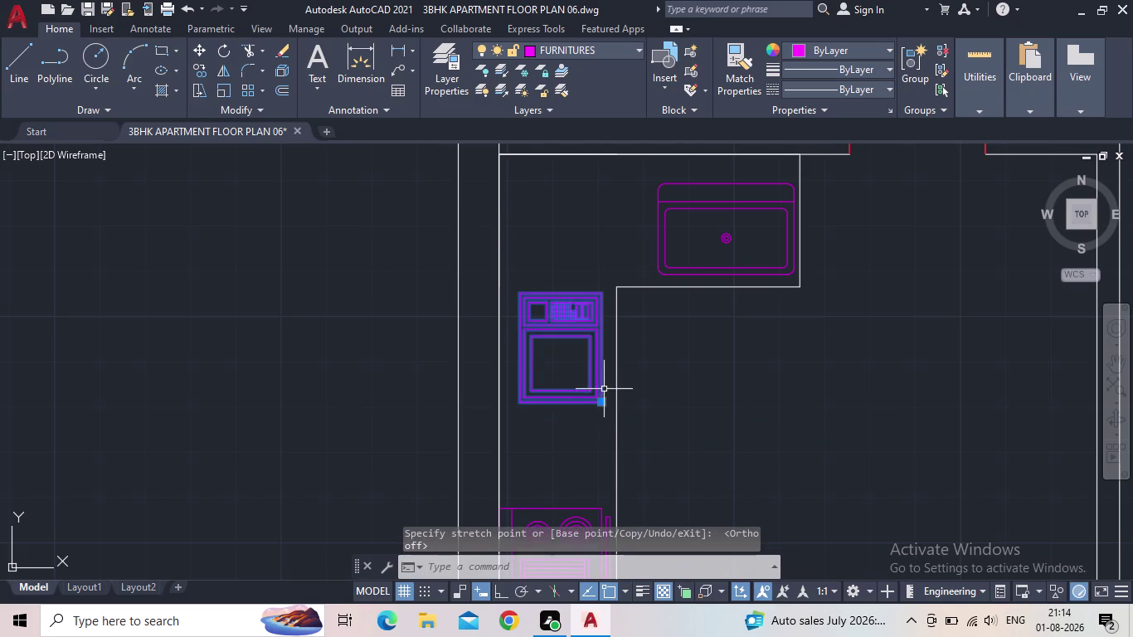
key(Escape)
scroll(down, 3)
Window-select the cooktop block in the kitchen.
middle_drag(641, 419, 620, 363)
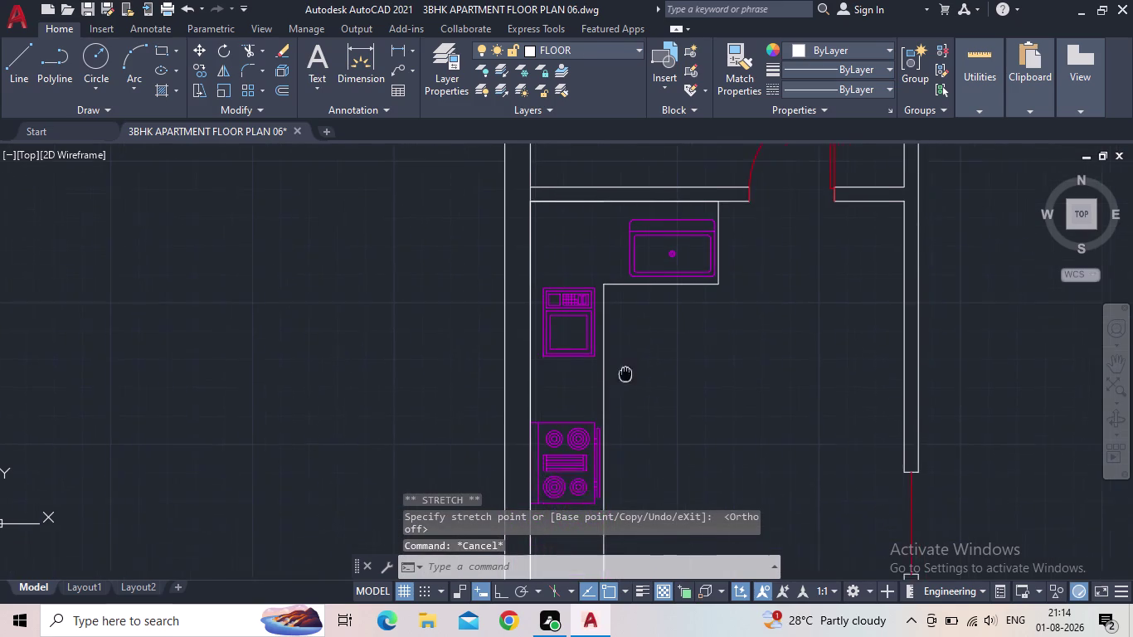
middle_drag(620, 363, 617, 358)
drag(86, 9, 87, 18)
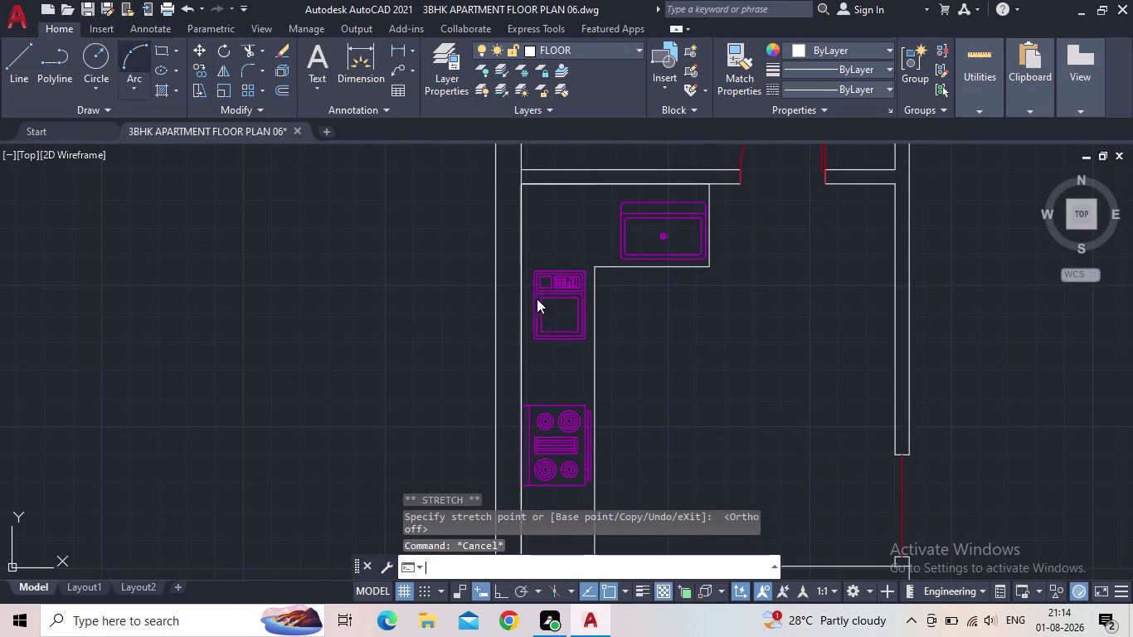
scroll(down, 3)
middle_drag(628, 362, 448, 375)
scroll(up, 3)
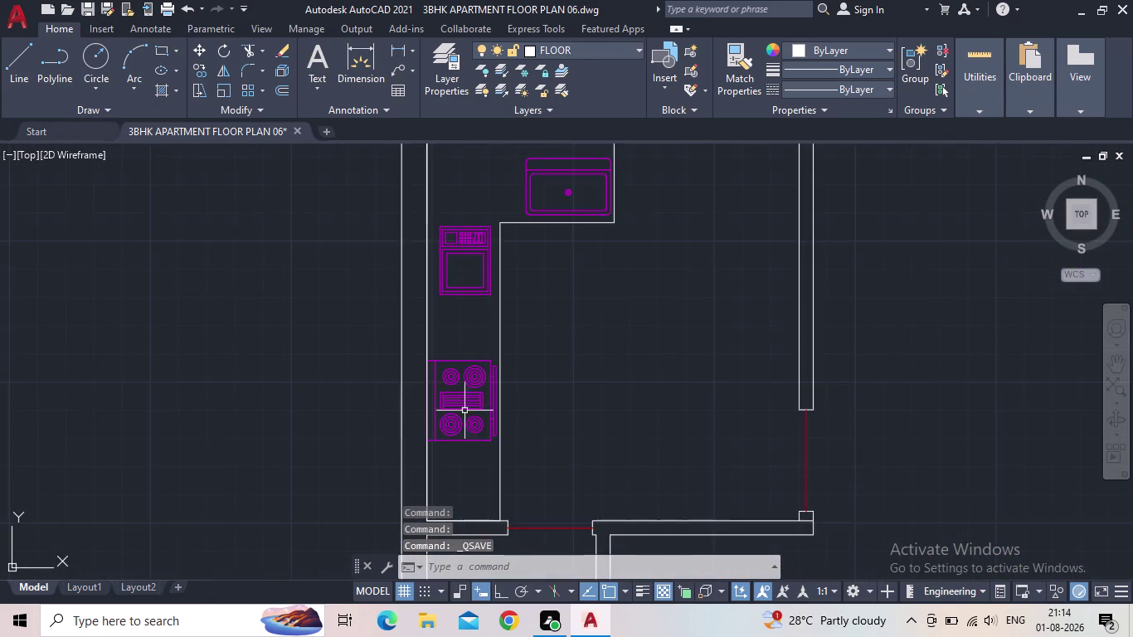
scroll(up, 3)
click(424, 401)
click(407, 409)
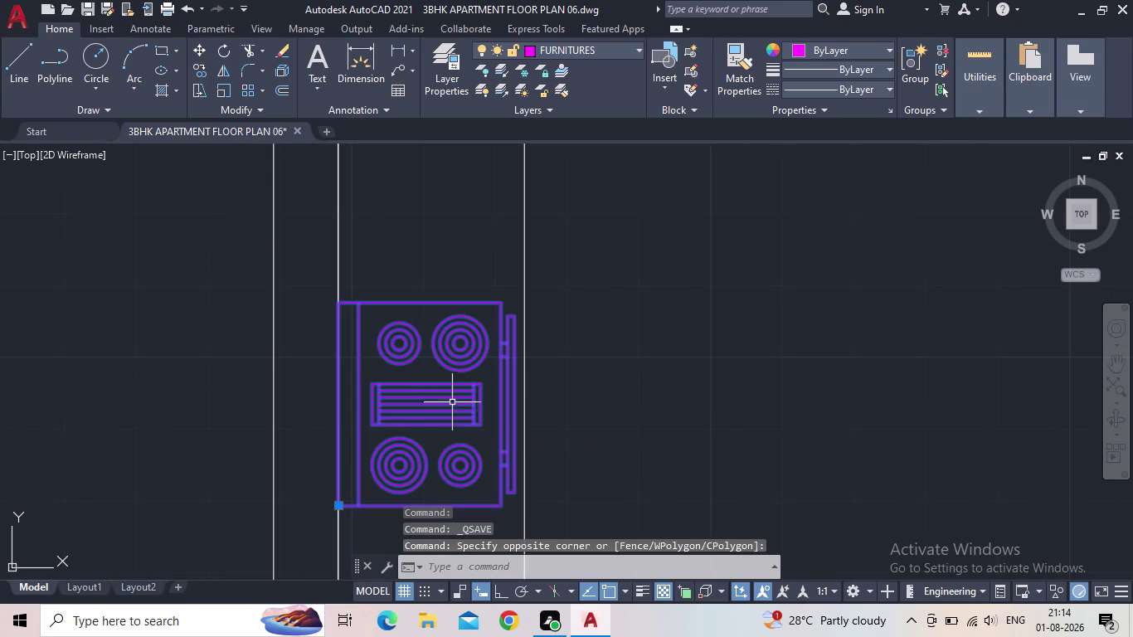
Move the cooktop by its corner grip just inside the kitchen wall.
scroll(up, 3)
middle_drag(395, 447, 585, 252)
click(457, 365)
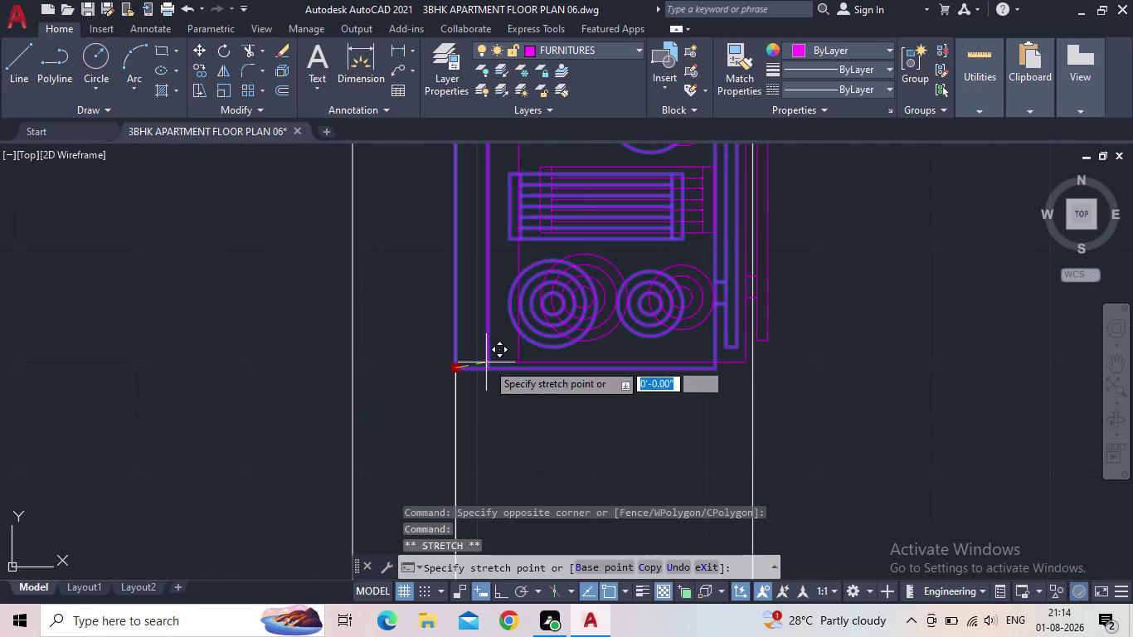
click(477, 362)
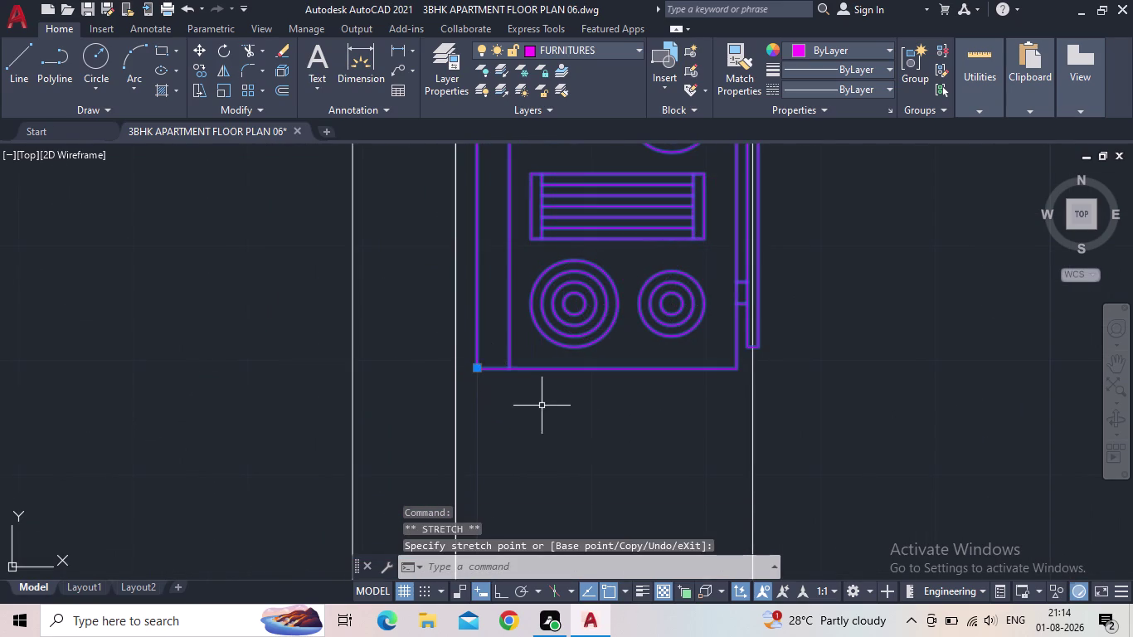
scroll(down, 3)
middle_drag(549, 408, 529, 462)
key(Escape)
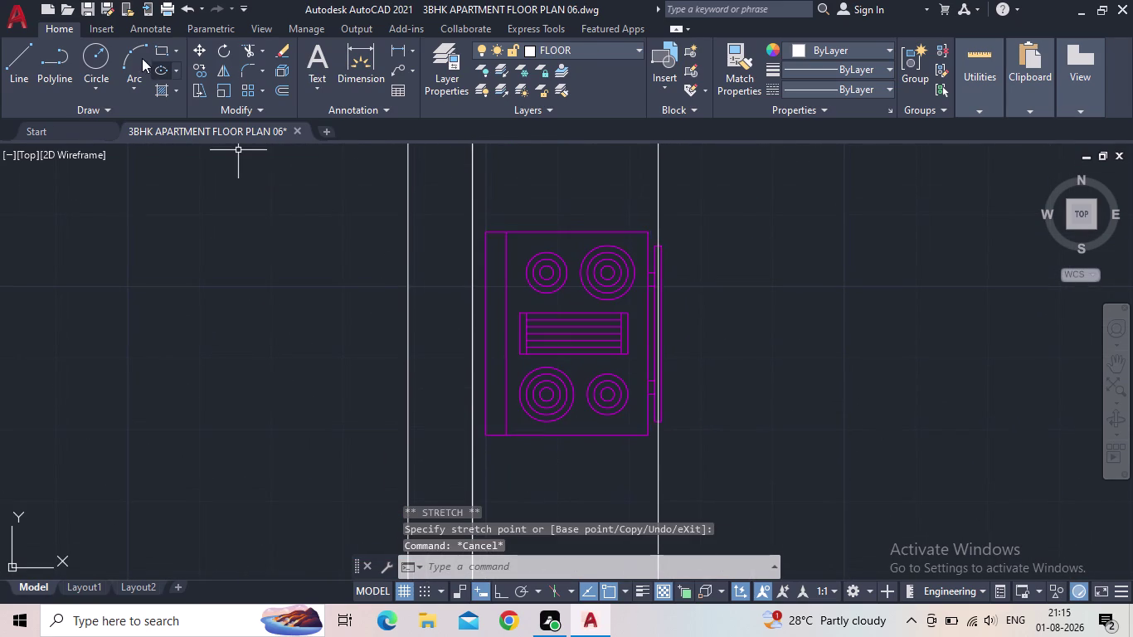
Save the drawing and zoom out to the whole plan and loose furniture.
click(92, 10)
scroll(down, 3)
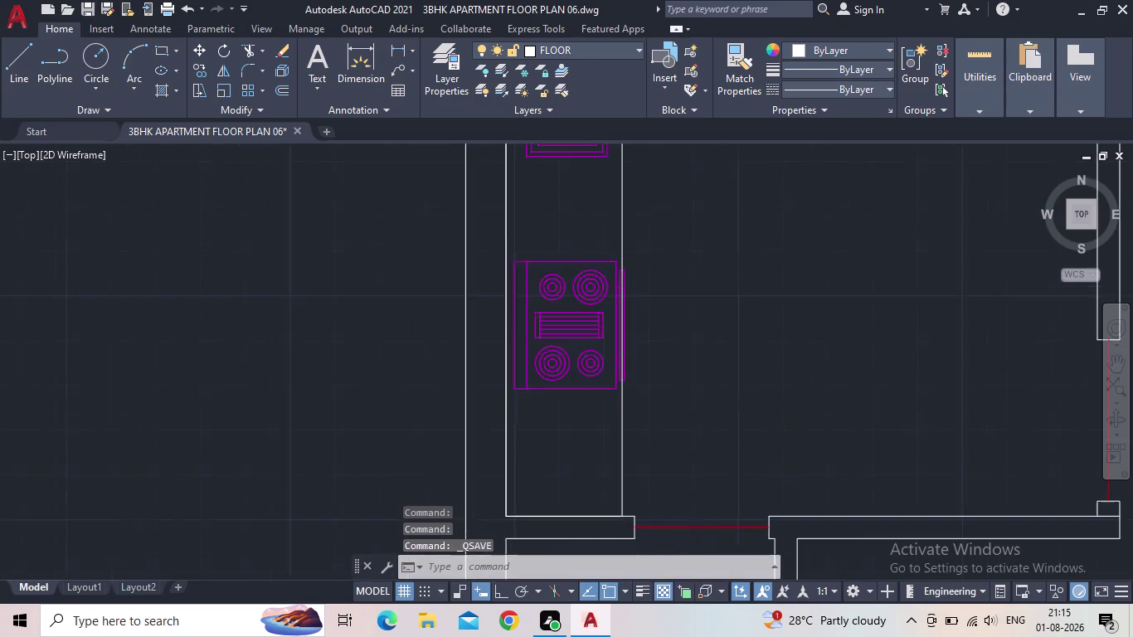
middle_drag(640, 333, 565, 412)
scroll(down, 3)
scroll(up, 3)
middle_drag(585, 395, 317, 359)
scroll(down, 3)
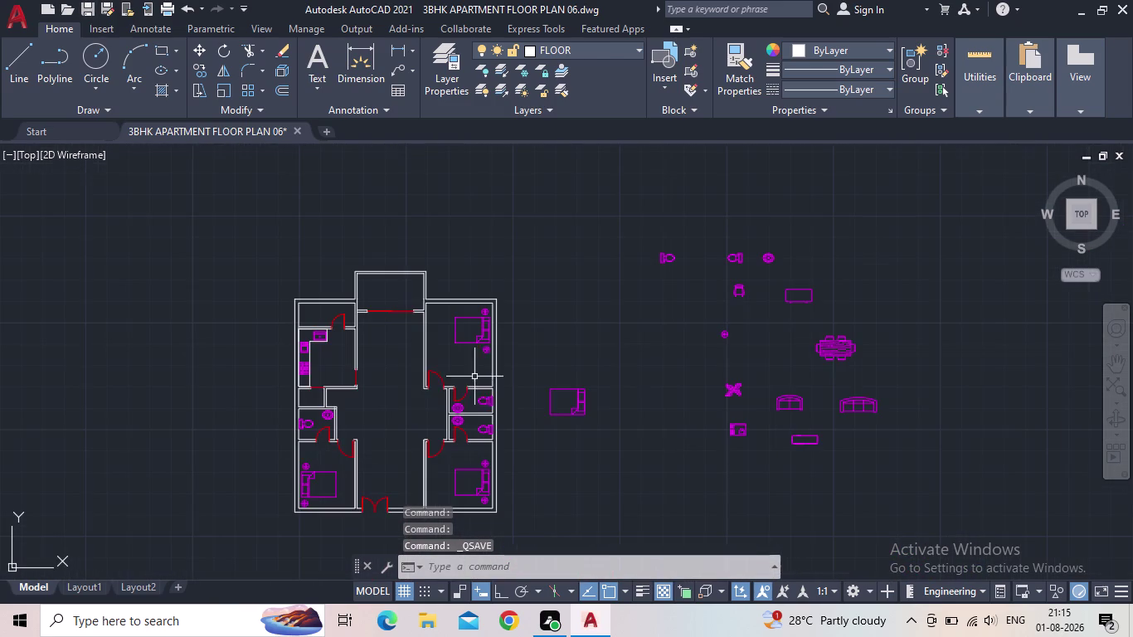
scroll(up, 3)
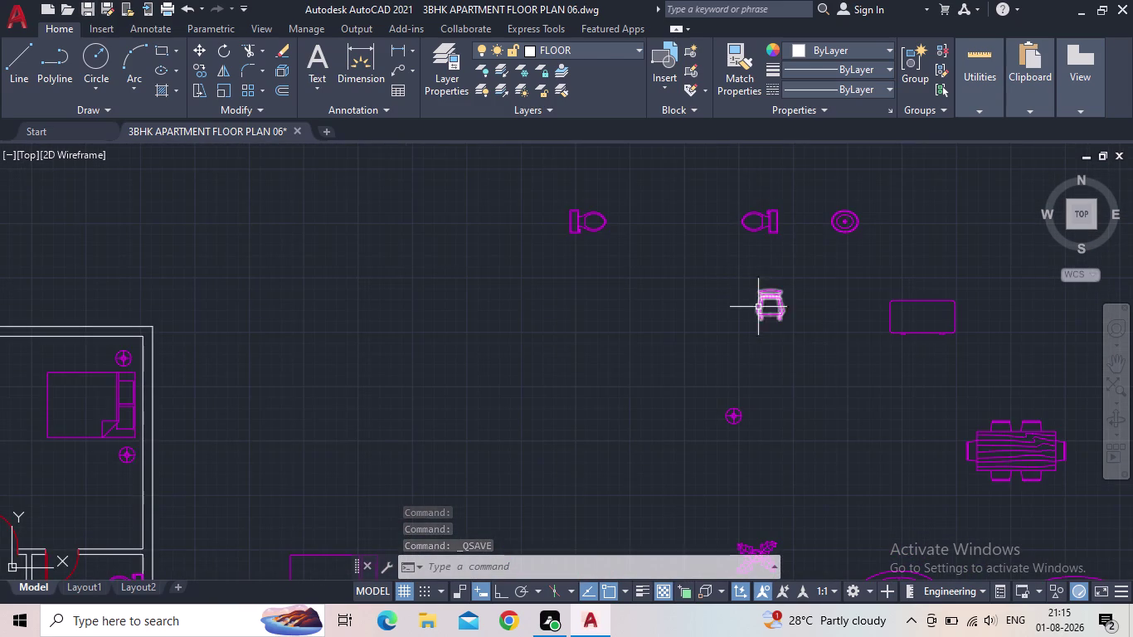
scroll(down, 3)
middle_drag(898, 400, 890, 337)
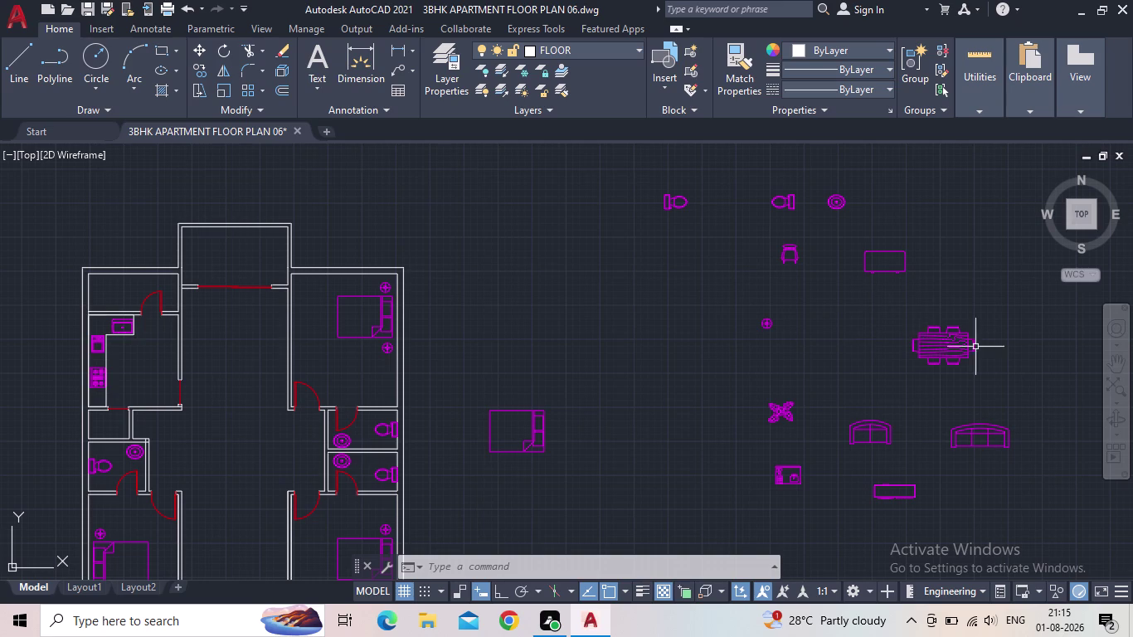
Grip-move the dining table set from the loose furniture into the central hall.
click(939, 345)
drag(944, 348, 920, 357)
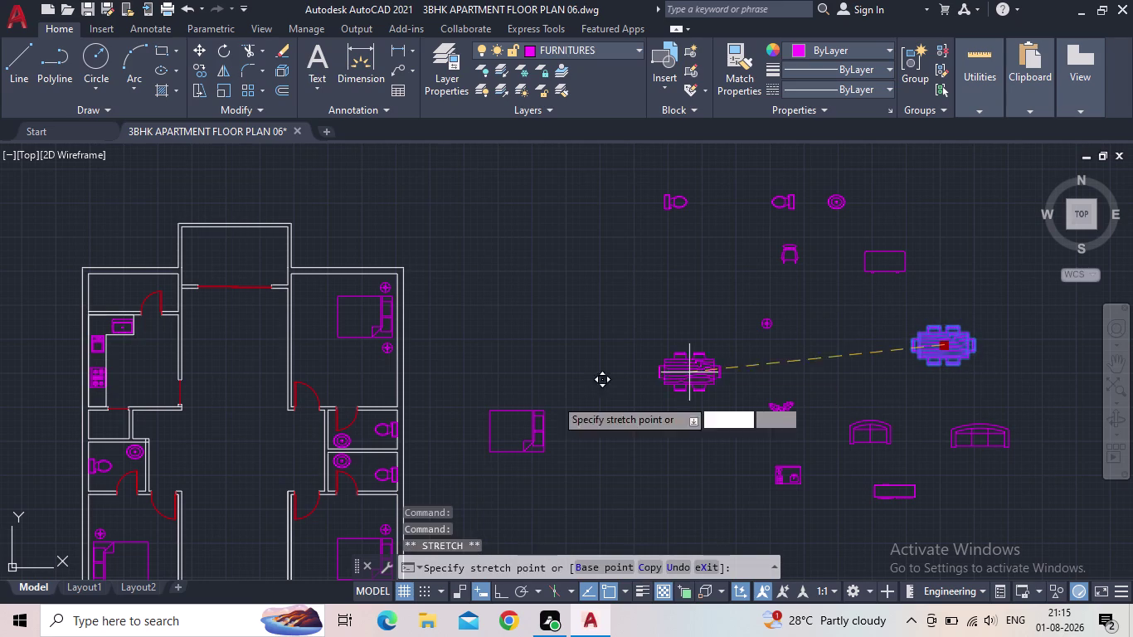
middle_drag(284, 451, 642, 316)
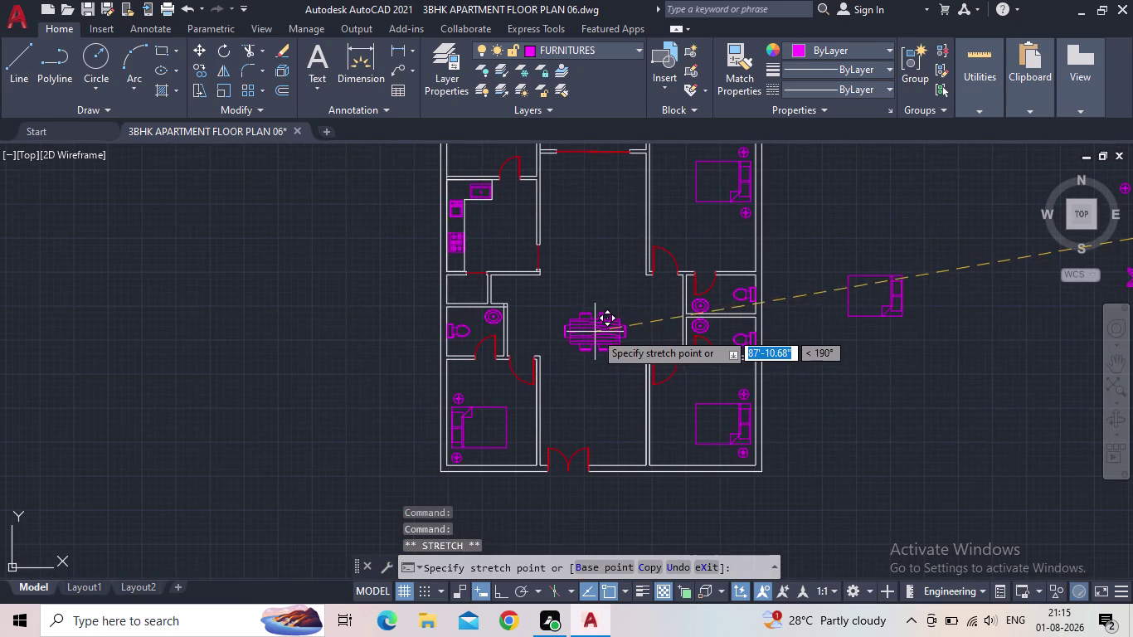
scroll(up, 3)
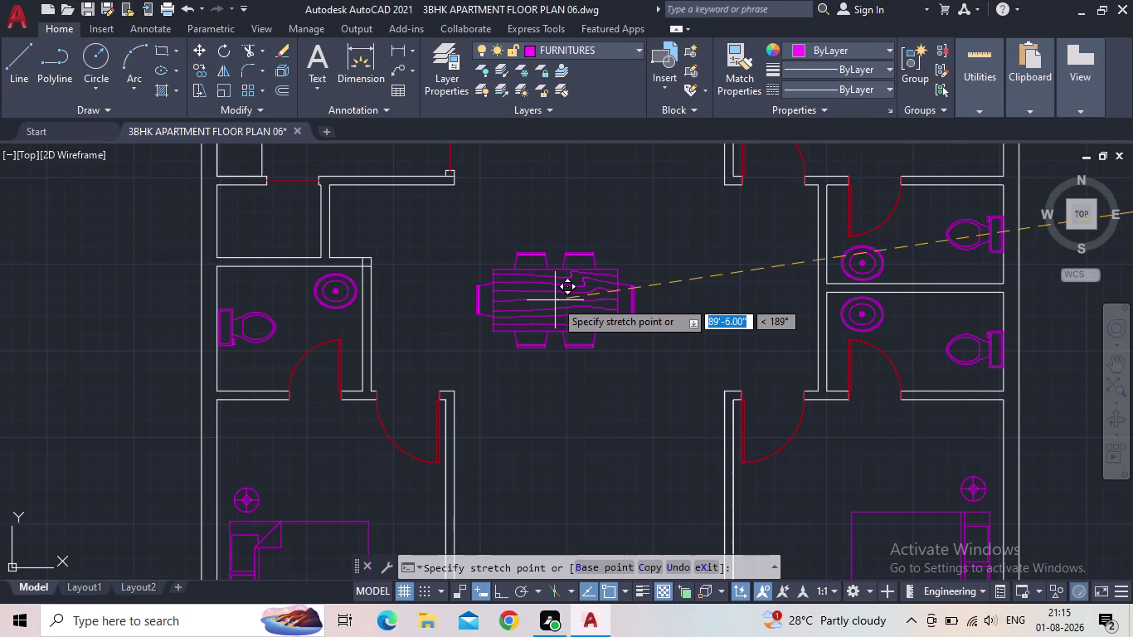
click(555, 301)
scroll(down, 3)
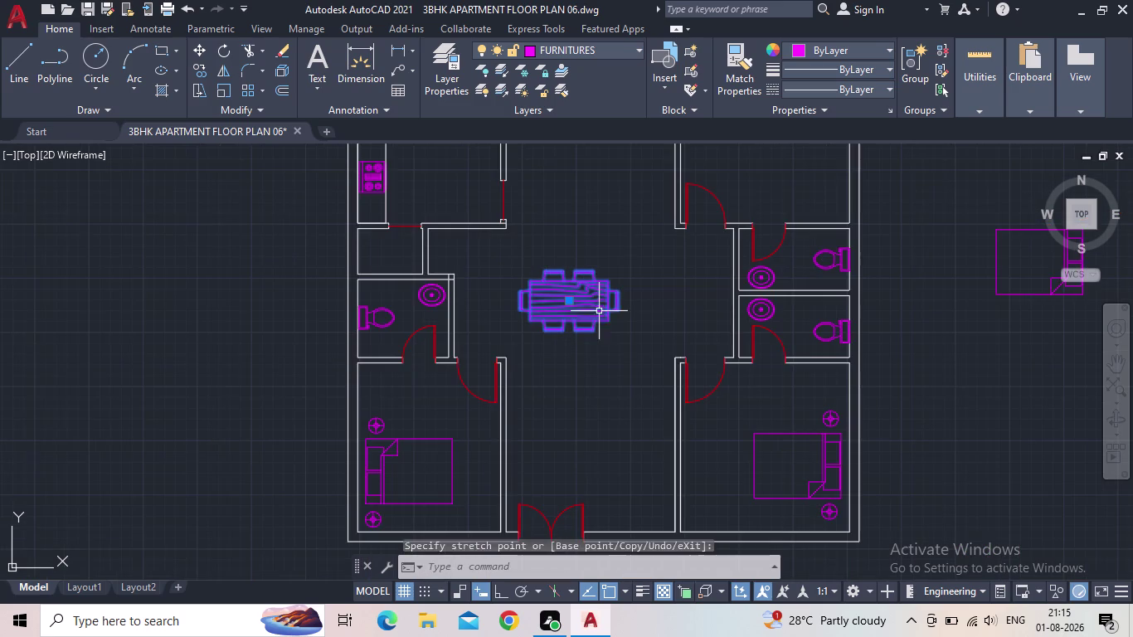
middle_drag(610, 311, 613, 324)
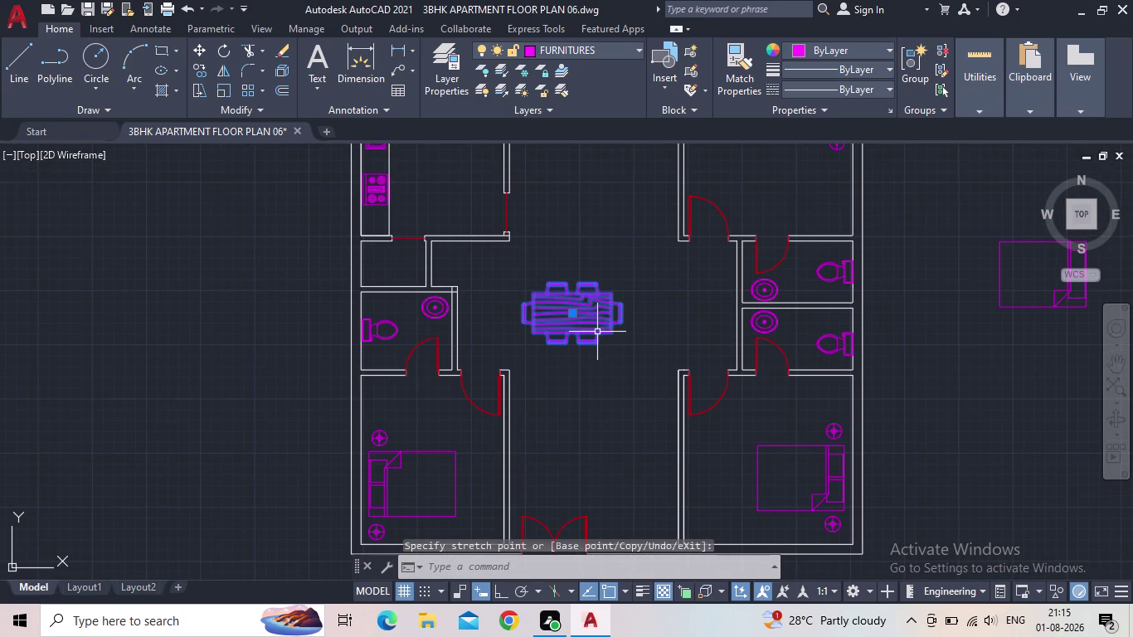
key(Escape)
Zoom in on the dining table in the hall.
scroll(down, 3)
middle_click(601, 342)
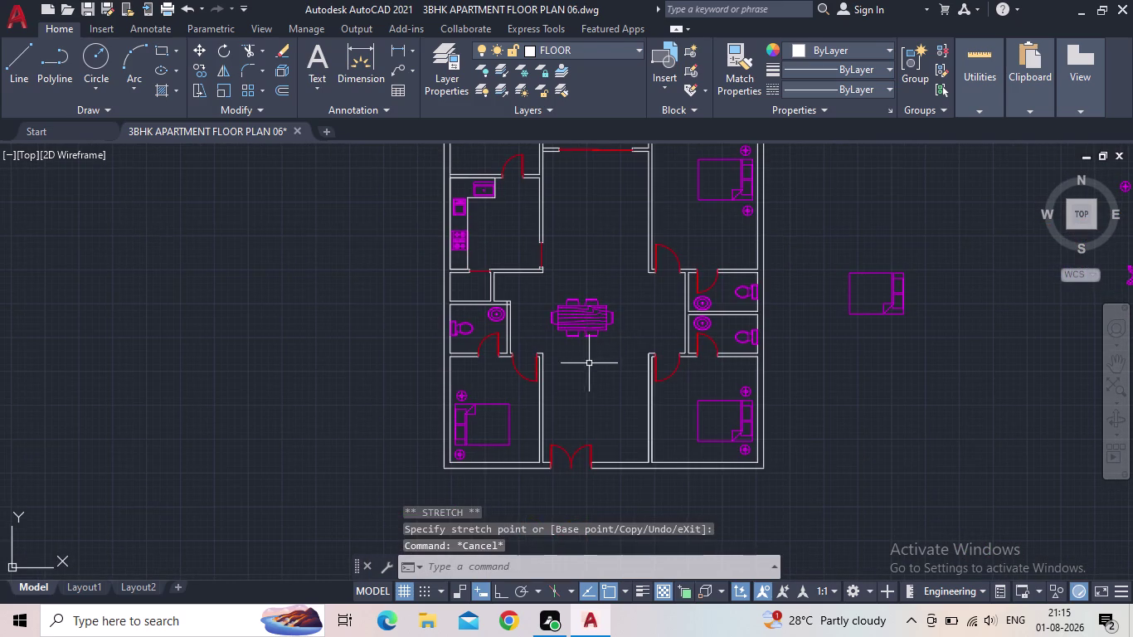
scroll(up, 3)
middle_drag(527, 294, 568, 326)
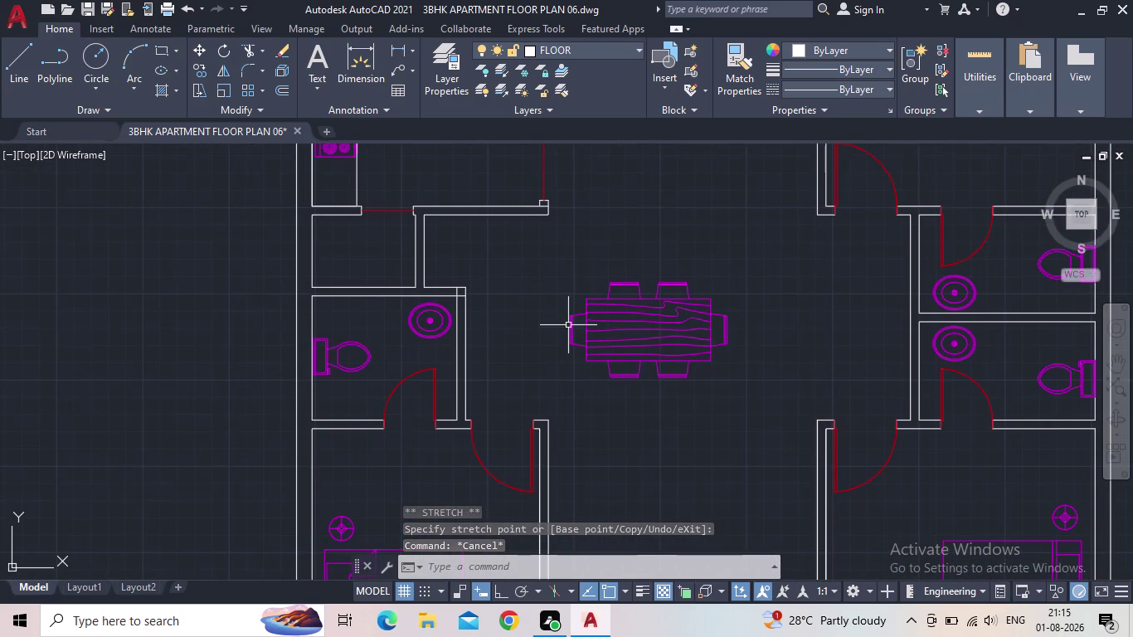
scroll(up, 3)
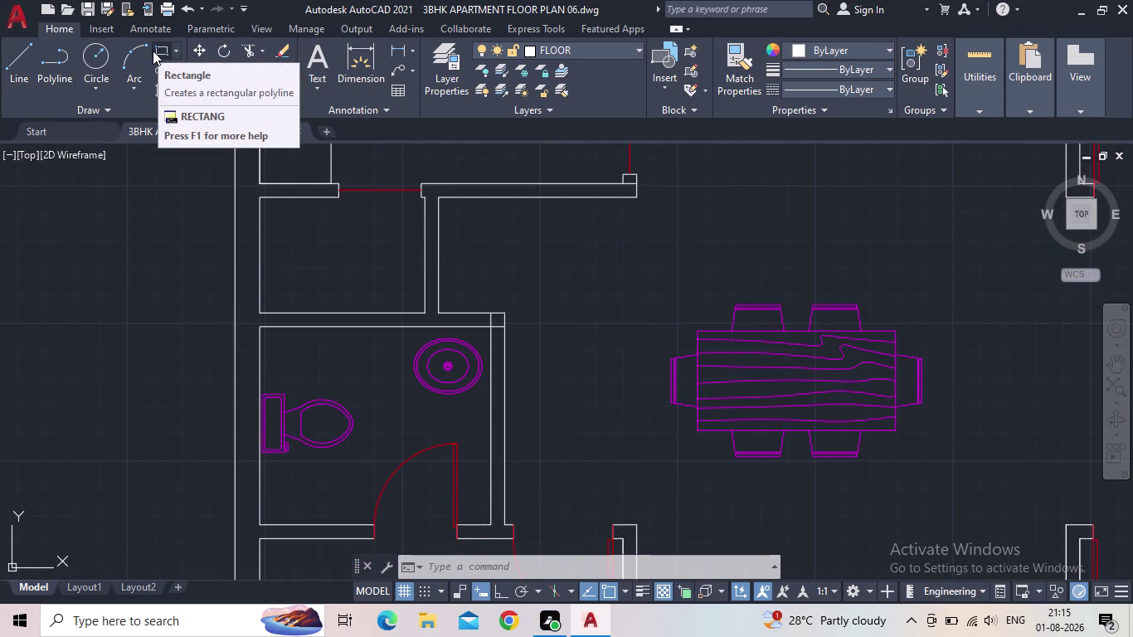
Draw a tall narrow rectangle in the small room below the kitchen.
click(157, 51)
scroll(up, 3)
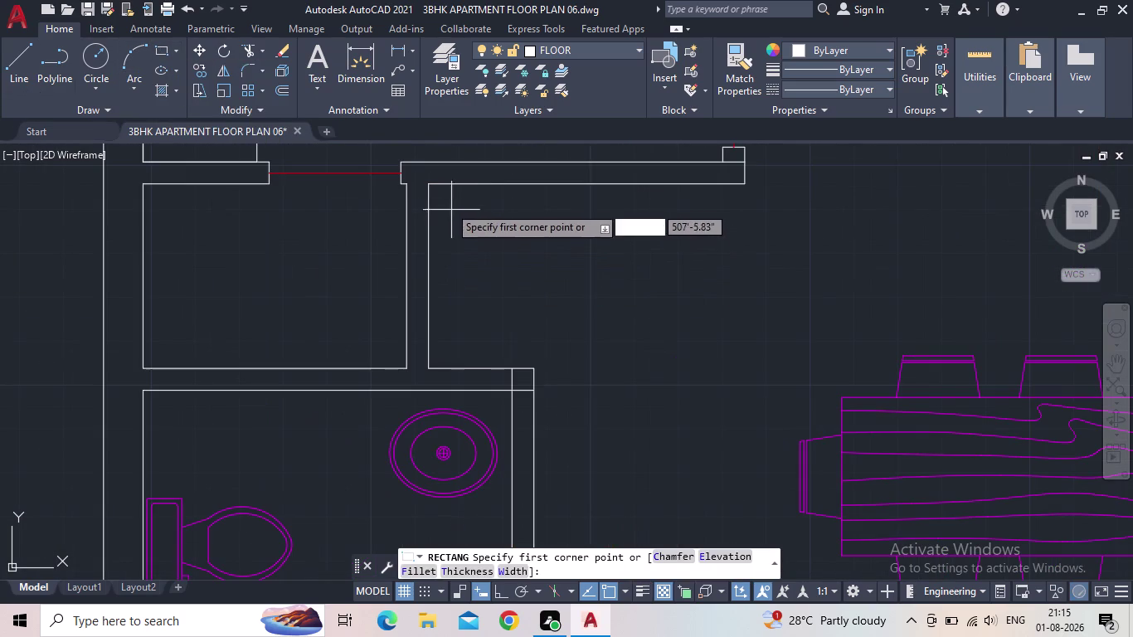
click(432, 187)
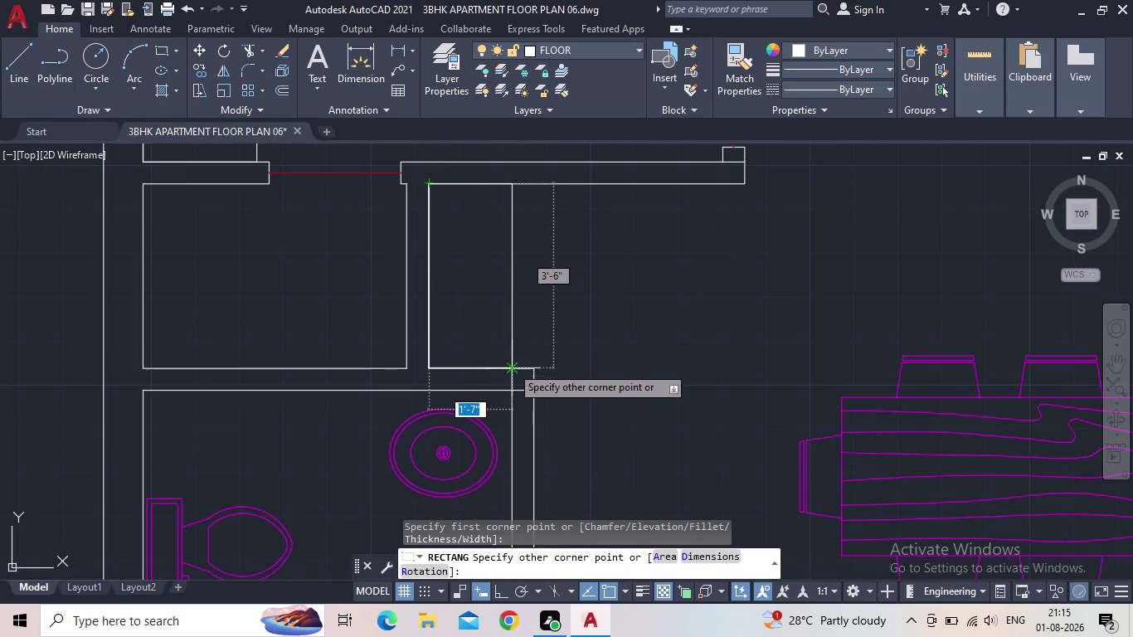
scroll(up, 3)
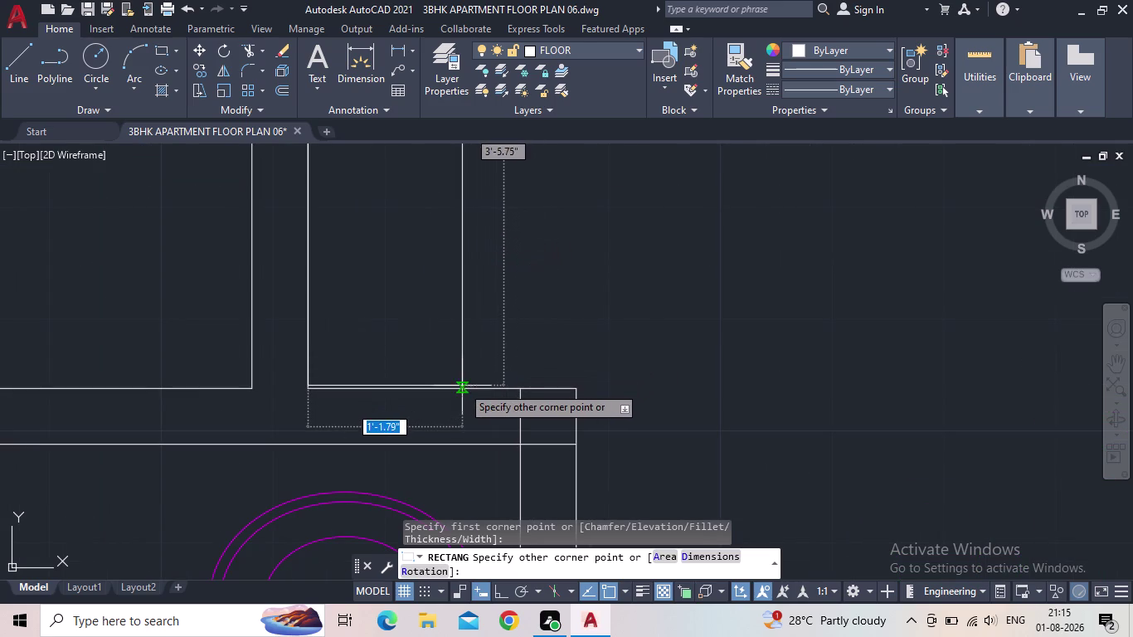
click(424, 388)
scroll(down, 3)
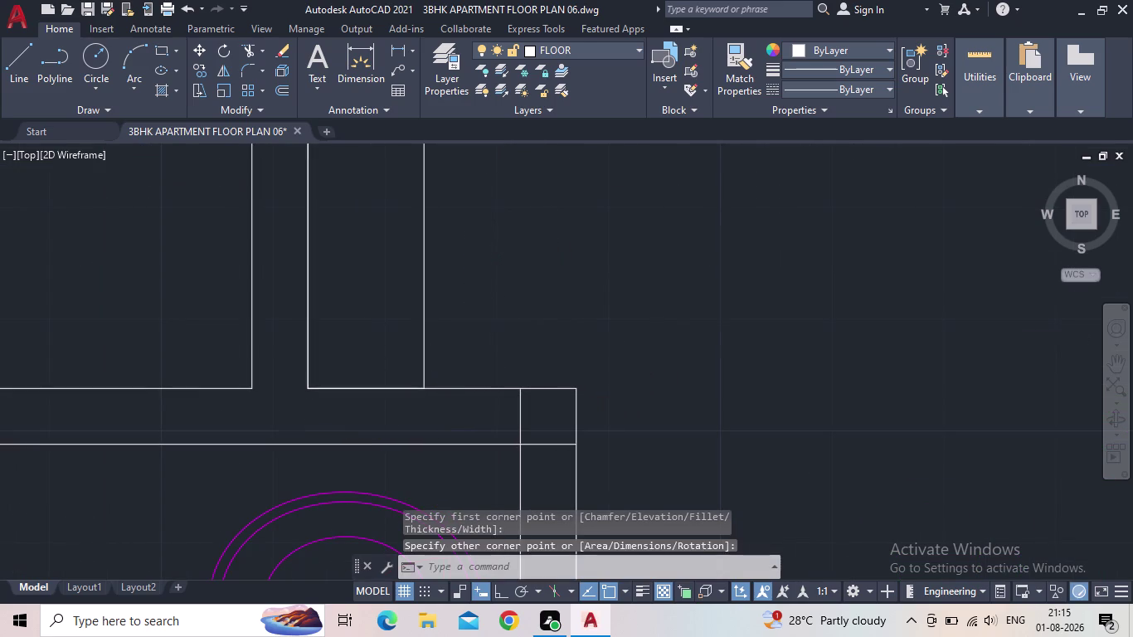
scroll(down, 3)
middle_drag(496, 321, 525, 326)
scroll(up, 3)
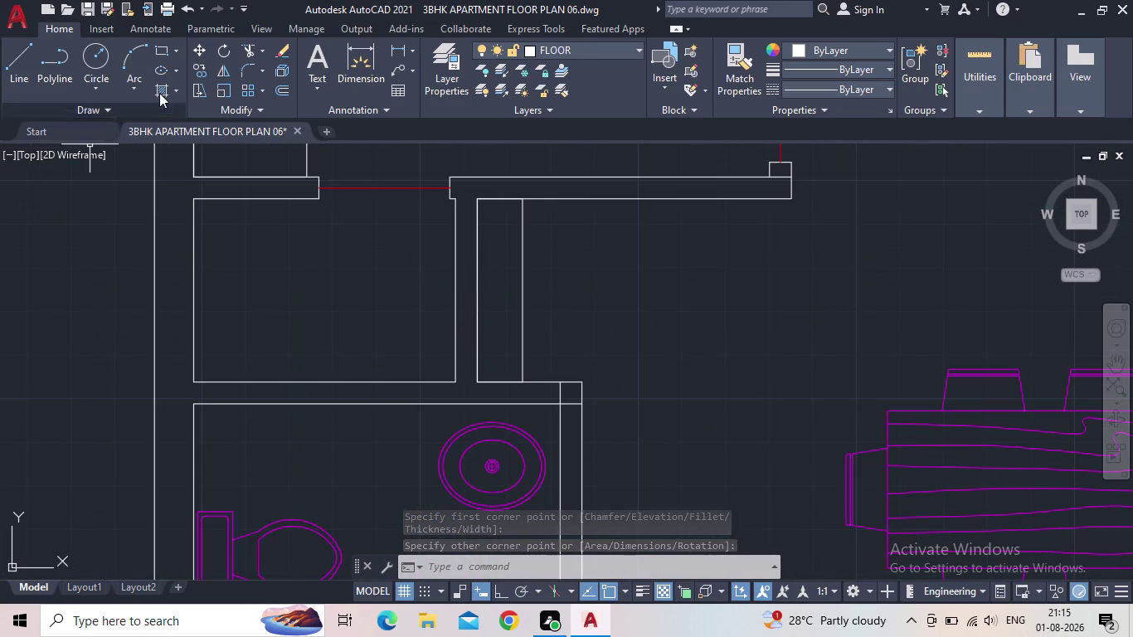
Draw a small inner rectangle inside it and save the drawing.
drag(159, 51, 160, 59)
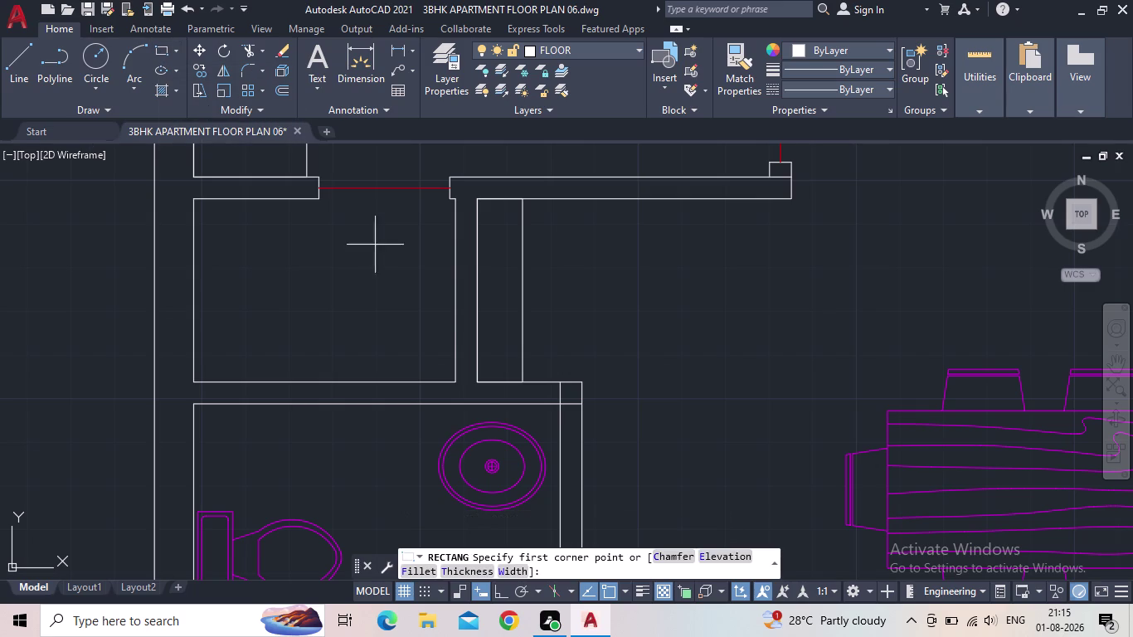
scroll(up, 3)
click(510, 258)
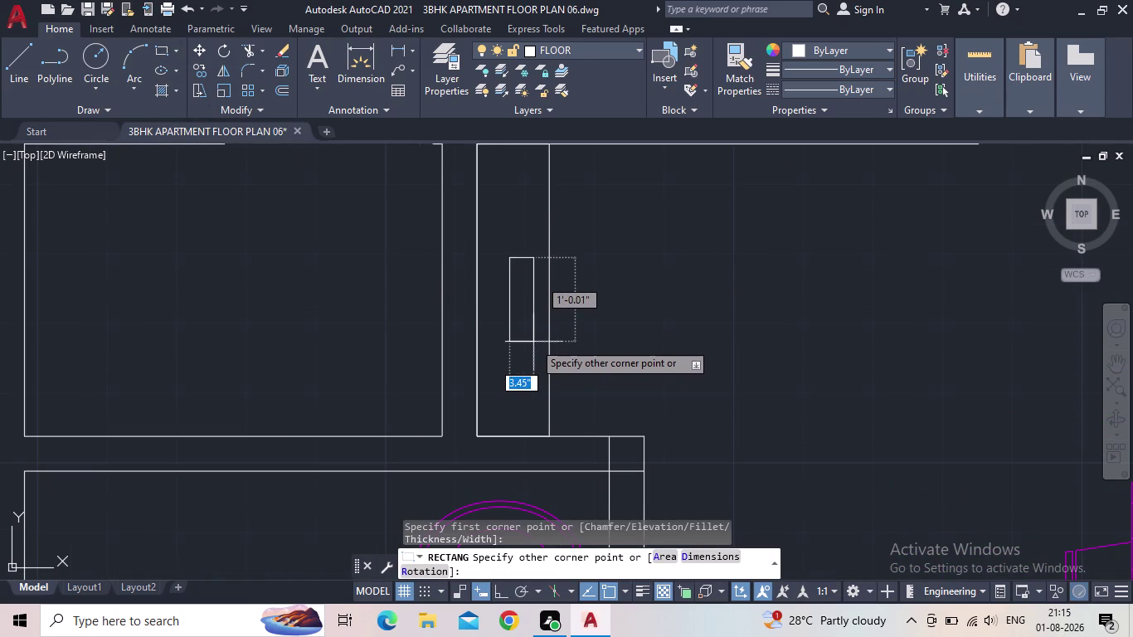
click(533, 342)
scroll(down, 3)
middle_drag(554, 328, 534, 320)
scroll(down, 3)
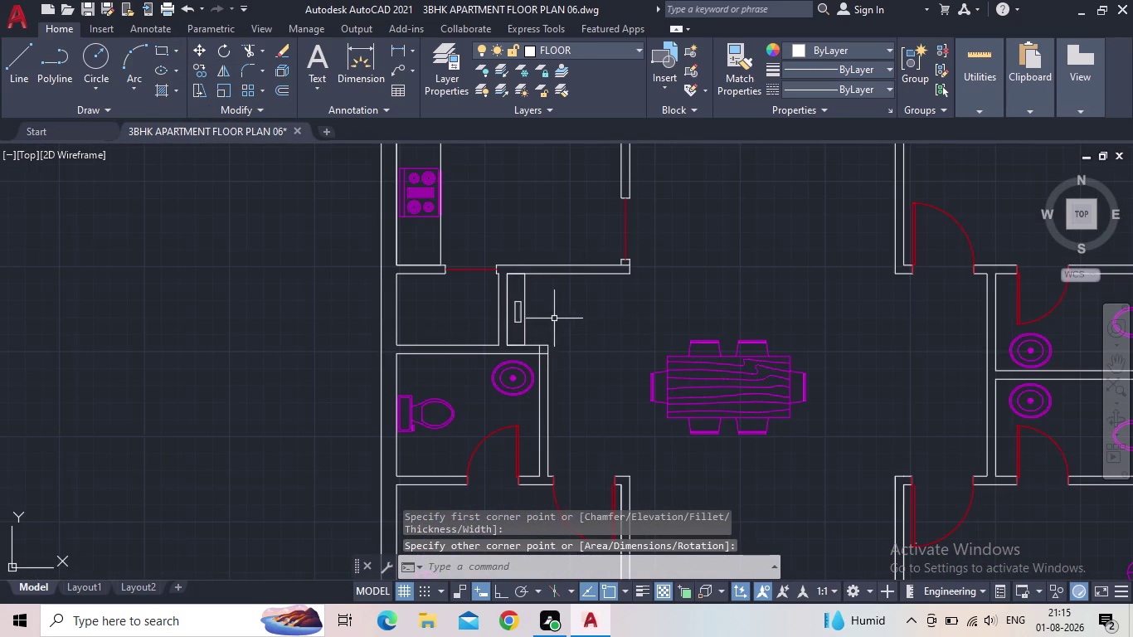
middle_drag(618, 341, 602, 331)
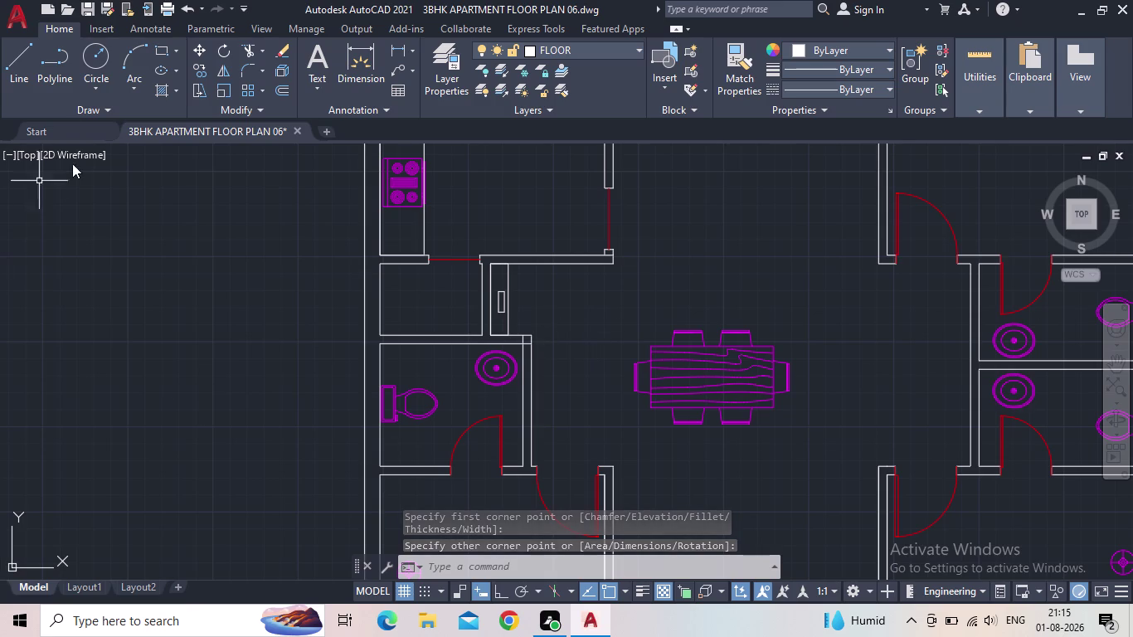
click(88, 12)
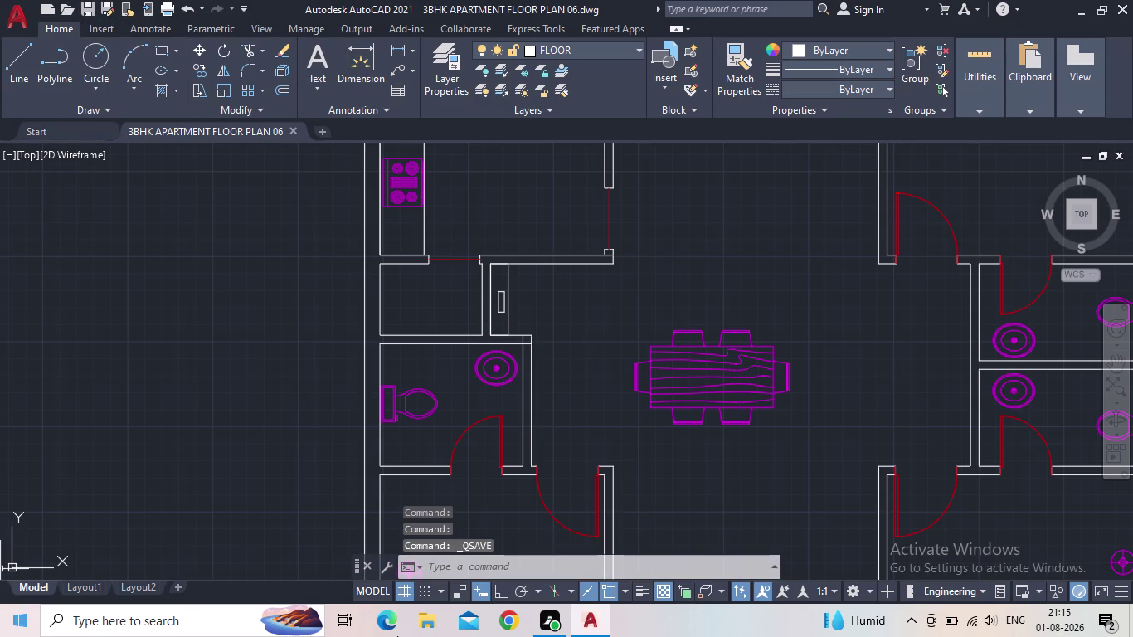
middle_drag(894, 428, 873, 406)
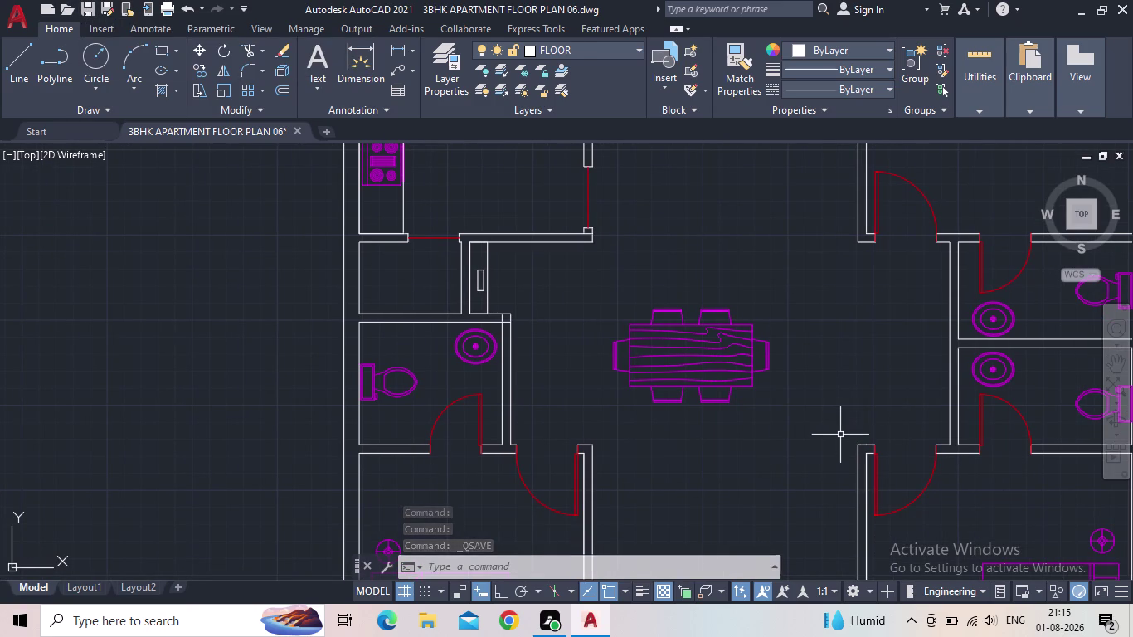
Pan to the loose furniture blocks and select the long curved sofa.
scroll(down, 3)
middle_drag(837, 439, 718, 384)
scroll(down, 3)
scroll(down, 3)
middle_drag(1041, 347, 966, 351)
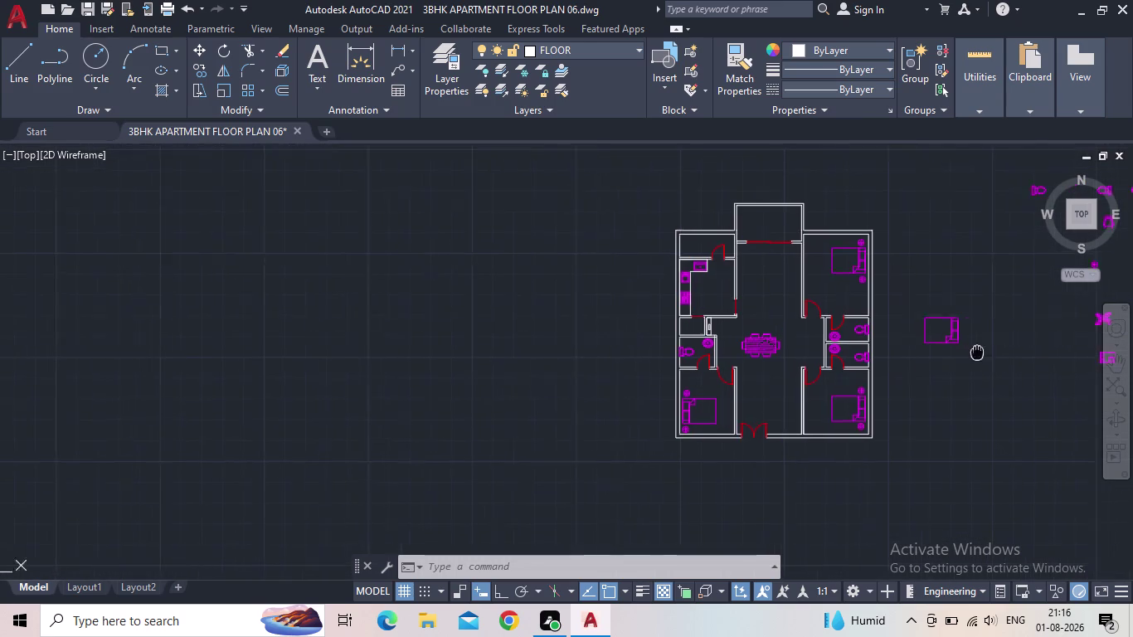
middle_drag(966, 351, 707, 380)
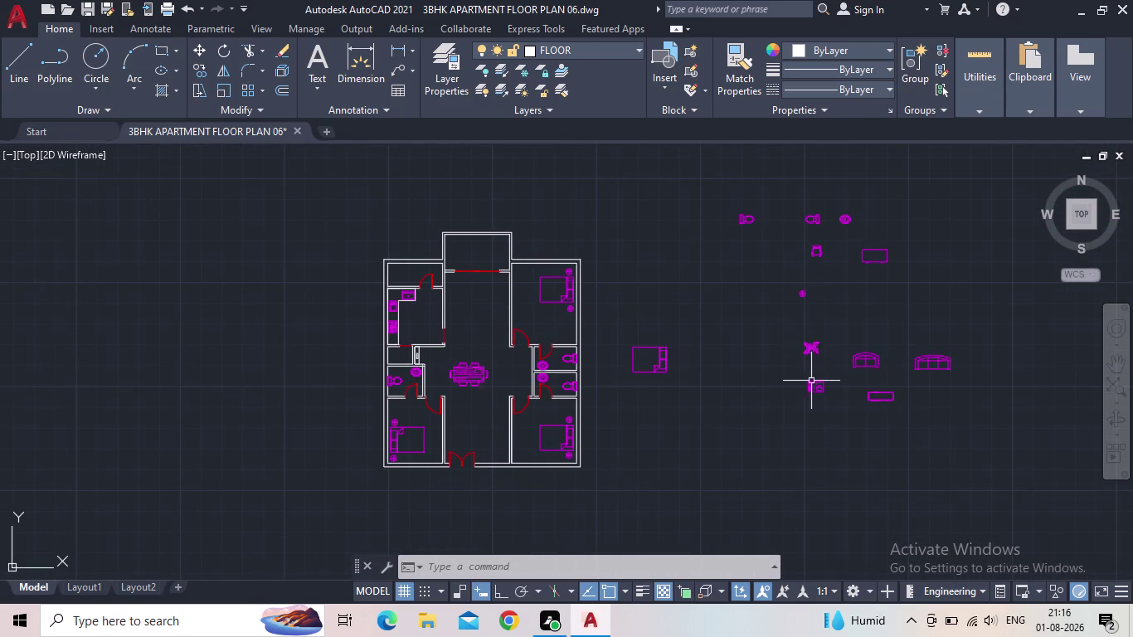
scroll(up, 3)
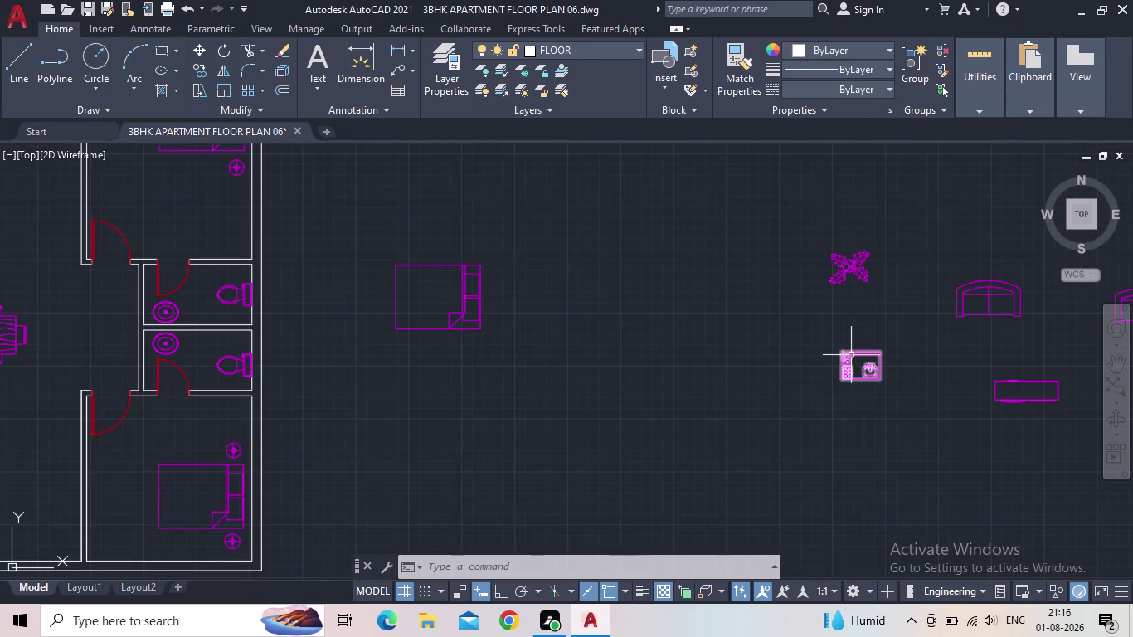
scroll(down, 3)
middle_drag(800, 391, 738, 358)
click(965, 304)
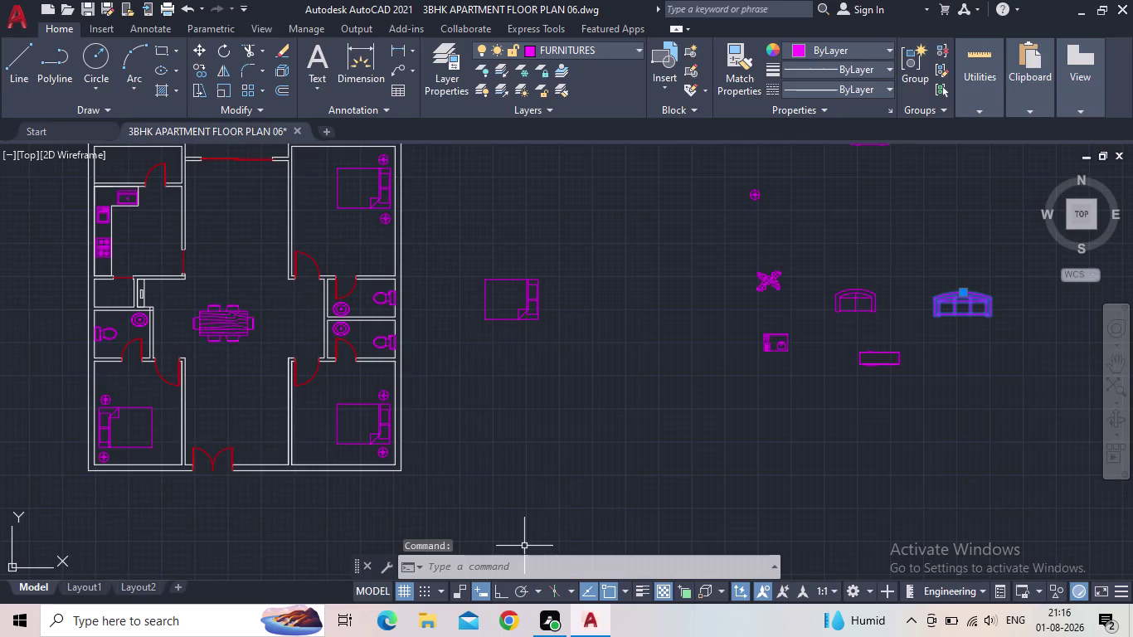
With Ortho on, rotate the sofa 90° upright using RO.
click(499, 595)
key(r)
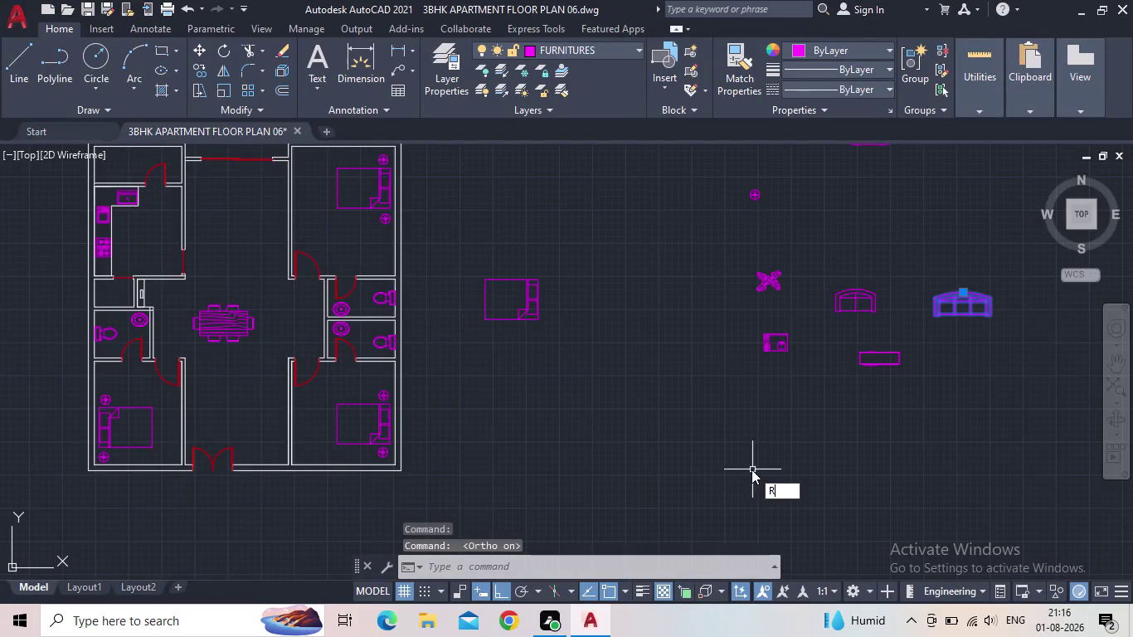
key(o)
key(Return)
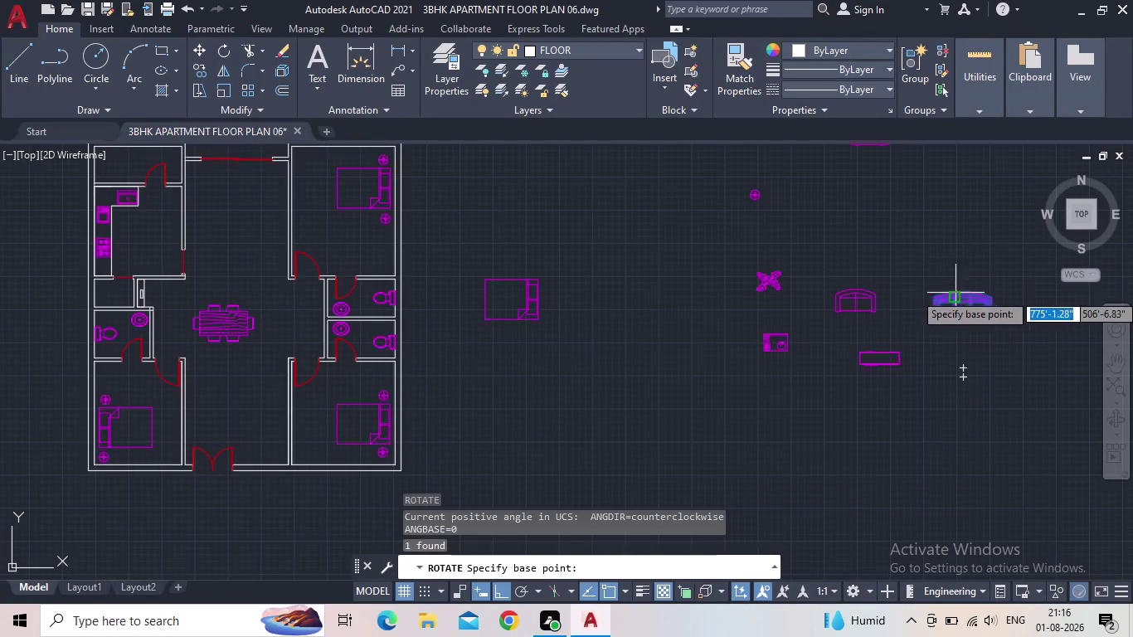
scroll(up, 3)
scroll(up, 3)
middle_drag(935, 343, 752, 378)
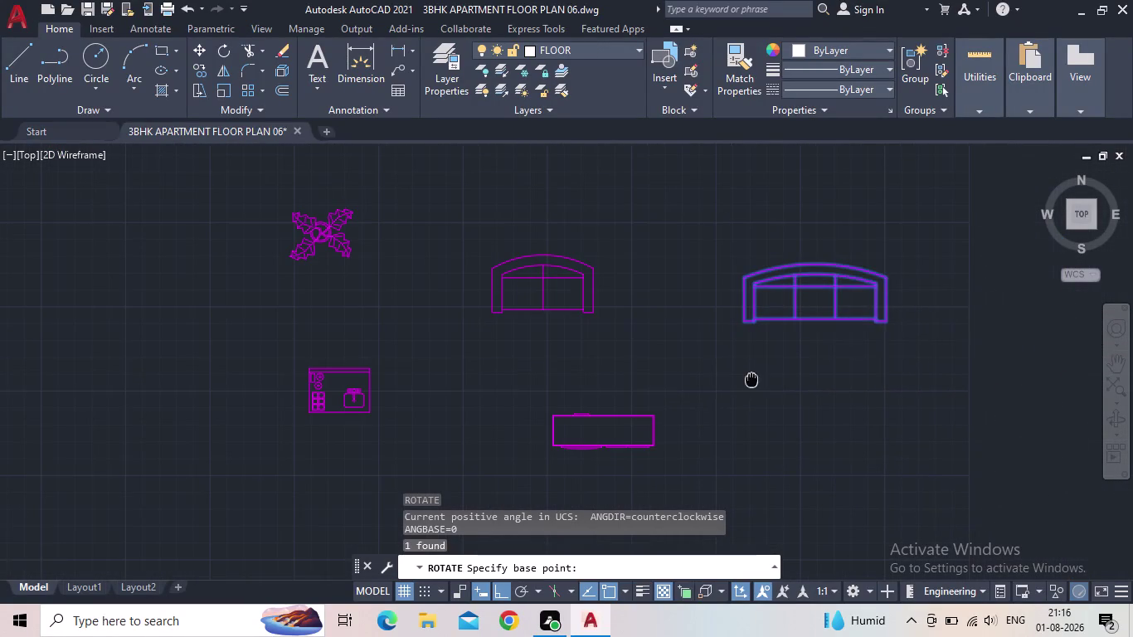
drag(820, 266, 823, 258)
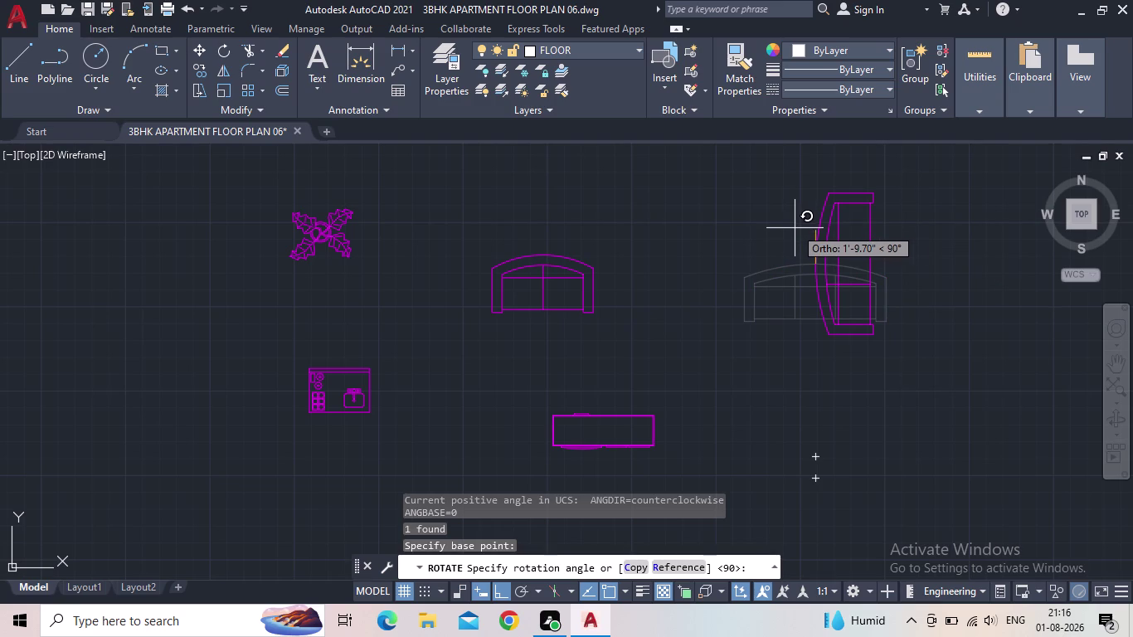
click(859, 440)
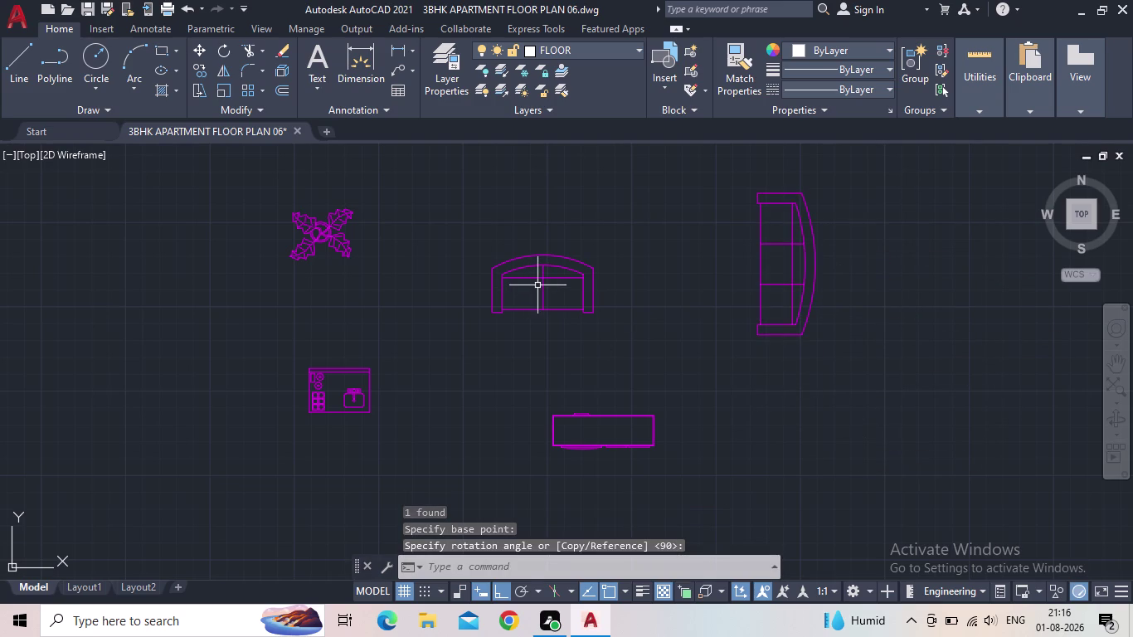
Reselect the rotated long sofa and pick it up by its grip.
click(540, 285)
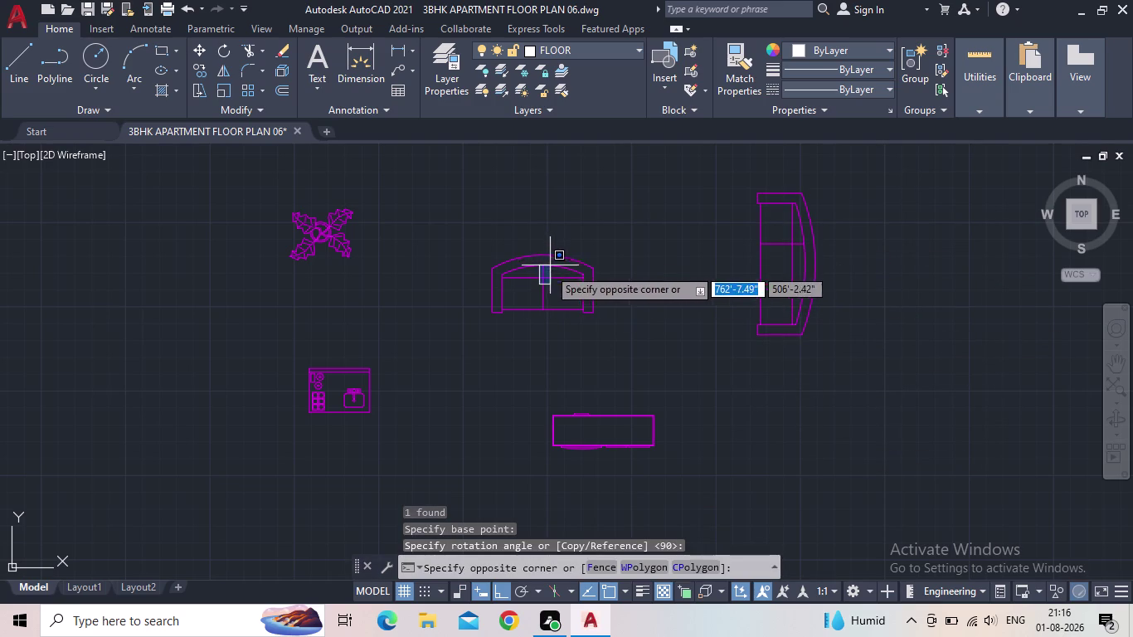
click(546, 270)
click(816, 268)
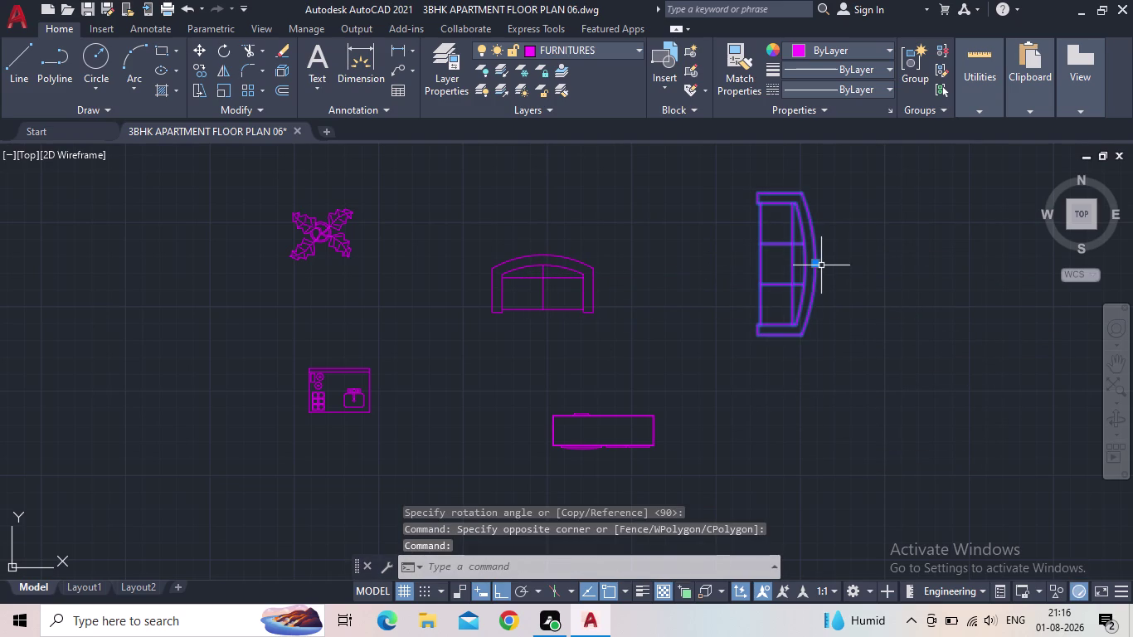
drag(812, 263, 803, 264)
middle_drag(392, 366, 683, 365)
Place the curved sofa in the hall between the two bedrooms.
scroll(down, 3)
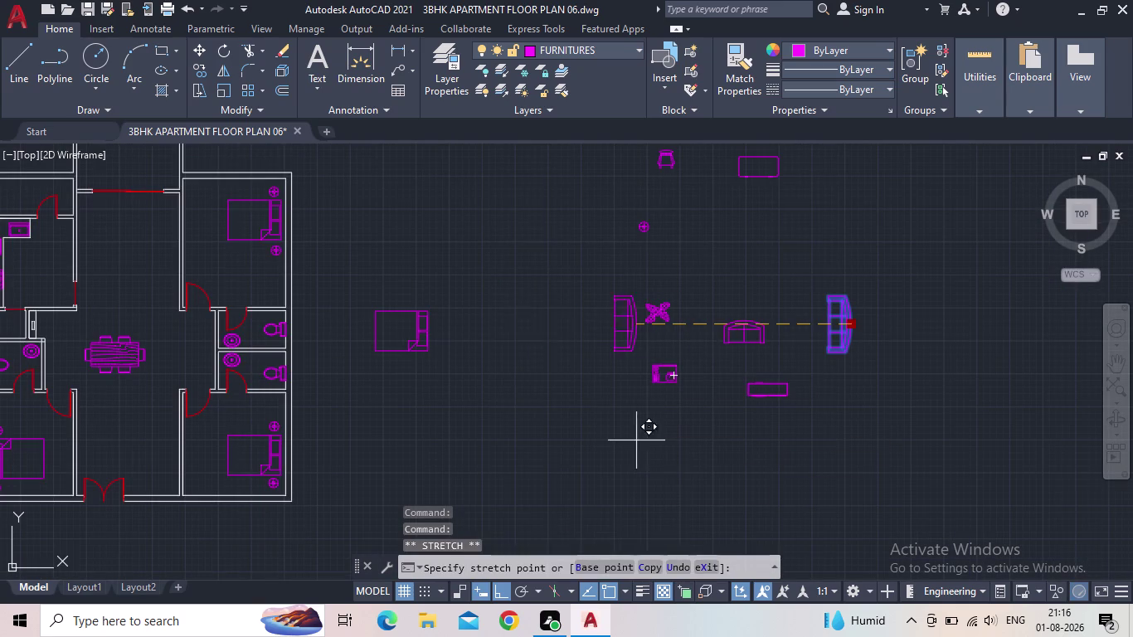
click(497, 589)
middle_drag(407, 440, 545, 402)
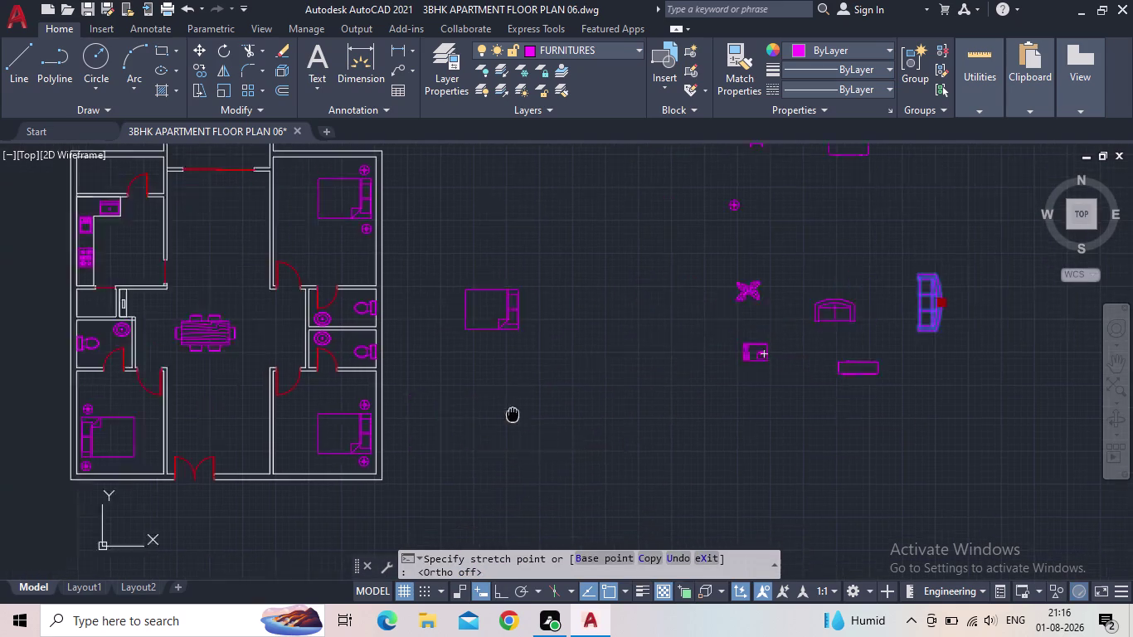
middle_drag(545, 402, 633, 368)
scroll(up, 3)
scroll(up, 3)
middle_drag(385, 371, 440, 359)
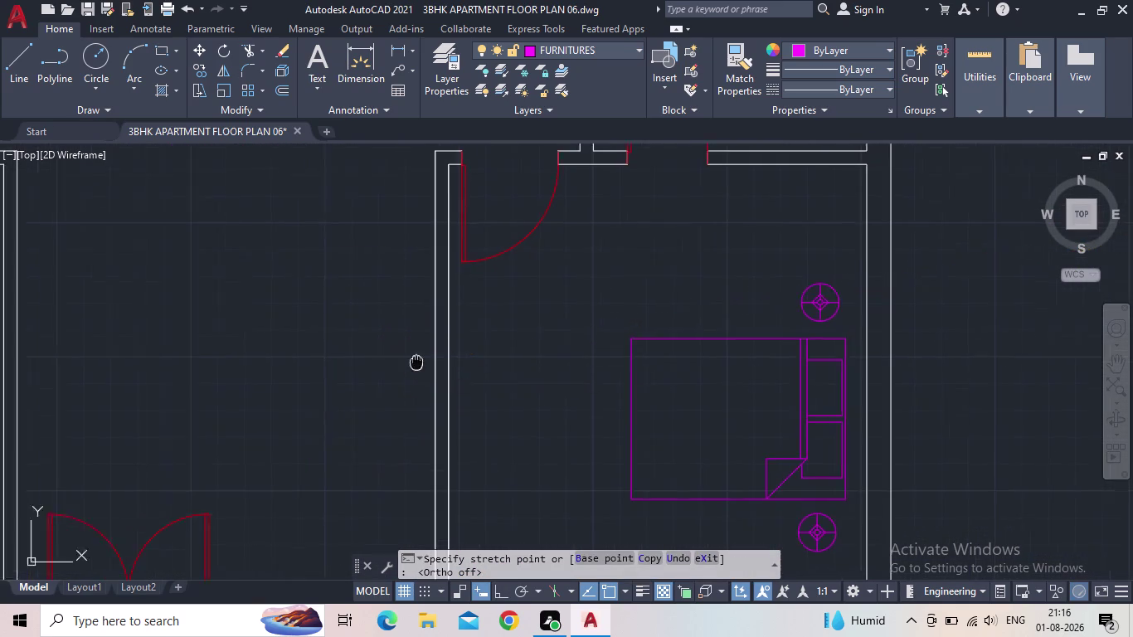
middle_drag(440, 359, 529, 345)
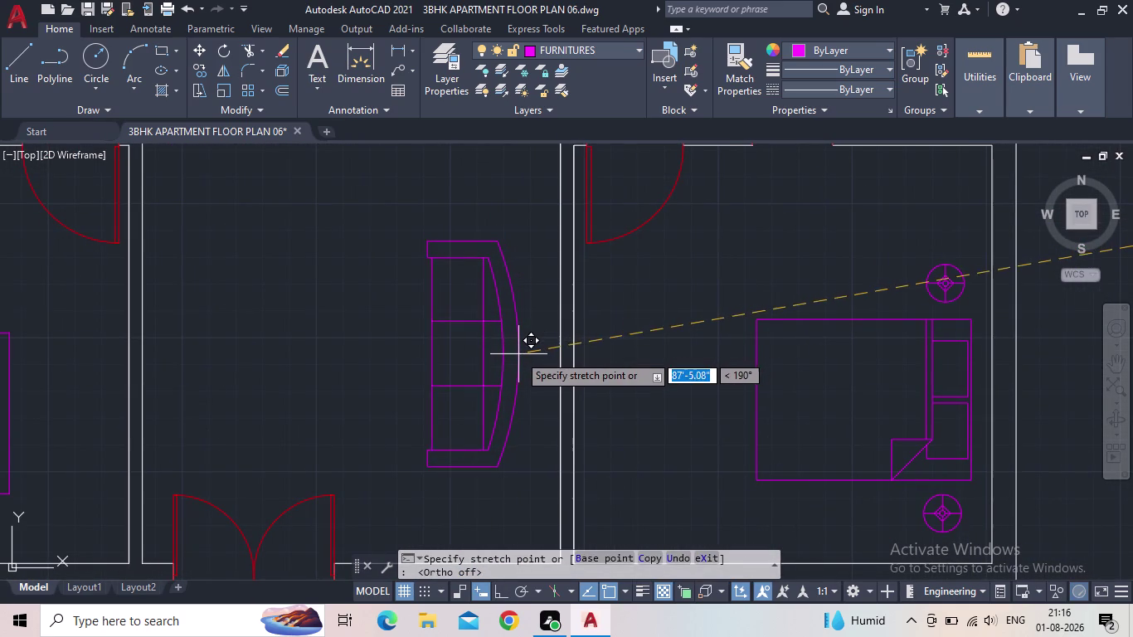
middle_drag(552, 346, 553, 346)
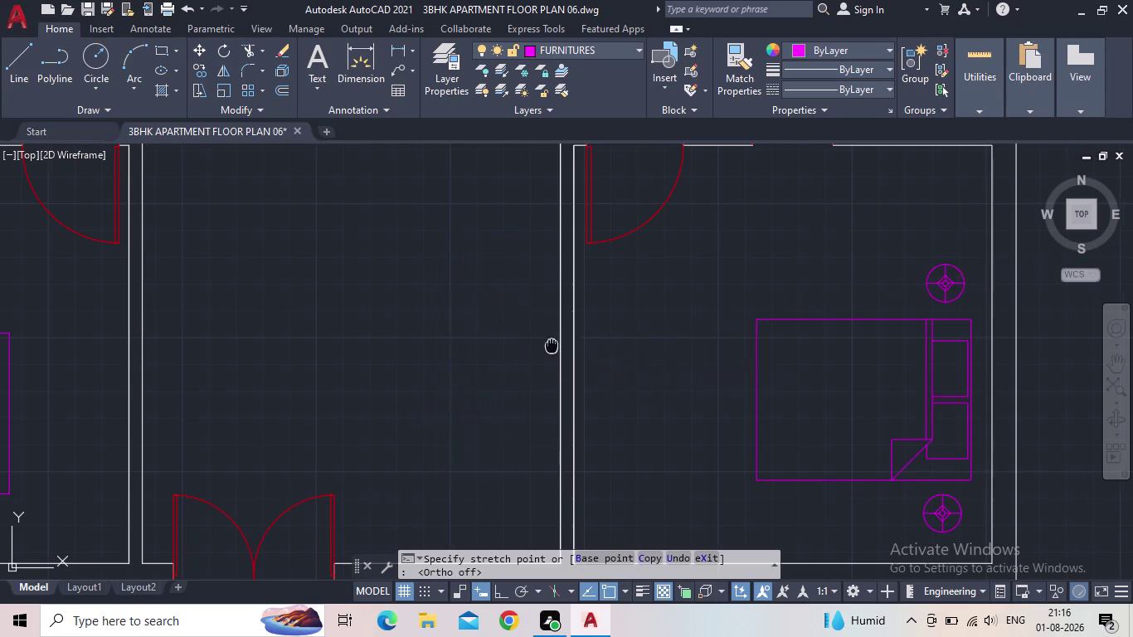
middle_drag(553, 346, 578, 314)
scroll(down, 3)
middle_drag(572, 305, 593, 309)
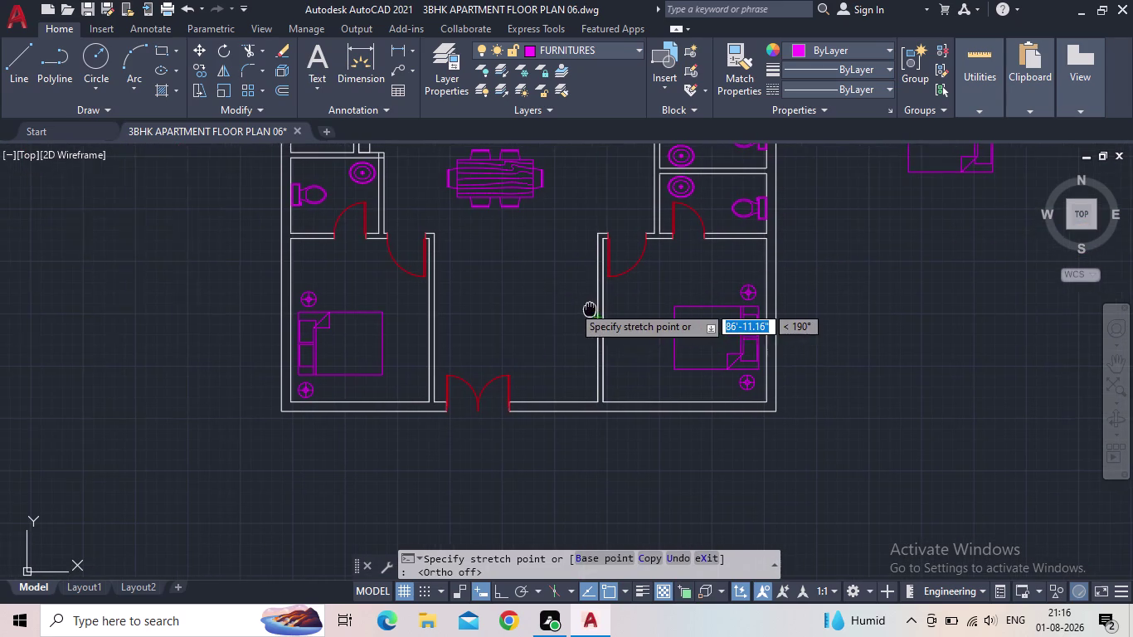
middle_drag(594, 309, 601, 309)
scroll(up, 3)
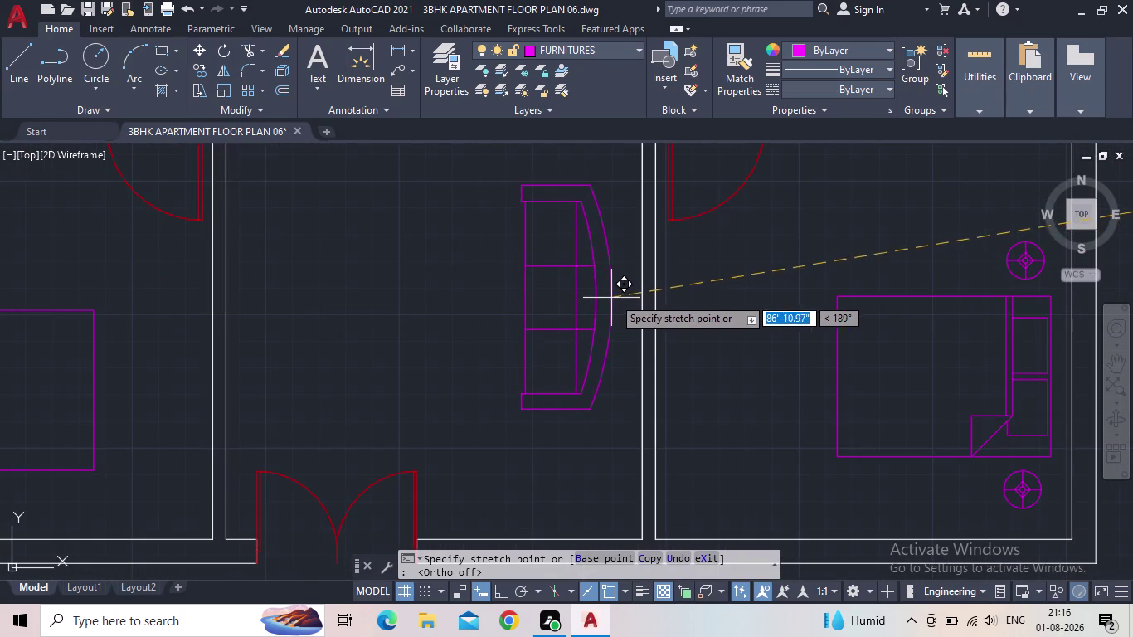
click(624, 291)
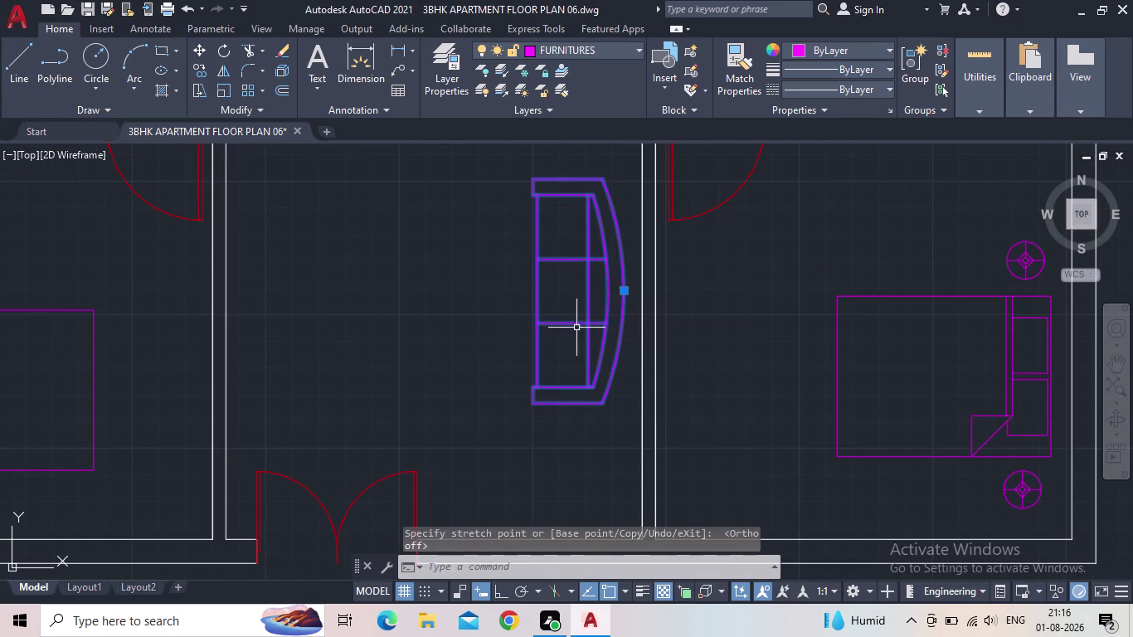
scroll(down, 3)
middle_drag(573, 335, 602, 378)
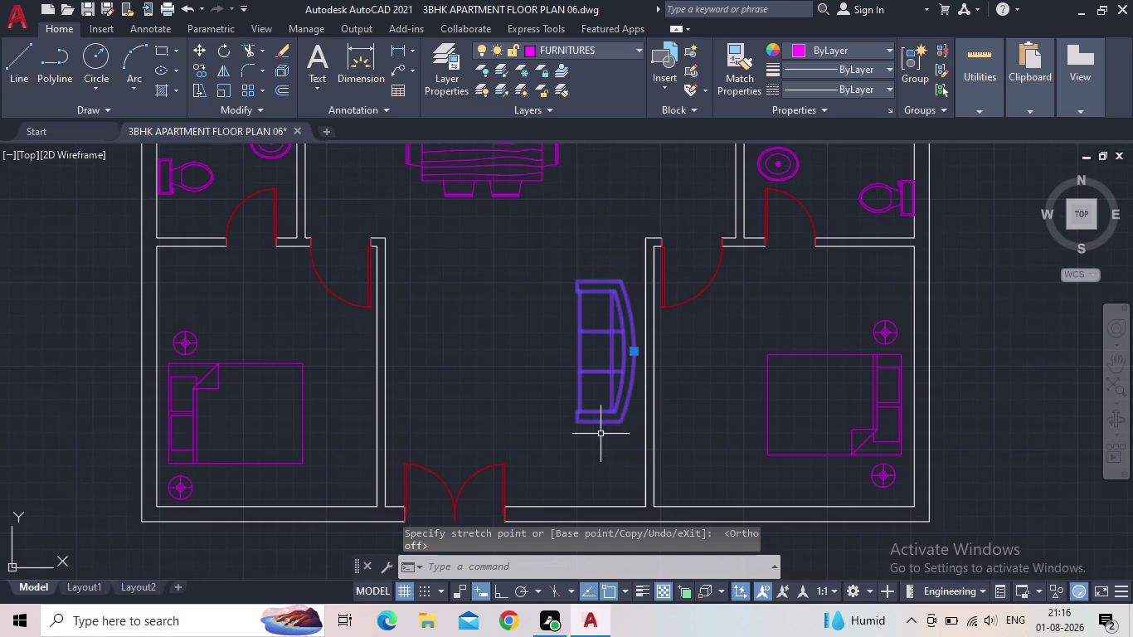
Scale the sofa down to a smaller size with the SC command.
key(s)
key(c)
key(space)
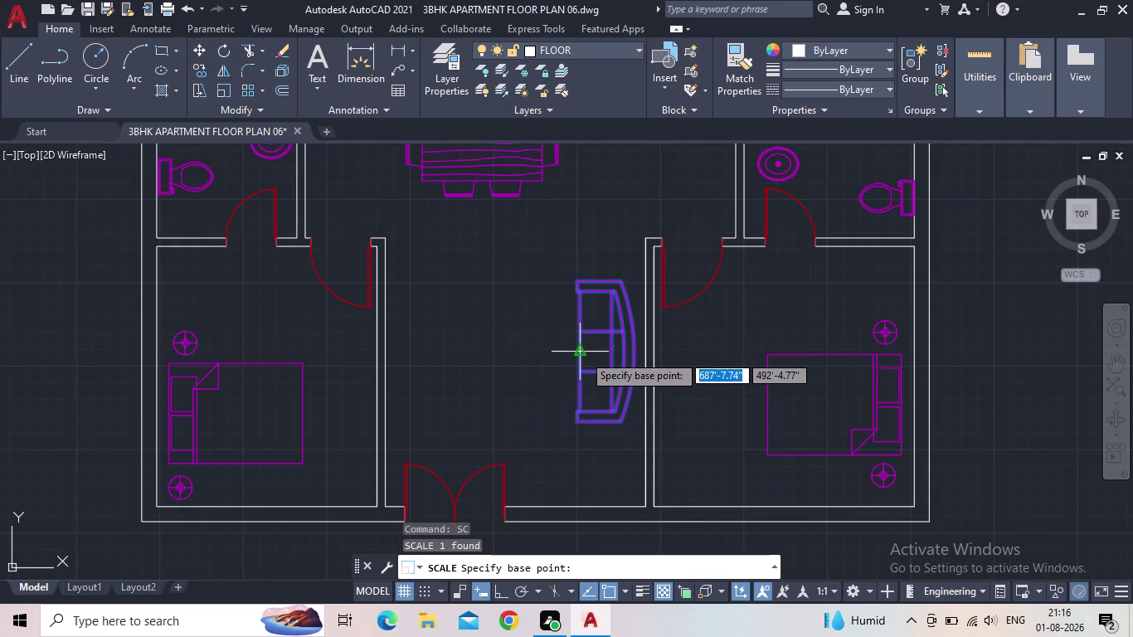
click(581, 357)
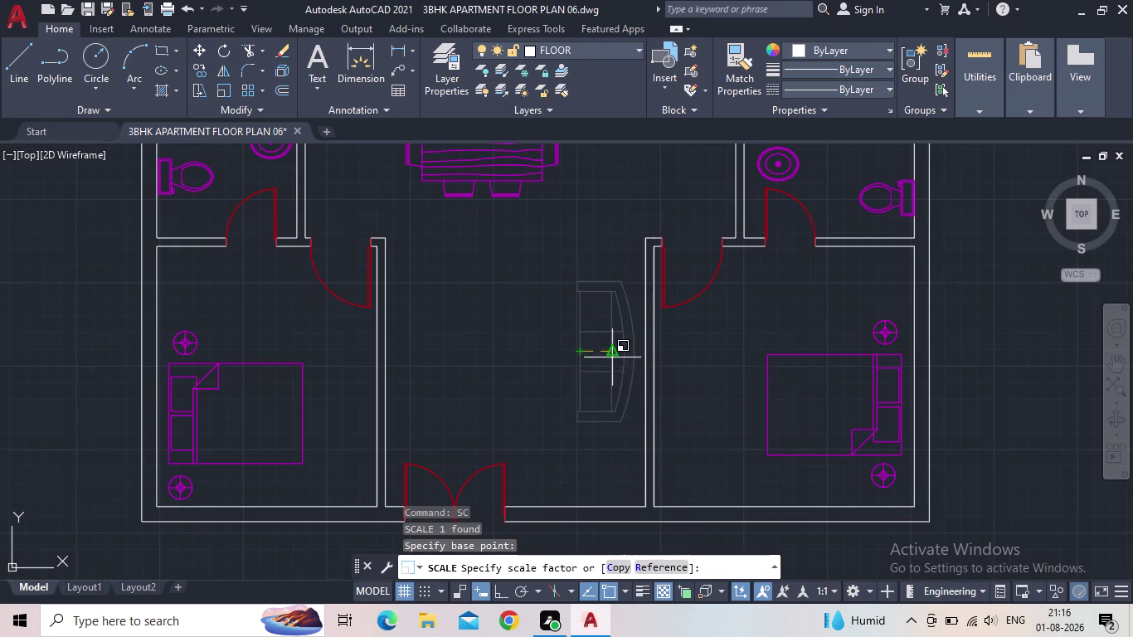
middle_drag(629, 386, 740, 373)
scroll(up, 3)
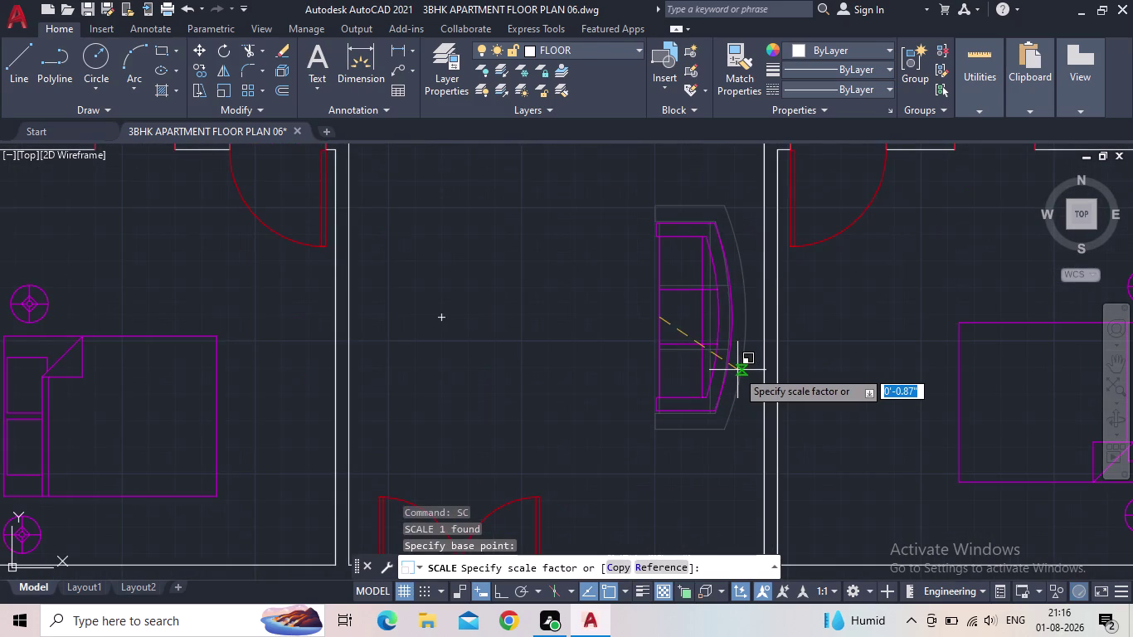
scroll(up, 3)
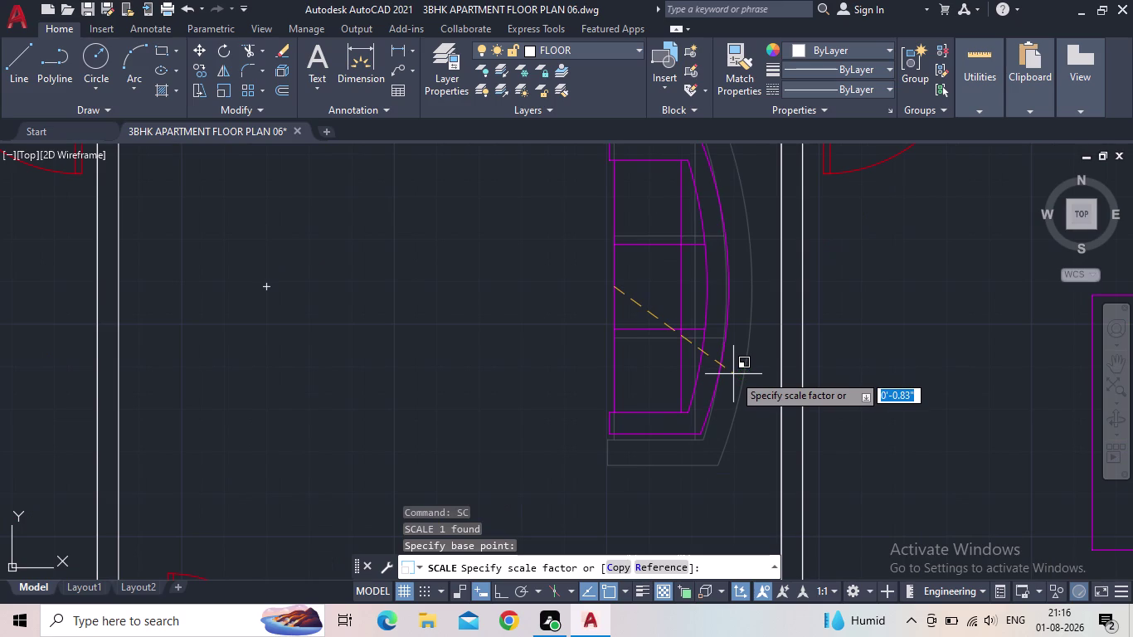
click(733, 379)
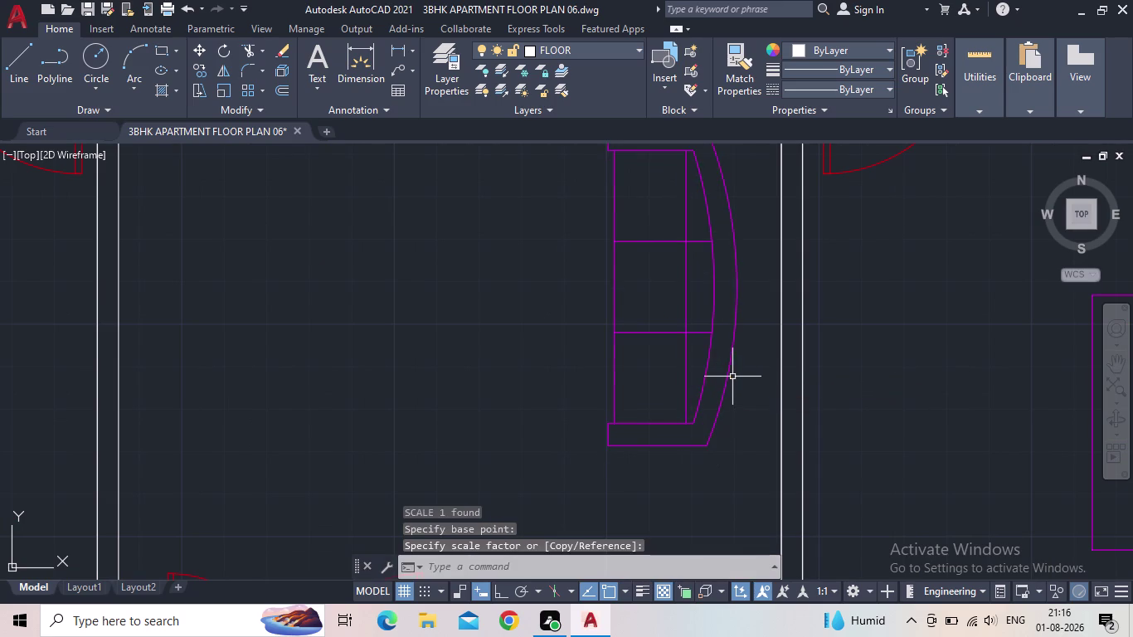
Nudge the resized sofa into its final spot in the hall and clear the selection.
scroll(down, 3)
click(653, 336)
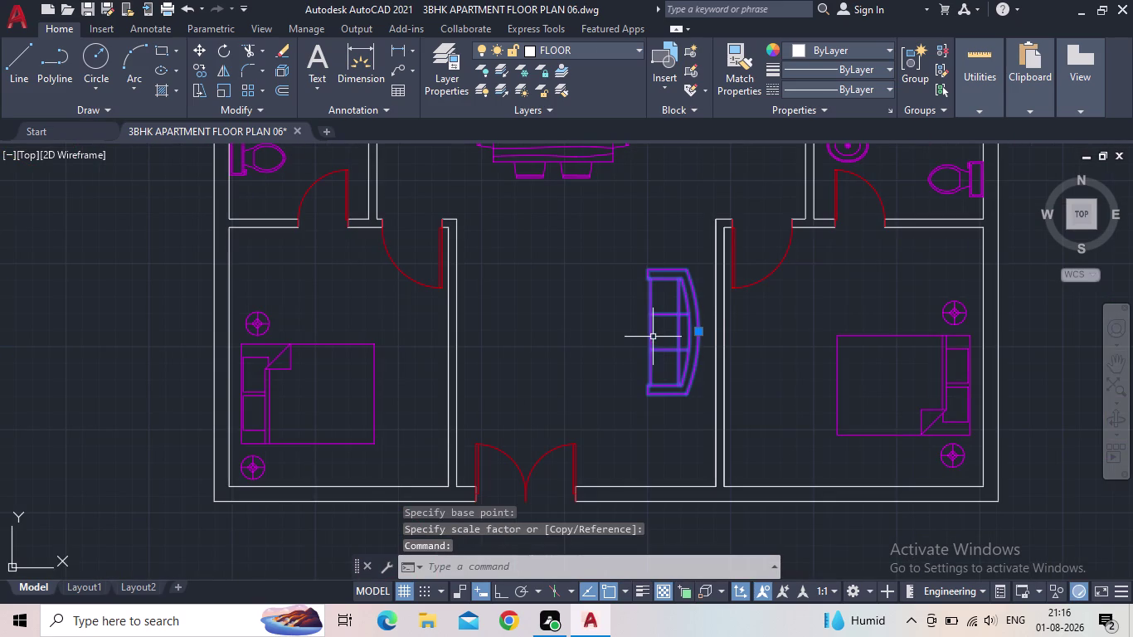
scroll(up, 3)
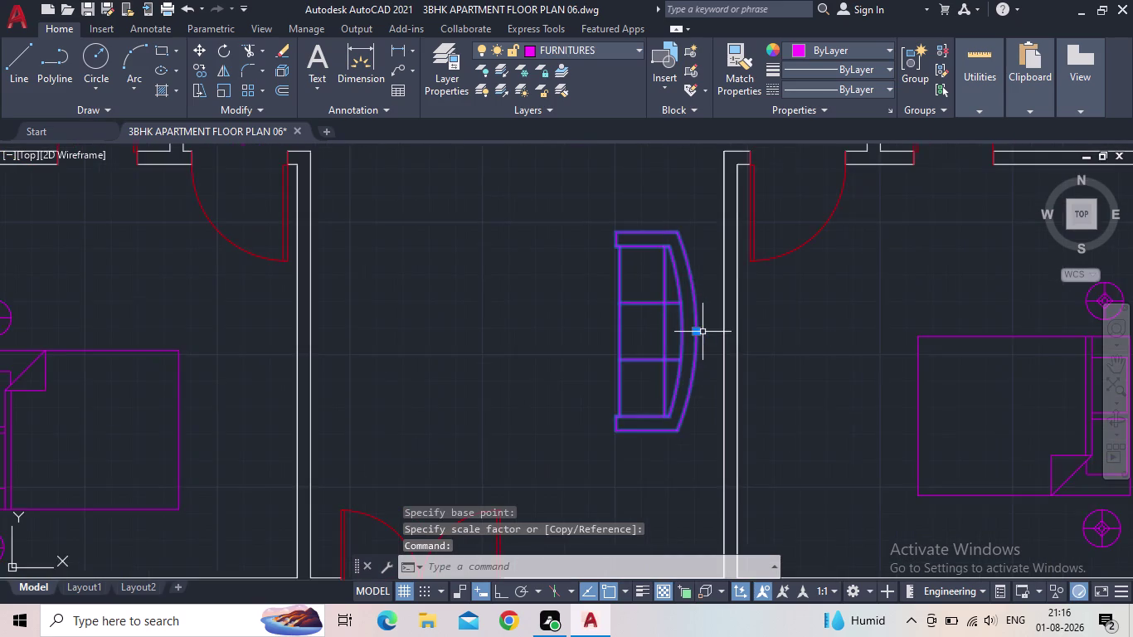
scroll(up, 3)
click(695, 332)
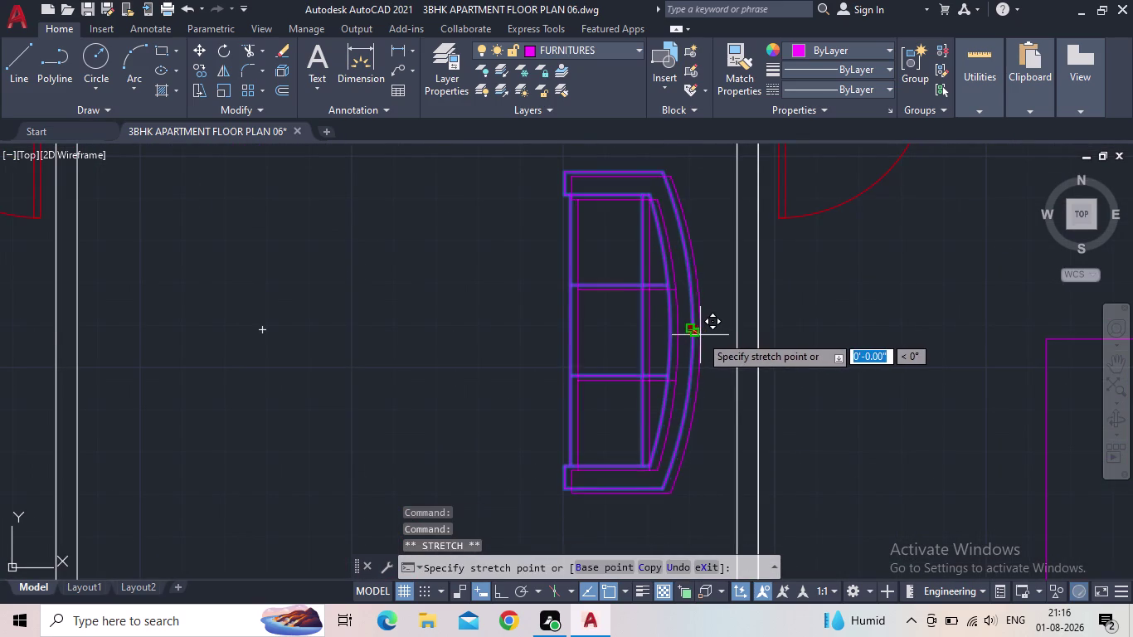
click(706, 335)
scroll(down, 3)
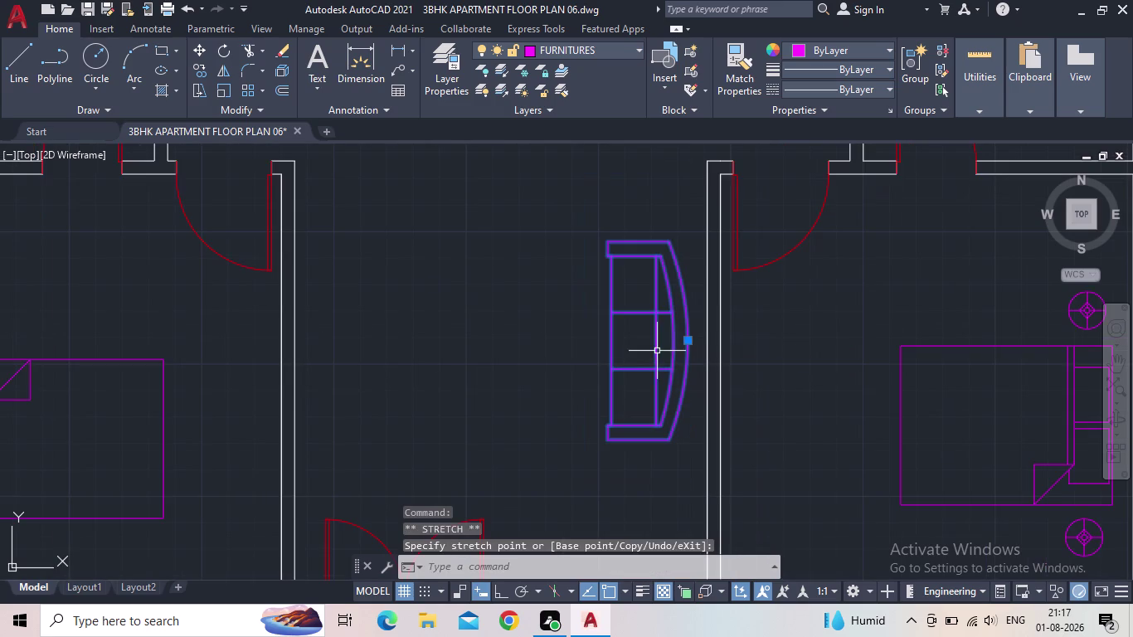
scroll(down, 3)
middle_drag(583, 376, 603, 390)
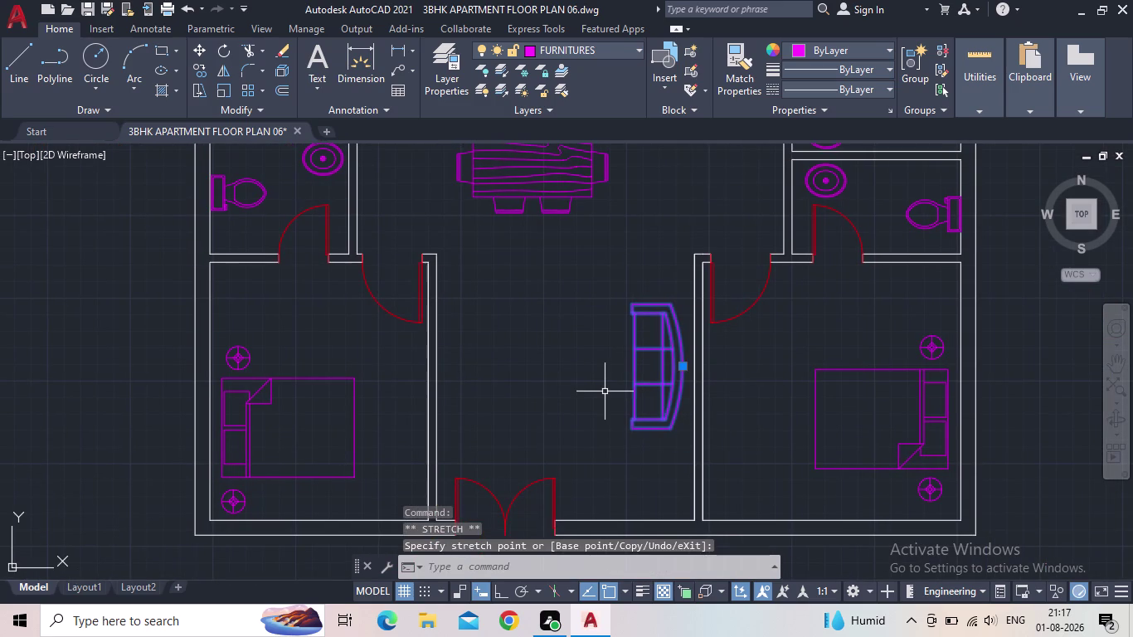
key(Escape)
middle_drag(606, 393, 632, 396)
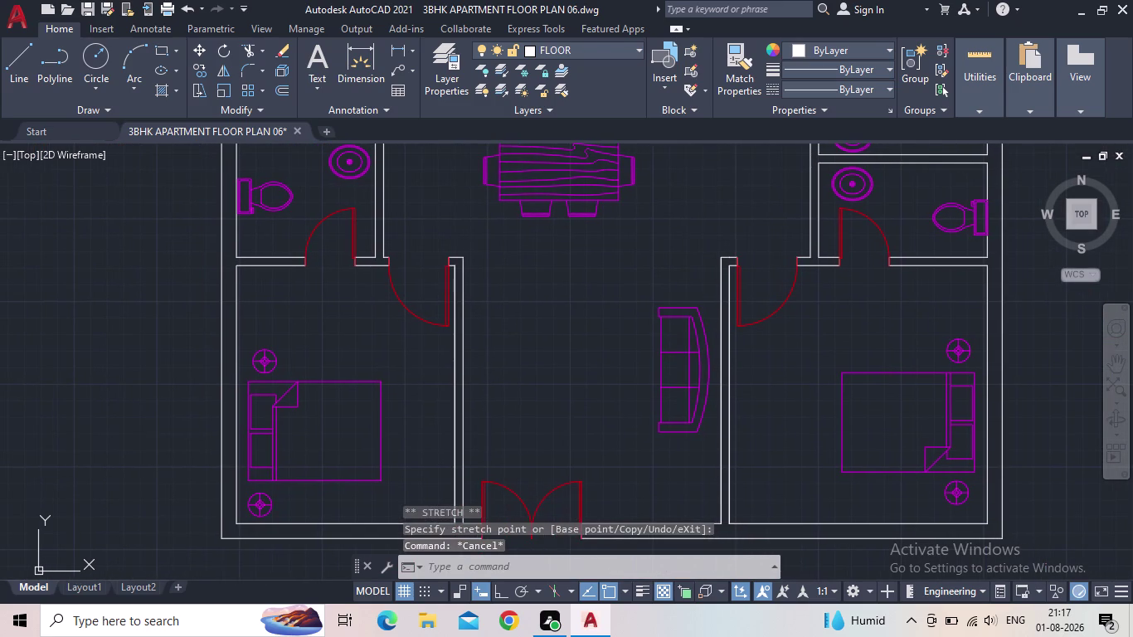
middle_drag(632, 397, 523, 452)
scroll(down, 3)
middle_drag(643, 425, 683, 395)
middle_drag(696, 424, 737, 393)
middle_drag(696, 366, 601, 424)
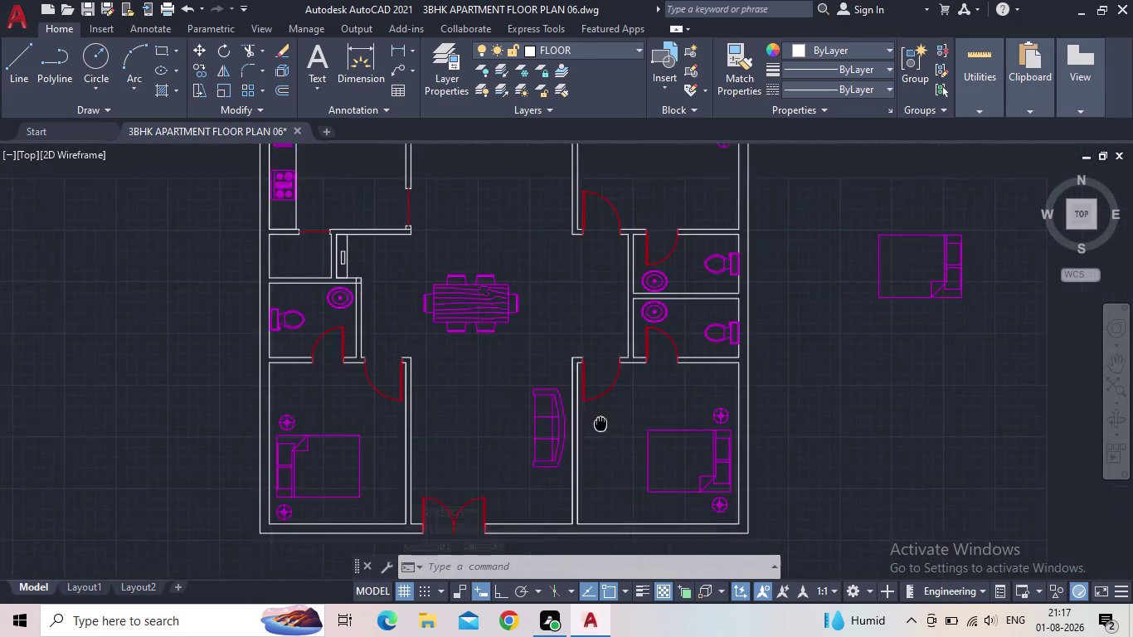
Move the small armchair block from beside the plan into the living room.
scroll(down, 3)
middle_drag(939, 337, 671, 468)
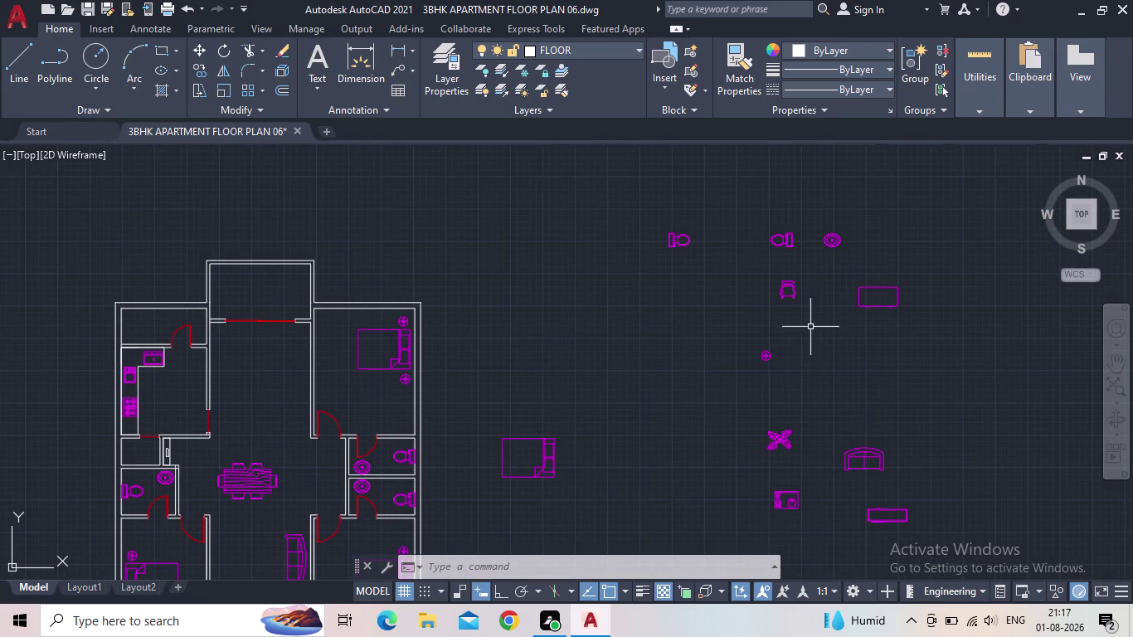
click(793, 297)
scroll(up, 3)
drag(779, 280, 764, 287)
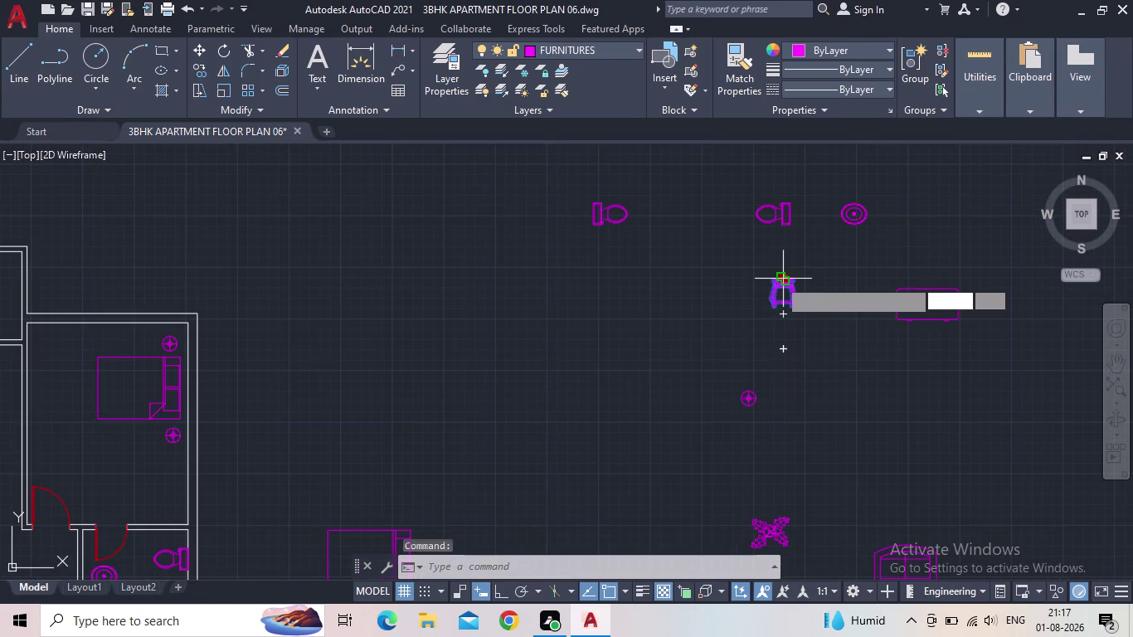
middle_drag(546, 373, 875, 283)
scroll(down, 3)
scroll(up, 3)
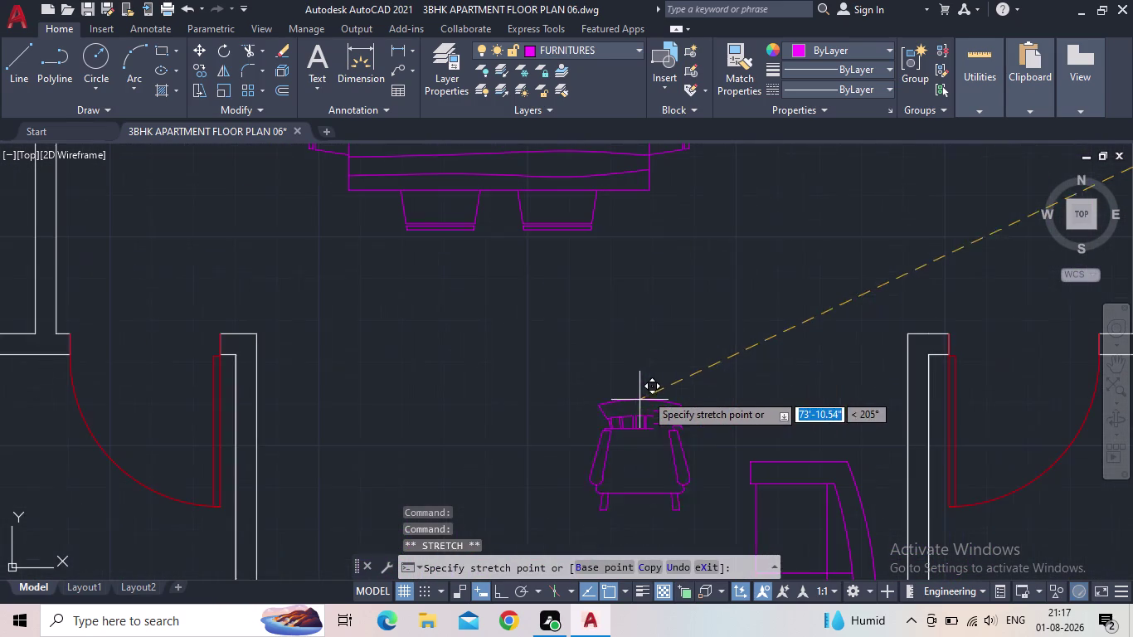
middle_drag(666, 375, 717, 331)
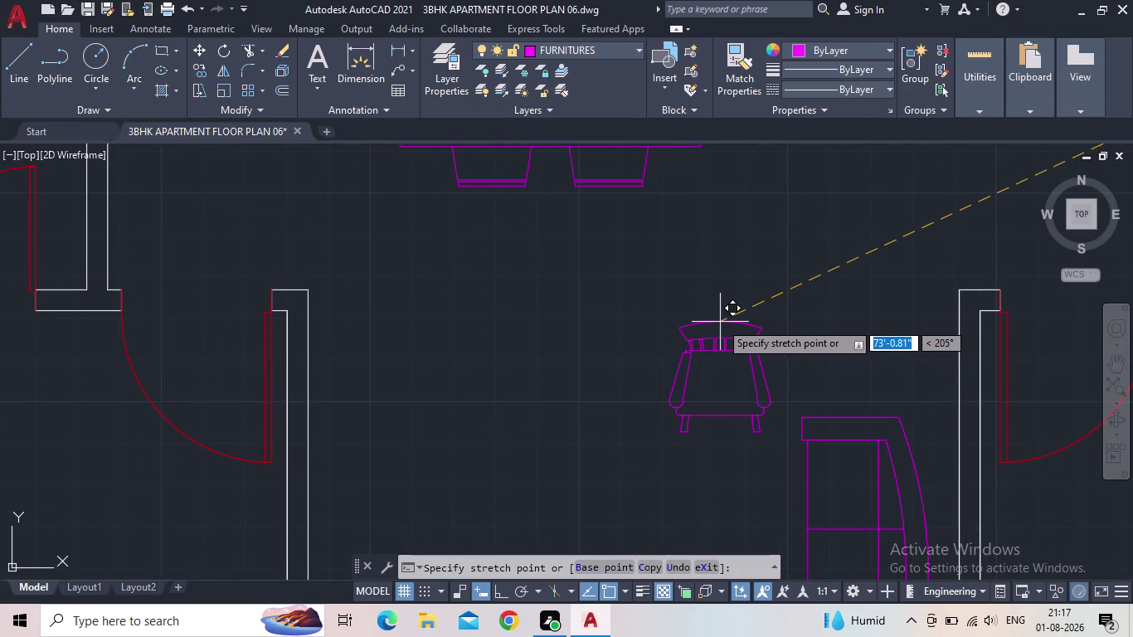
click(720, 322)
scroll(down, 3)
middle_drag(728, 410, 769, 351)
scroll(up, 3)
scroll(up, 3)
Copy the armchair to a second position below the first, near the sofa.
key(c)
key(o)
key(Return)
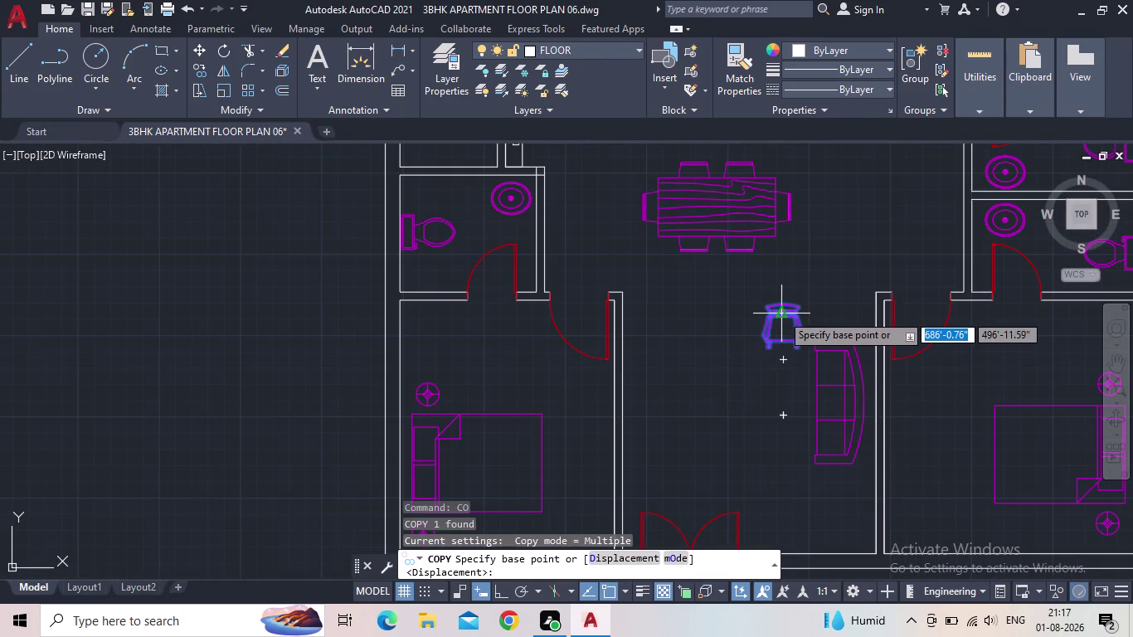
click(781, 311)
middle_drag(774, 446, 778, 437)
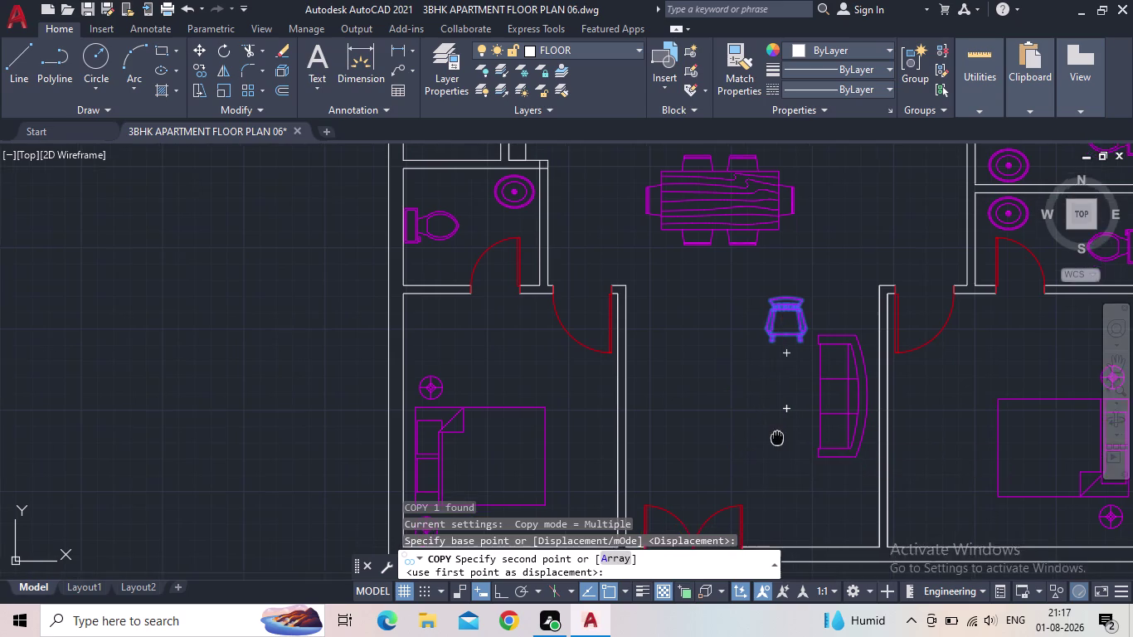
middle_drag(779, 437, 782, 424)
scroll(up, 3)
click(790, 423)
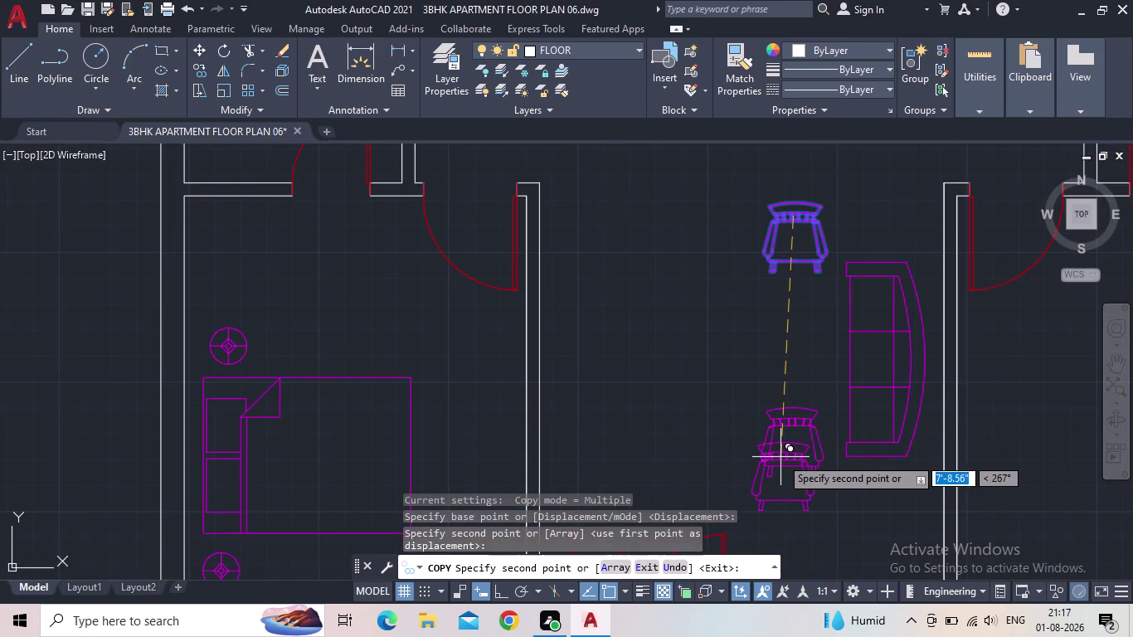
key(Escape)
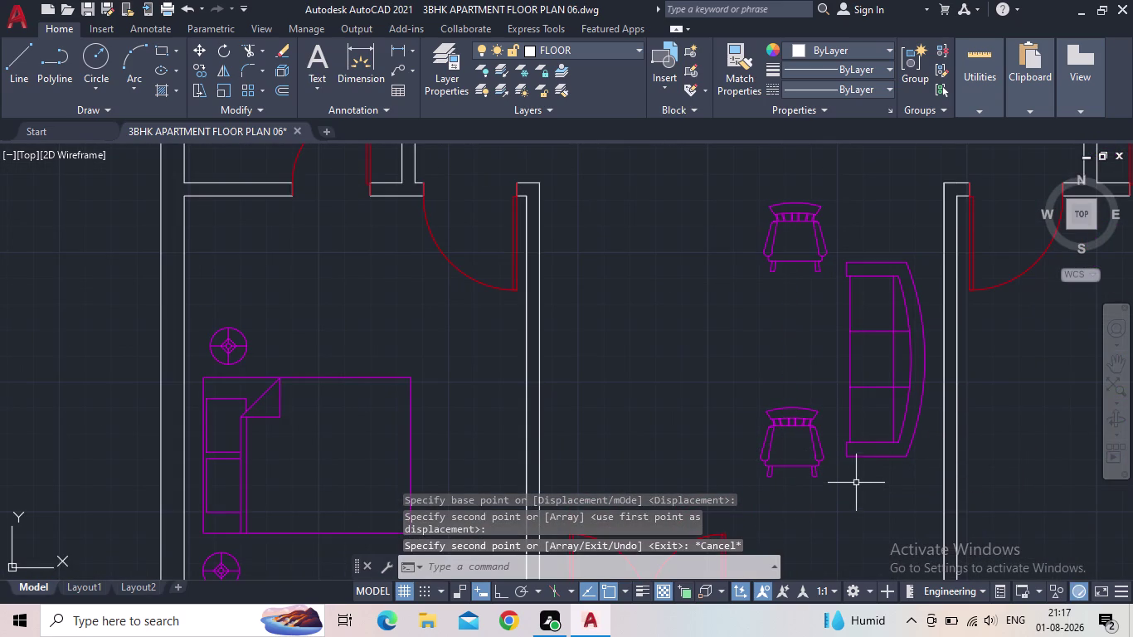
middle_drag(855, 483, 788, 478)
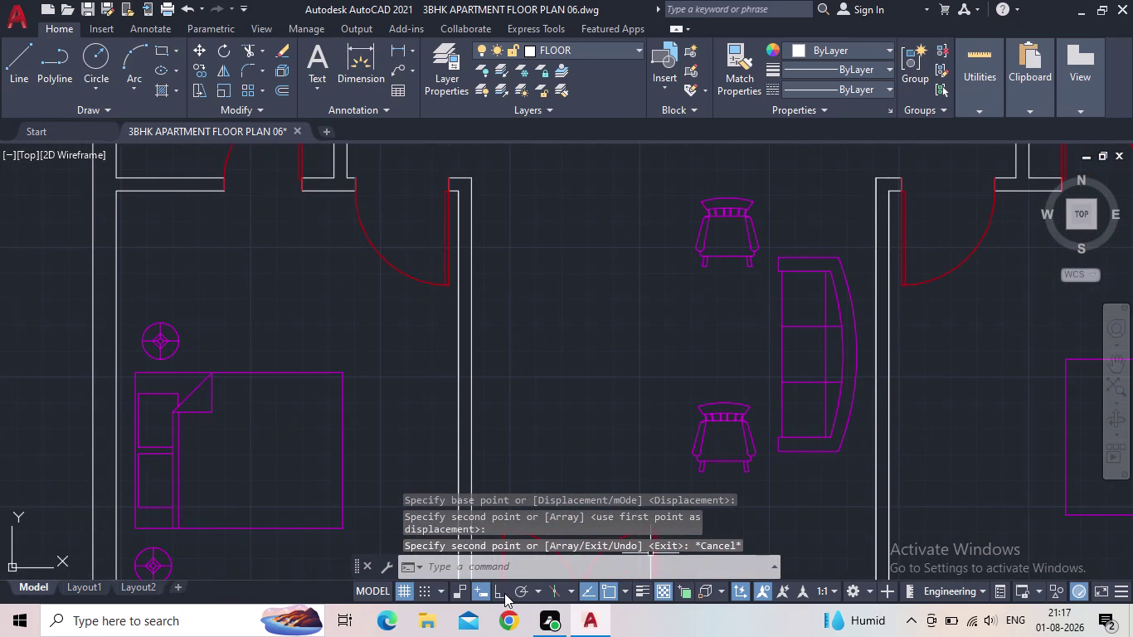
With ortho on, rotate the lower armchair 180° so it faces upward.
click(504, 593)
click(773, 478)
click(691, 464)
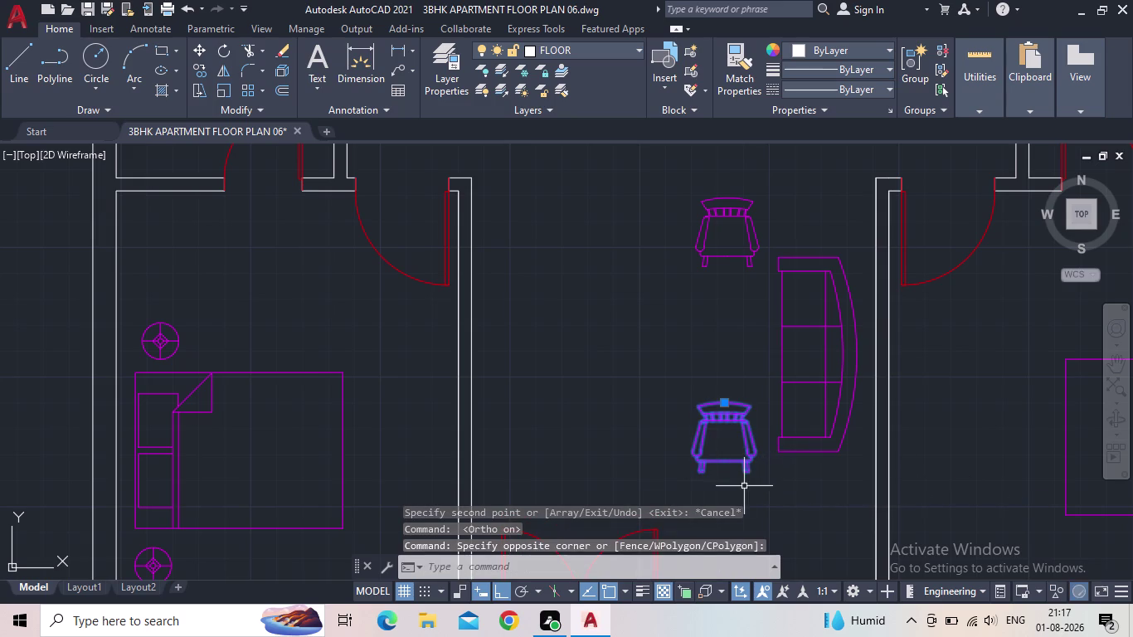
key(r)
key(o)
key(Return)
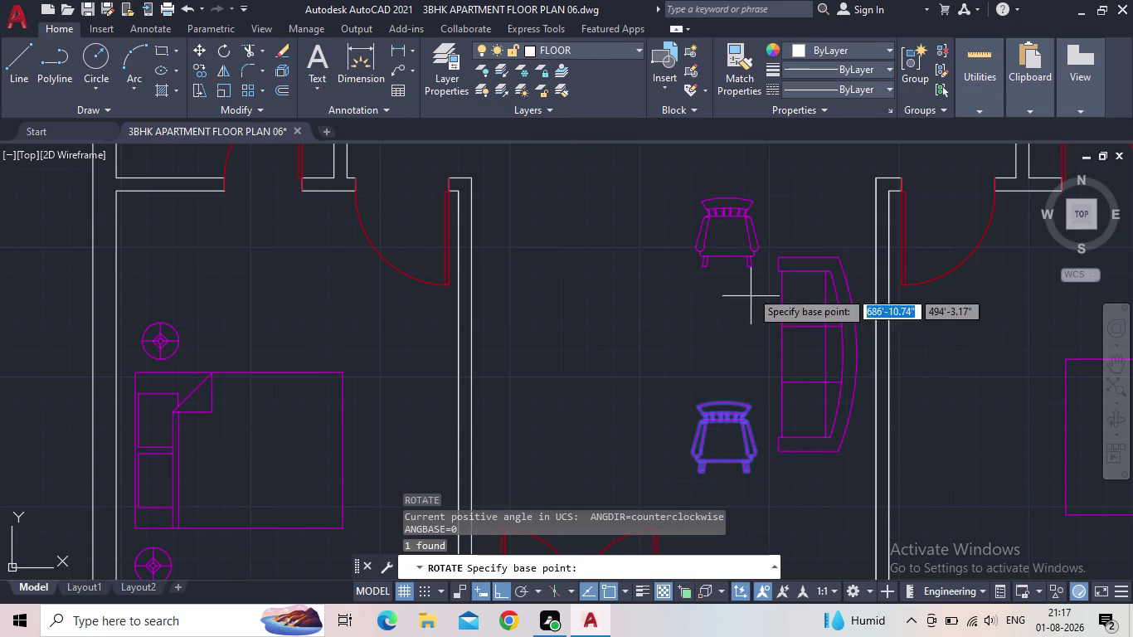
click(722, 466)
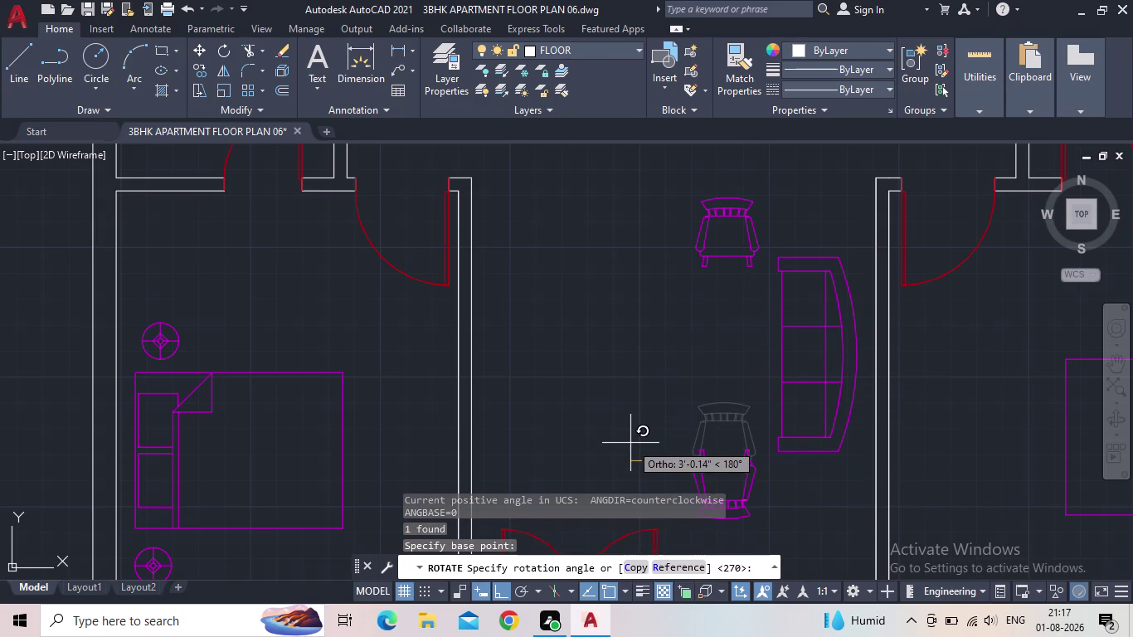
middle_drag(623, 444, 649, 347)
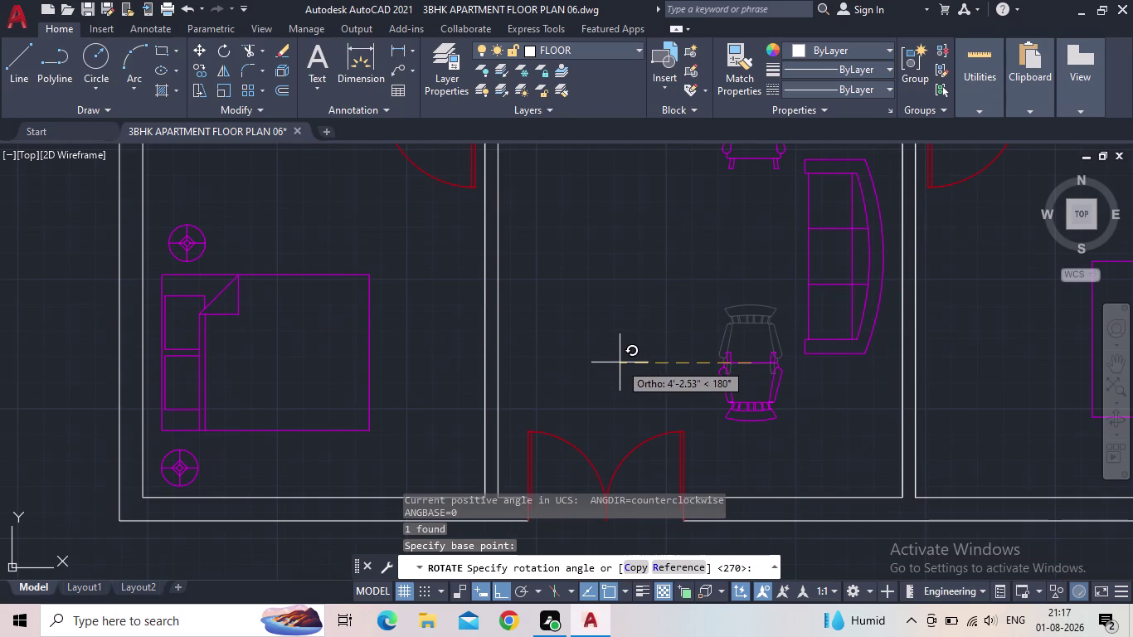
click(620, 362)
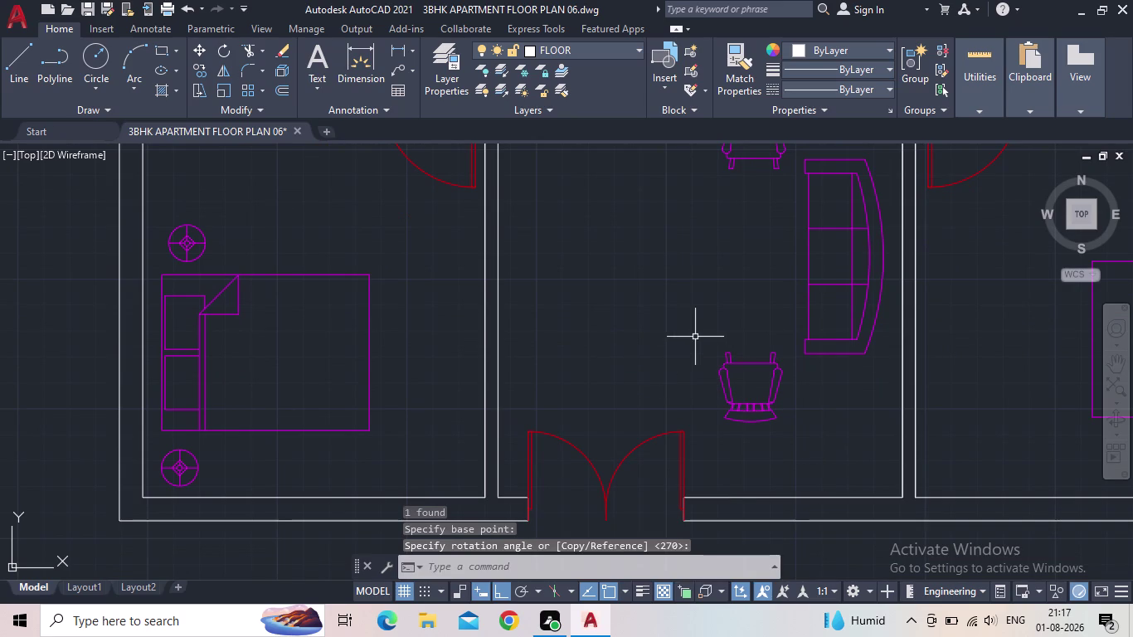
middle_drag(719, 315, 705, 323)
scroll(down, 3)
middle_drag(696, 327, 658, 335)
scroll(up, 3)
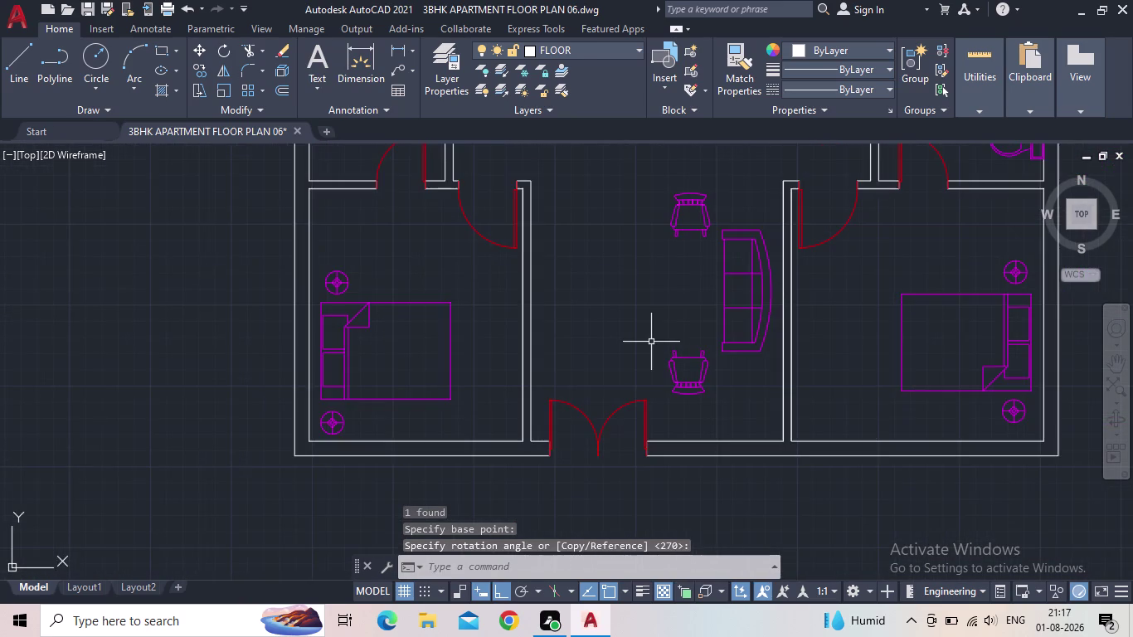
middle_drag(677, 331, 525, 420)
scroll(down, 3)
scroll(down, 3)
middle_drag(820, 270, 569, 452)
scroll(up, 3)
scroll(down, 3)
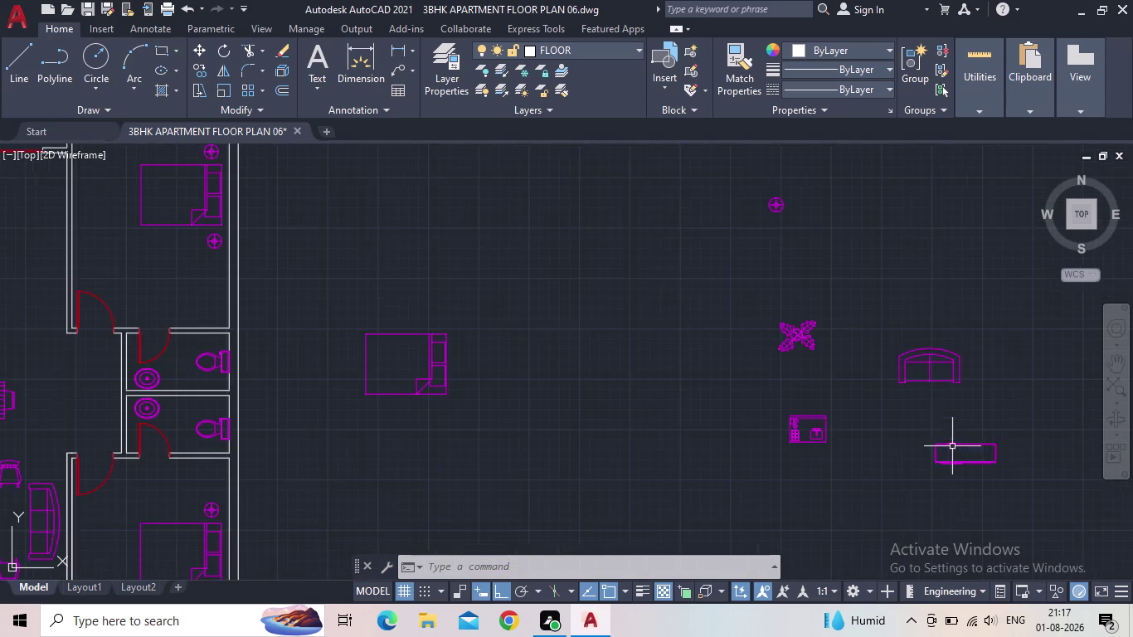
Select the rounded rectangular table block among the spare blocks beside the plan.
middle_drag(938, 443, 867, 485)
scroll(down, 3)
scroll(up, 3)
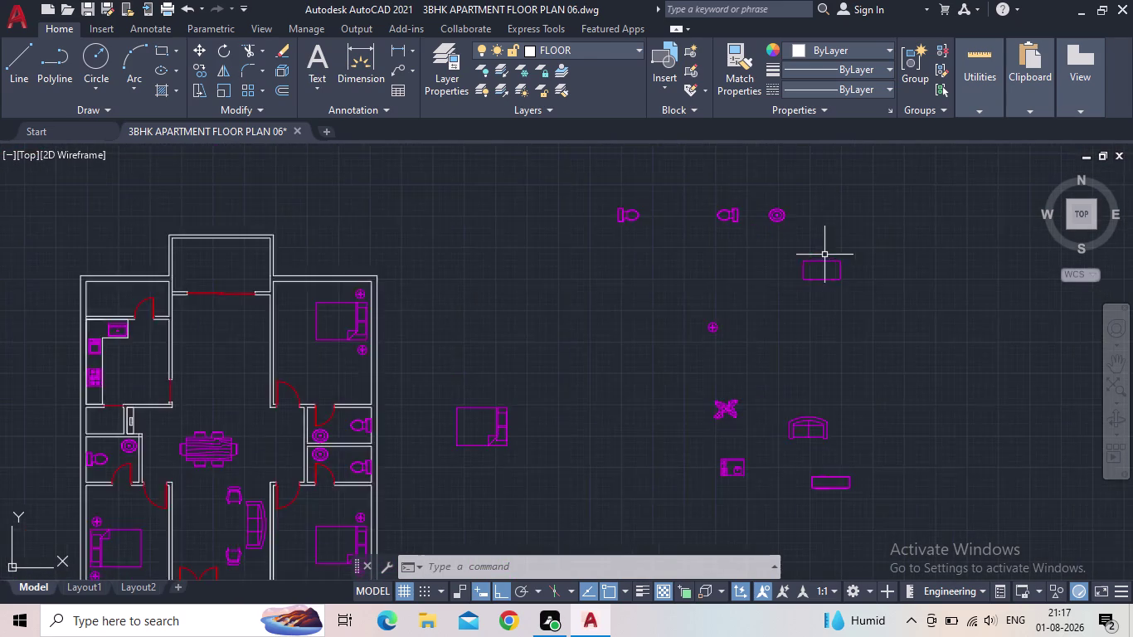
scroll(up, 3)
click(833, 310)
click(802, 300)
click(819, 250)
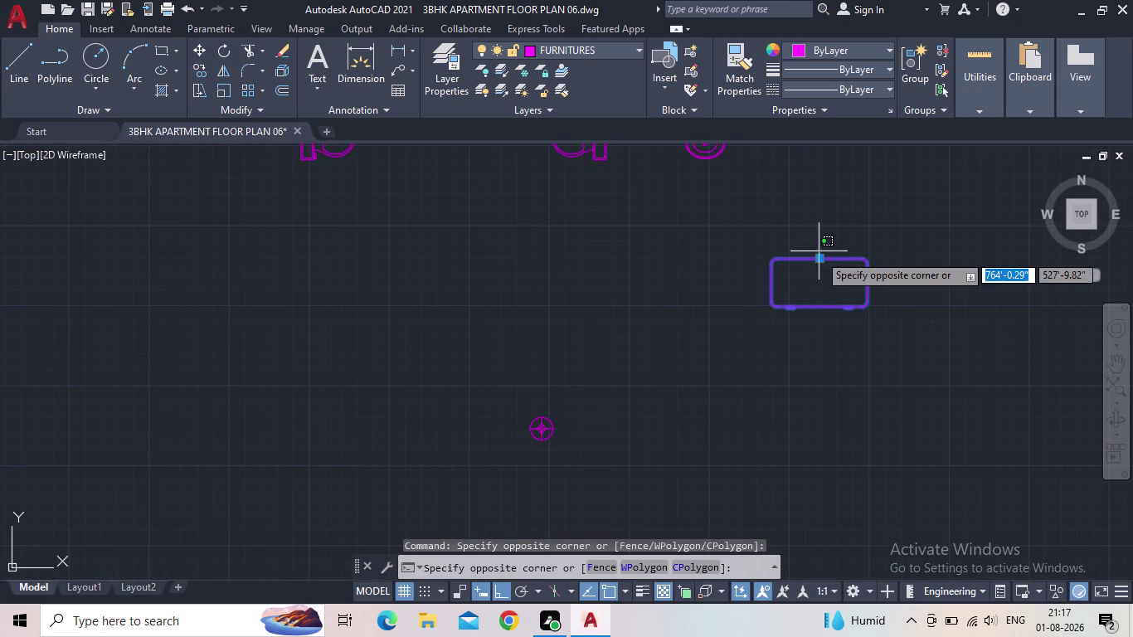
click(819, 264)
click(820, 258)
Drop the table block just outside the main entrance.
middle_drag(620, 351, 676, 346)
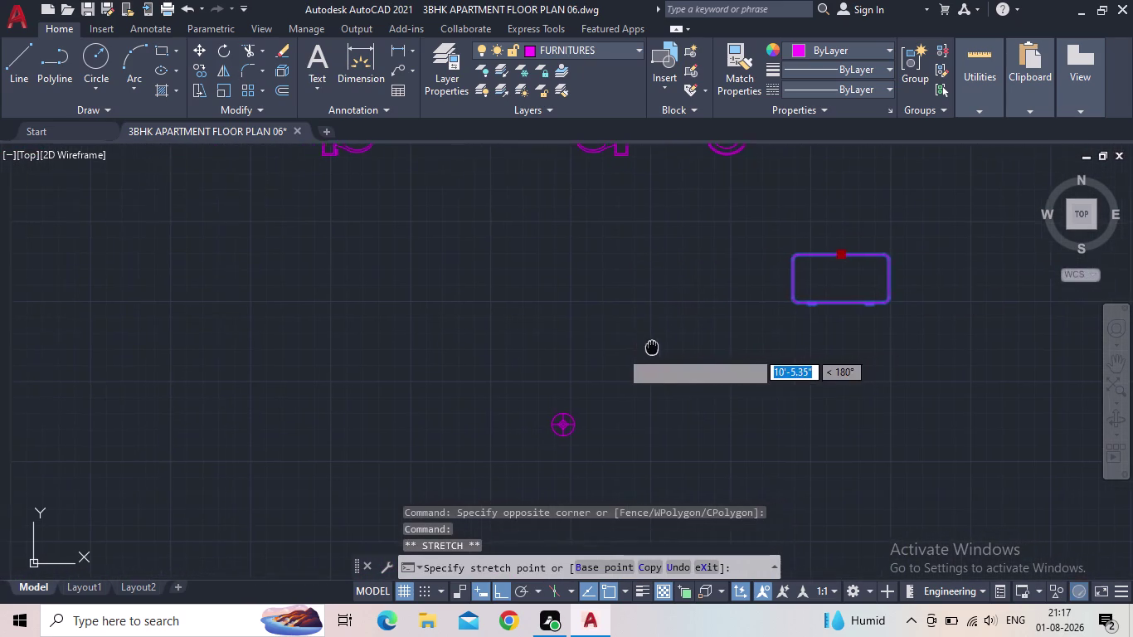
middle_drag(676, 346, 702, 345)
scroll(down, 3)
click(509, 594)
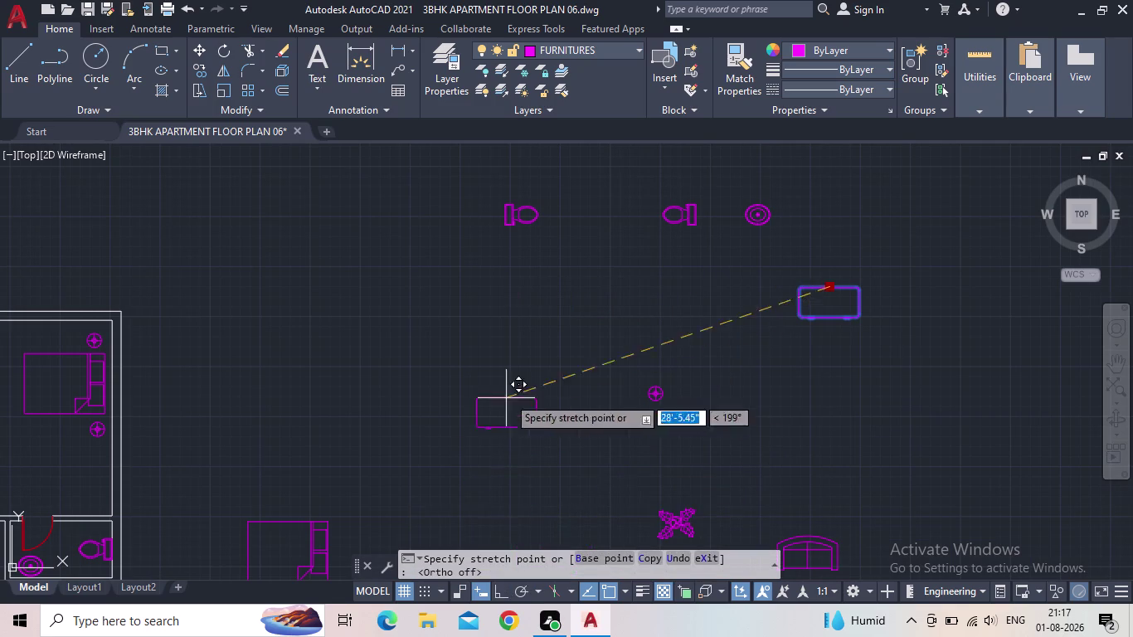
middle_drag(513, 394, 889, 242)
scroll(down, 3)
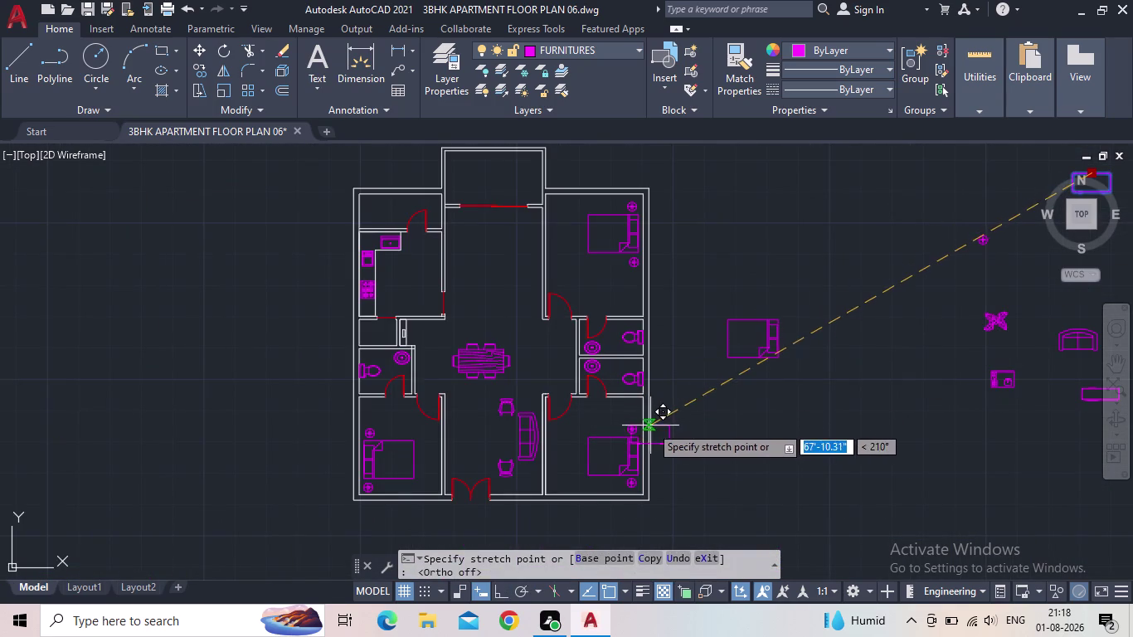
middle_drag(903, 453, 952, 371)
scroll(up, 3)
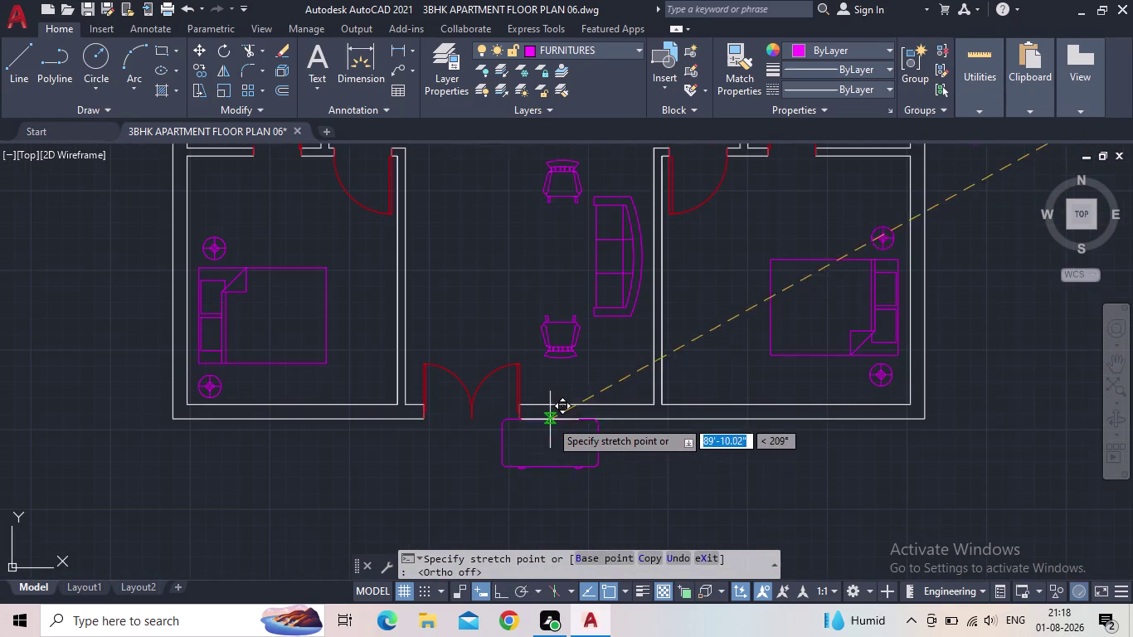
click(554, 444)
scroll(up, 3)
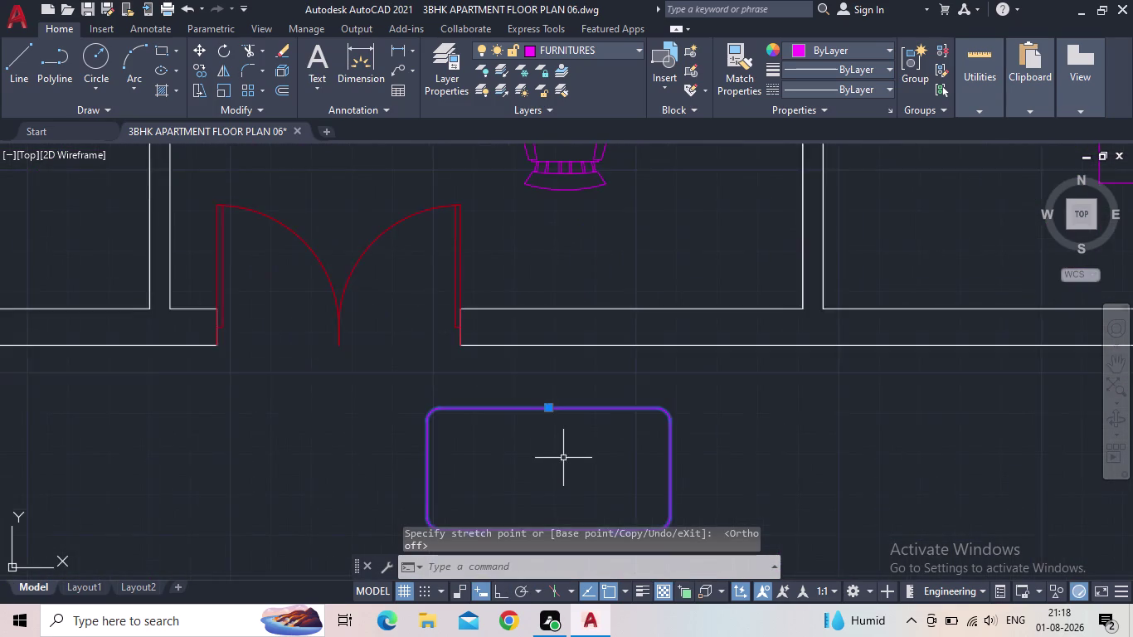
middle_drag(570, 454, 708, 363)
Rotate the table block upright with ROTATE.
key(r)
key(o)
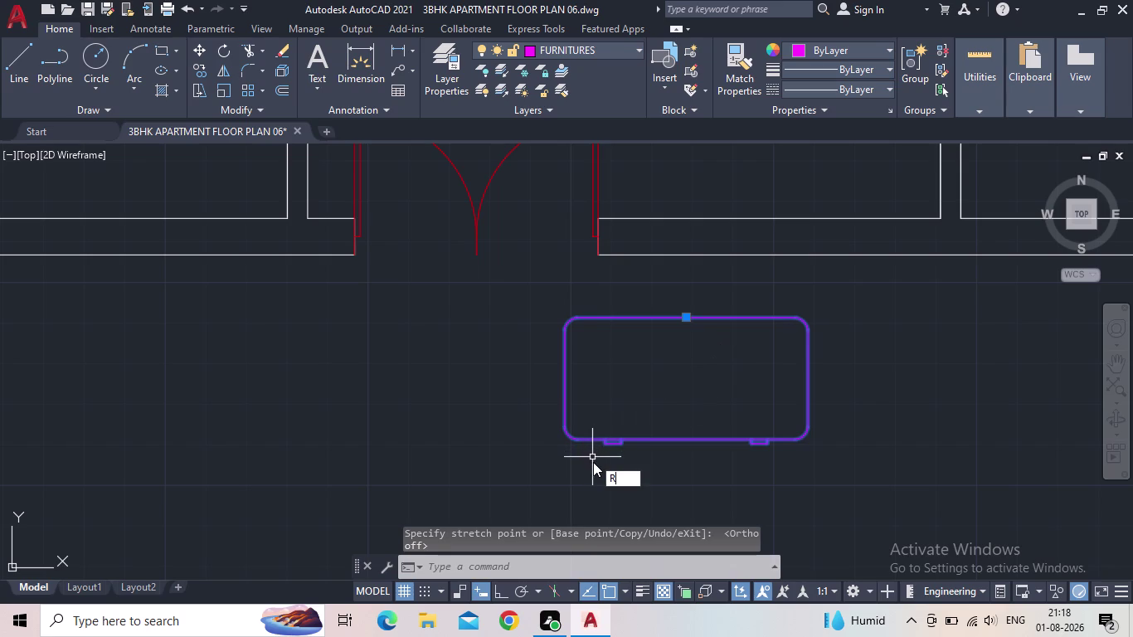
key(Return)
click(692, 443)
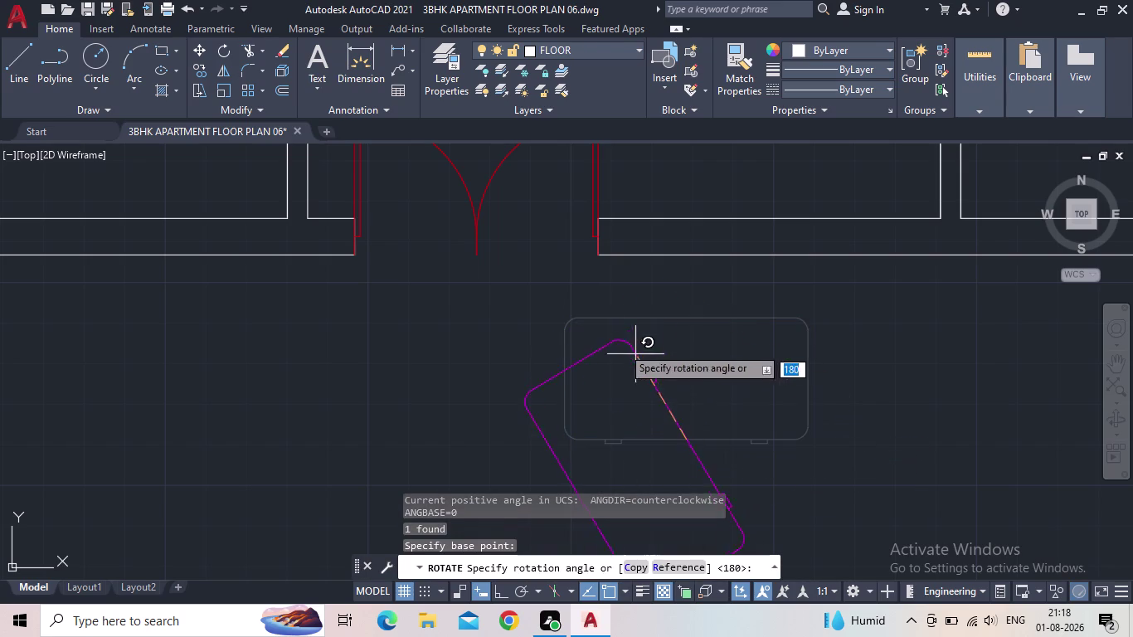
click(498, 594)
click(689, 342)
scroll(down, 3)
click(690, 433)
click(652, 427)
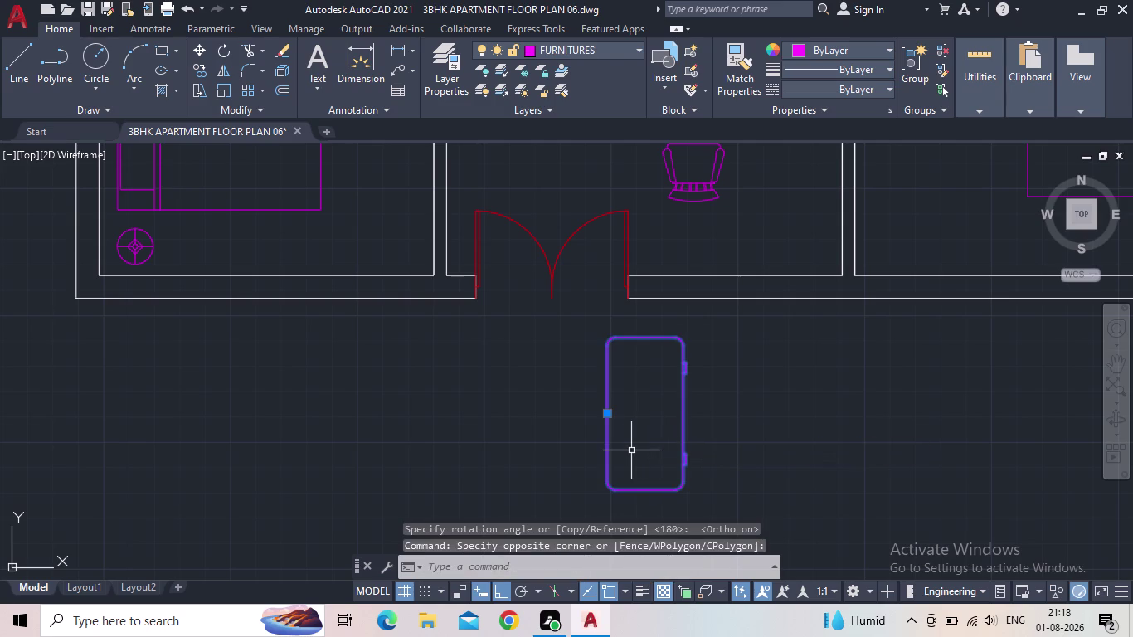
Scale the table block down with SC.
text(SC)
key(Return)
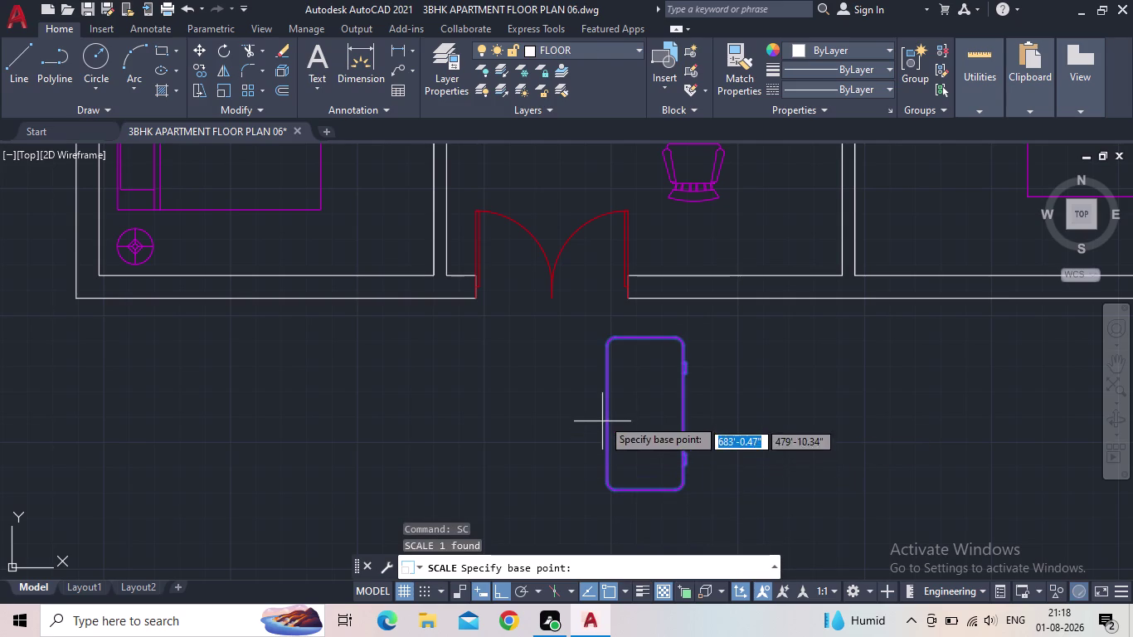
click(608, 488)
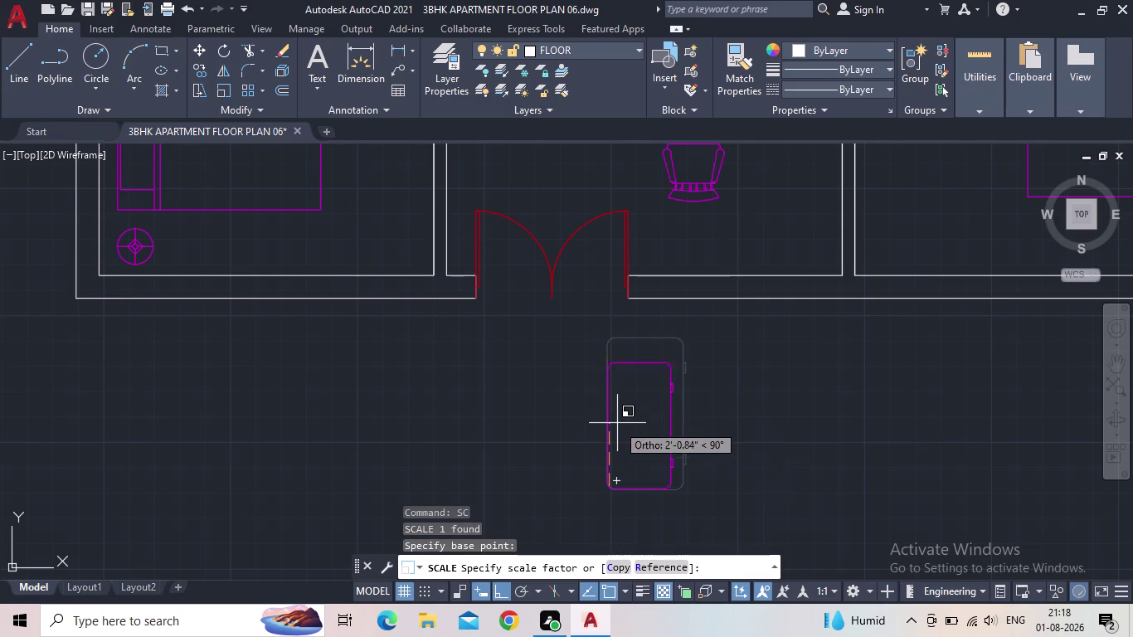
click(616, 431)
Move the table between the armchairs and stretch it into a longer rectangle.
click(662, 439)
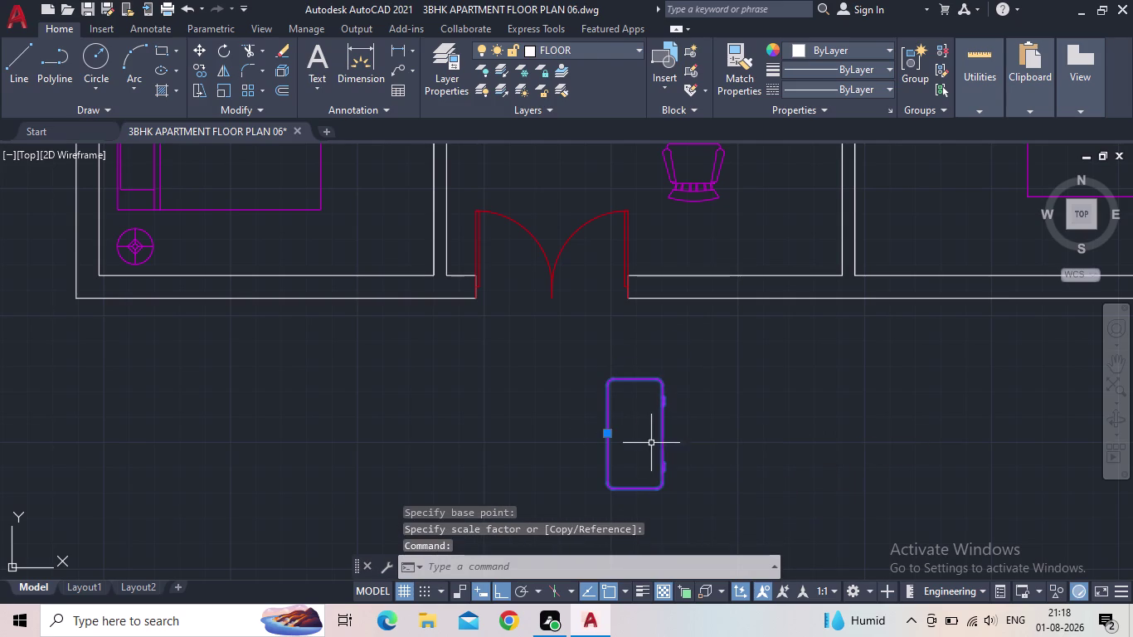
click(606, 437)
middle_drag(637, 358, 656, 461)
scroll(down, 3)
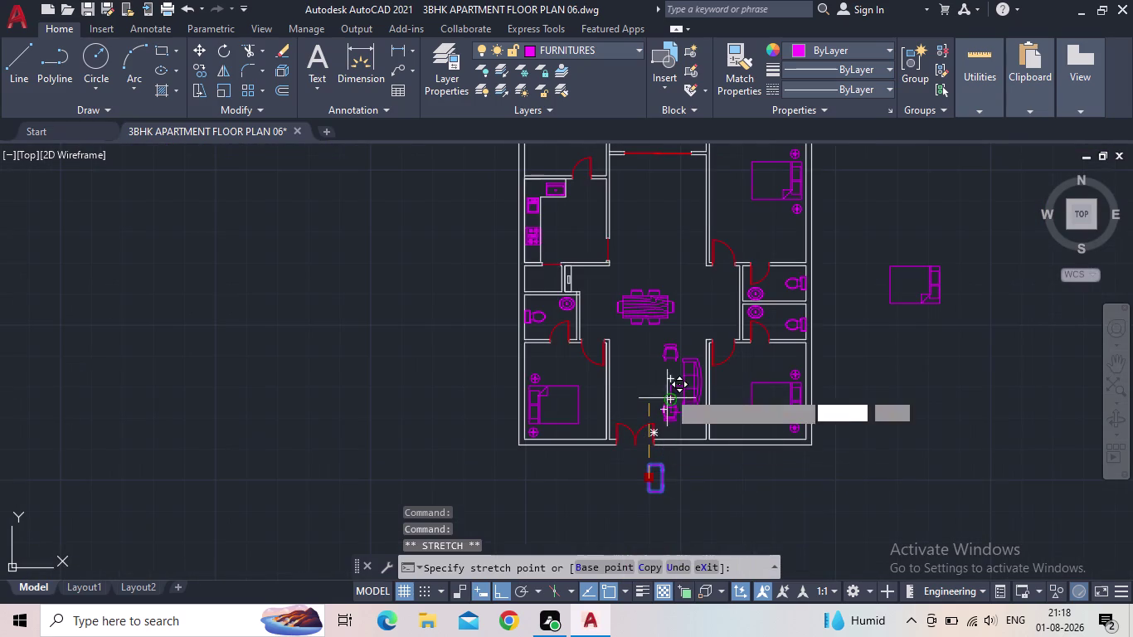
scroll(up, 3)
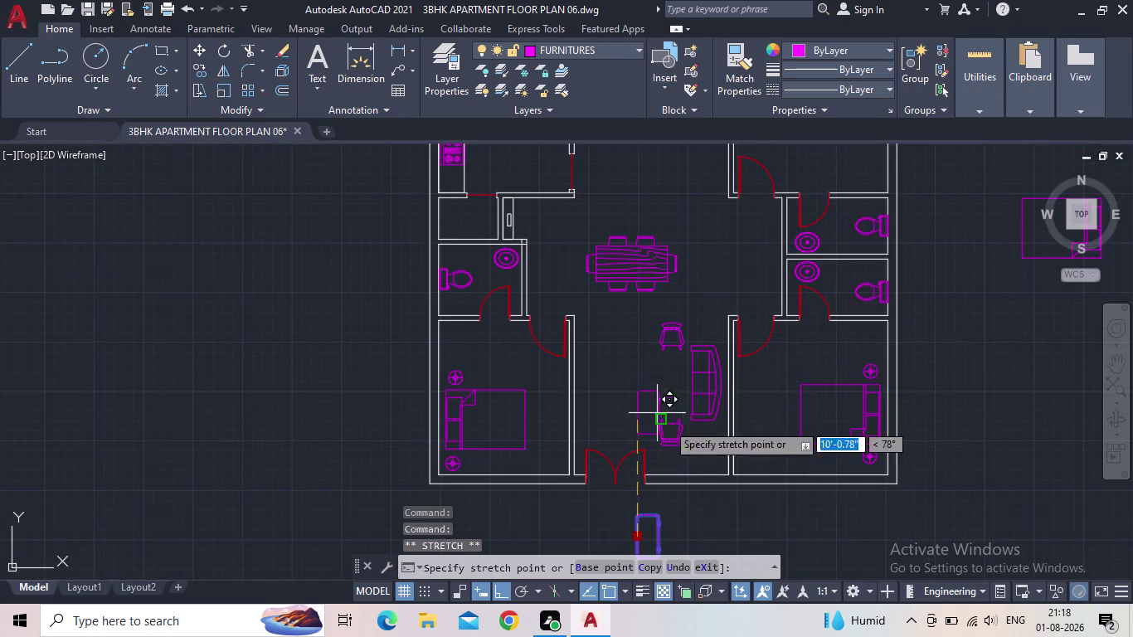
click(501, 593)
scroll(up, 3)
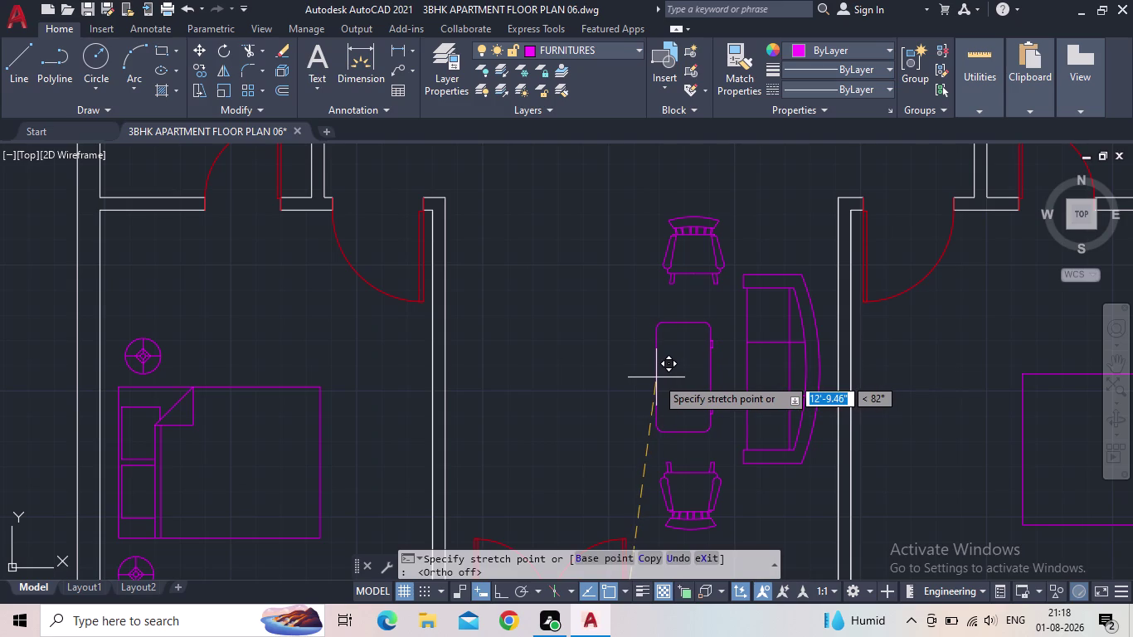
click(657, 377)
middle_drag(599, 420, 600, 463)
Save the drawing with QSAVE from the Quick Access Toolbar.
scroll(down, 3)
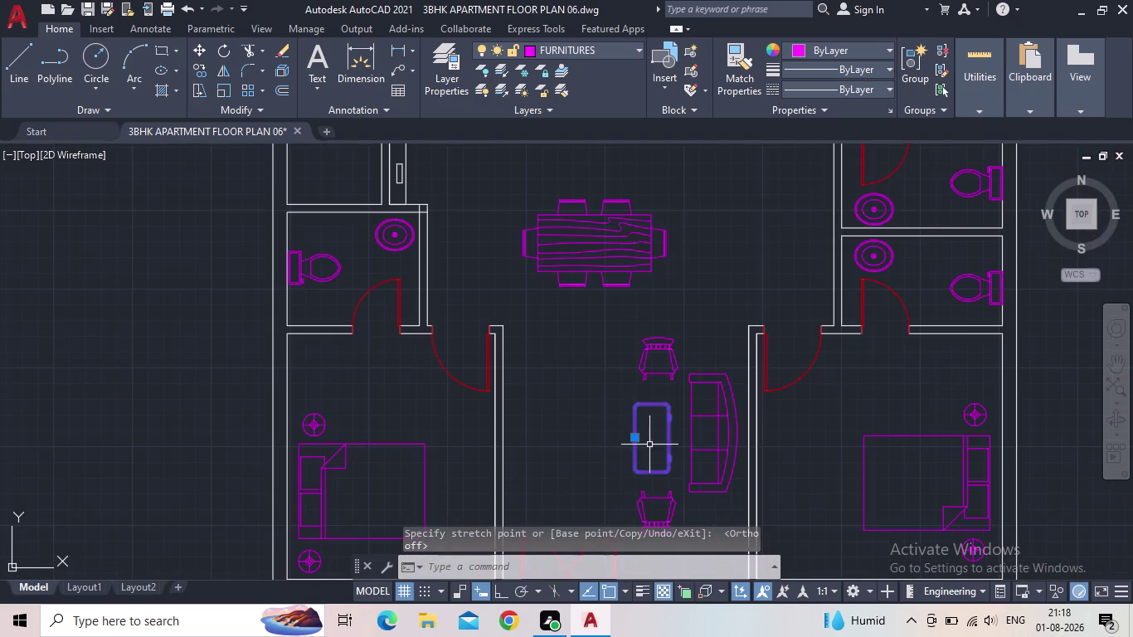
click(90, 12)
scroll(down, 3)
Pan to centre the whole floor plan and the furniture blocks in view.
middle_drag(566, 365, 382, 323)
middle_drag(674, 277, 662, 395)
middle_drag(665, 428, 675, 411)
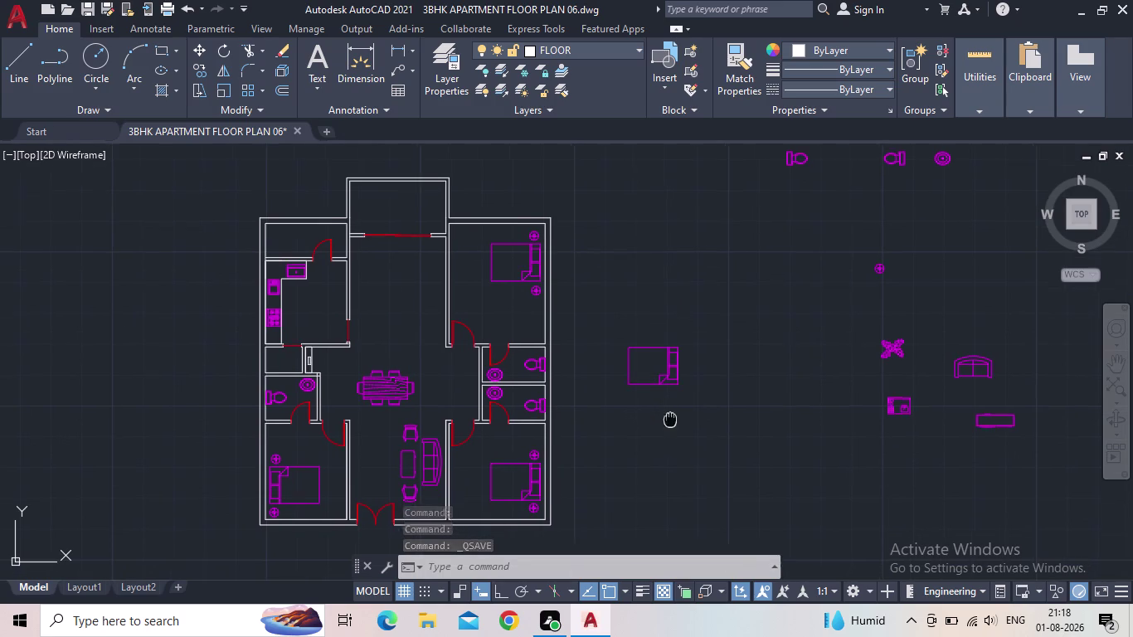
middle_drag(675, 410, 677, 407)
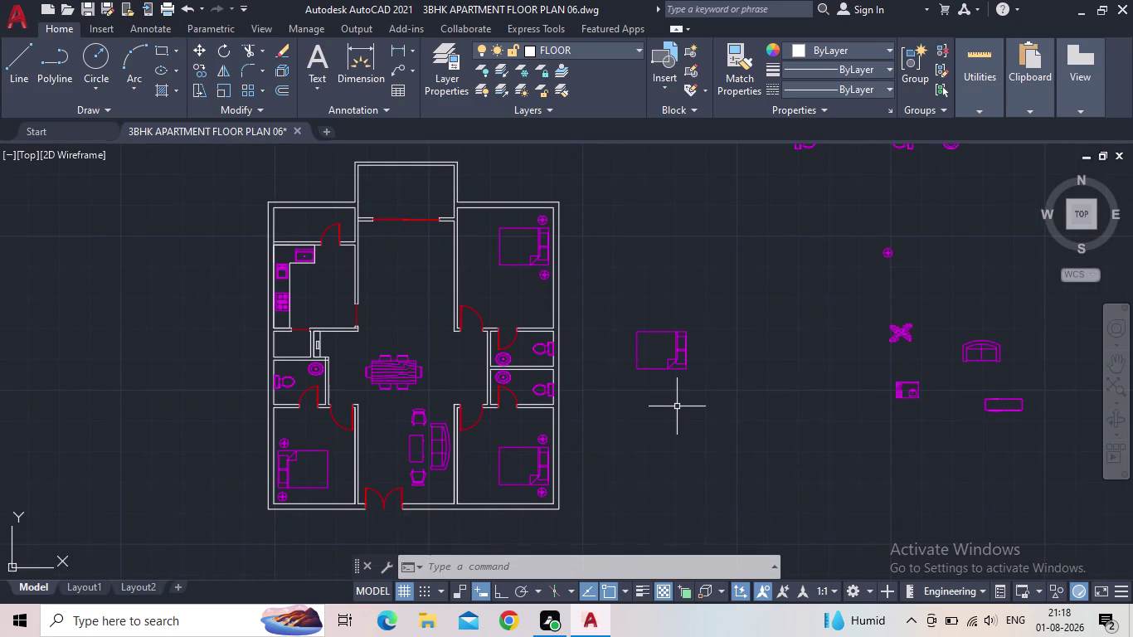
middle_click(424, 318)
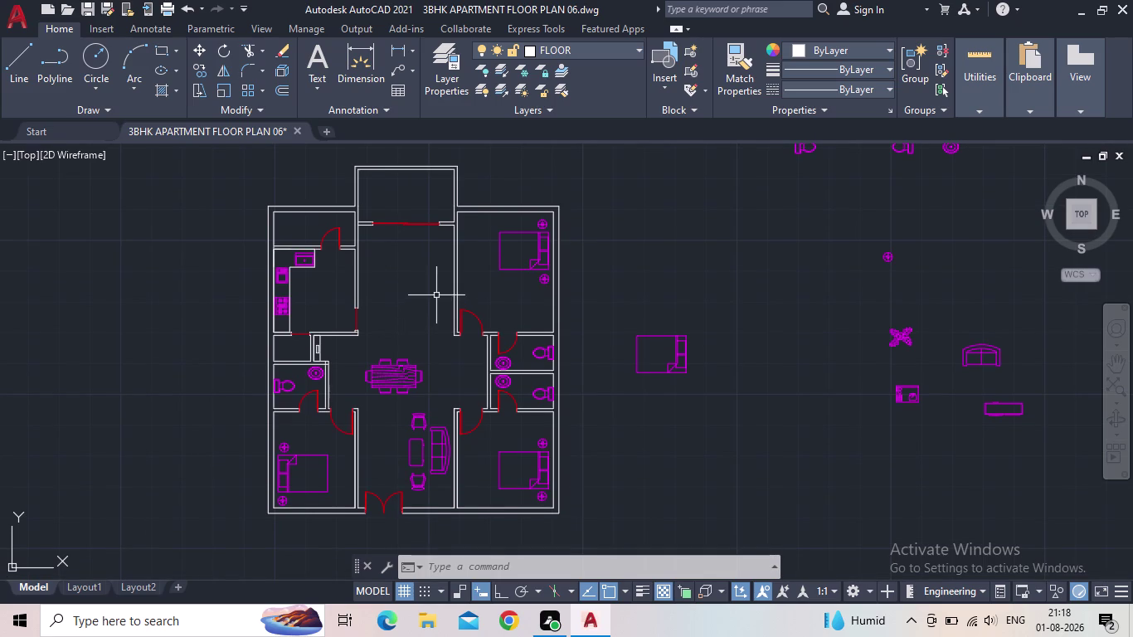
middle_drag(436, 295, 401, 289)
middle_drag(400, 275, 402, 306)
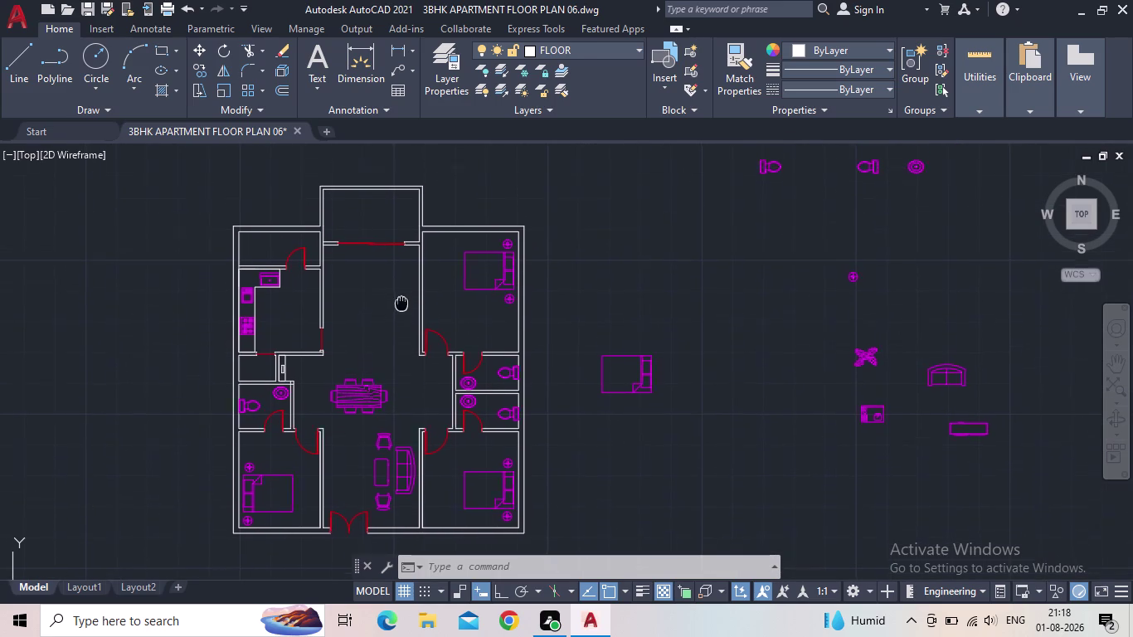
middle_drag(401, 306, 408, 336)
middle_drag(812, 380, 749, 380)
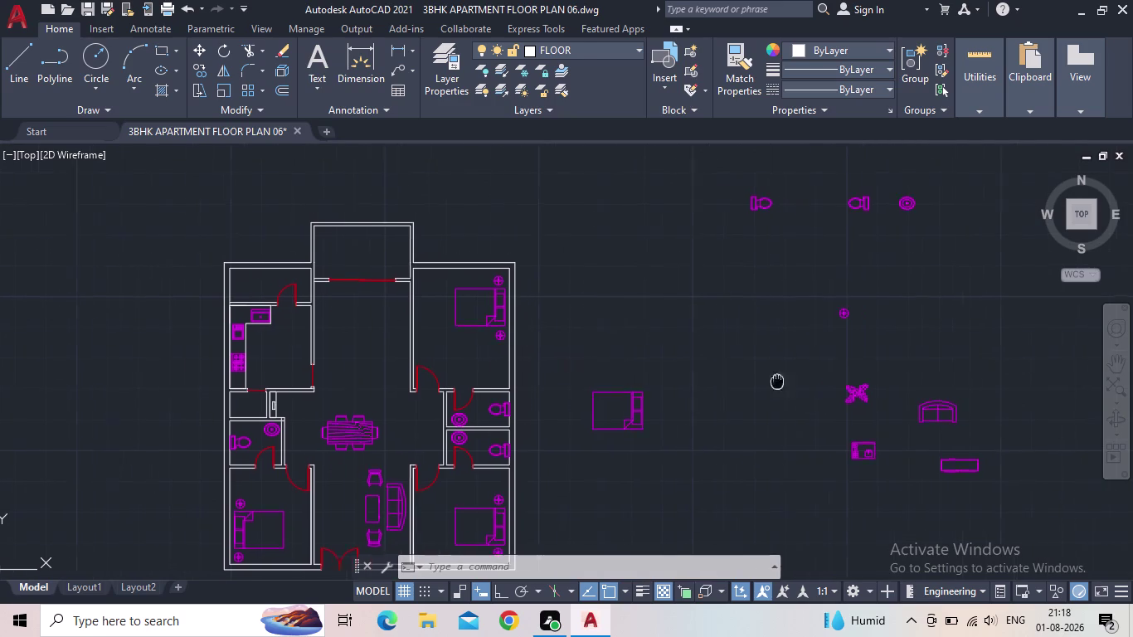
middle_drag(748, 380, 696, 370)
middle_drag(511, 462, 661, 414)
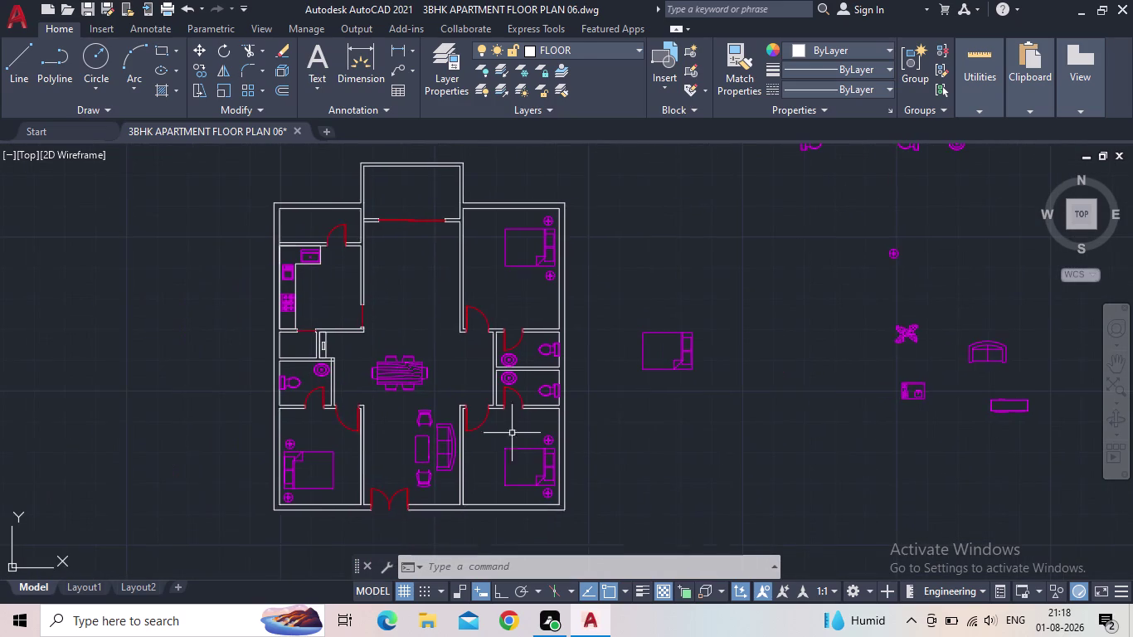
scroll(up, 3)
Start a CO copy of the living-room sofa and pick its base point.
key(c)
key(o)
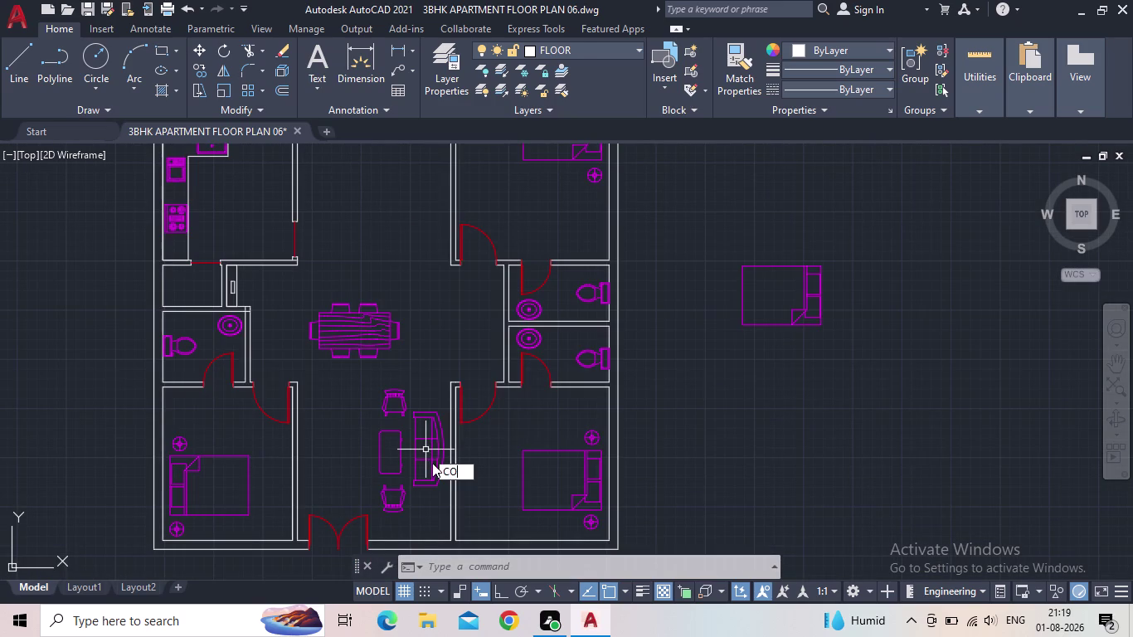
key(Return)
scroll(up, 3)
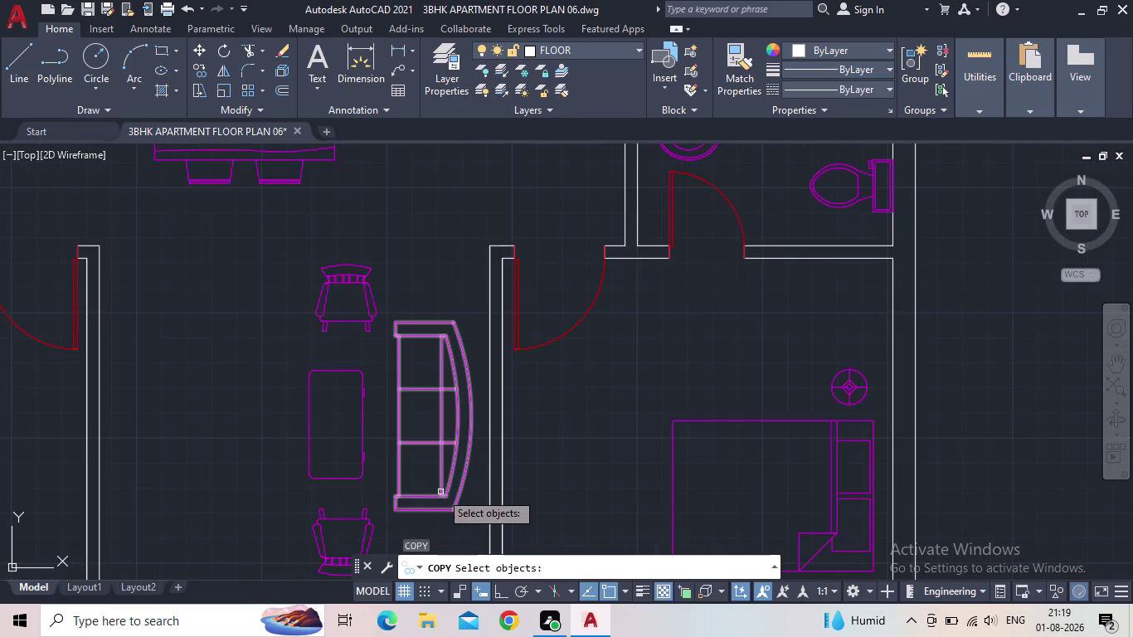
click(446, 520)
click(427, 498)
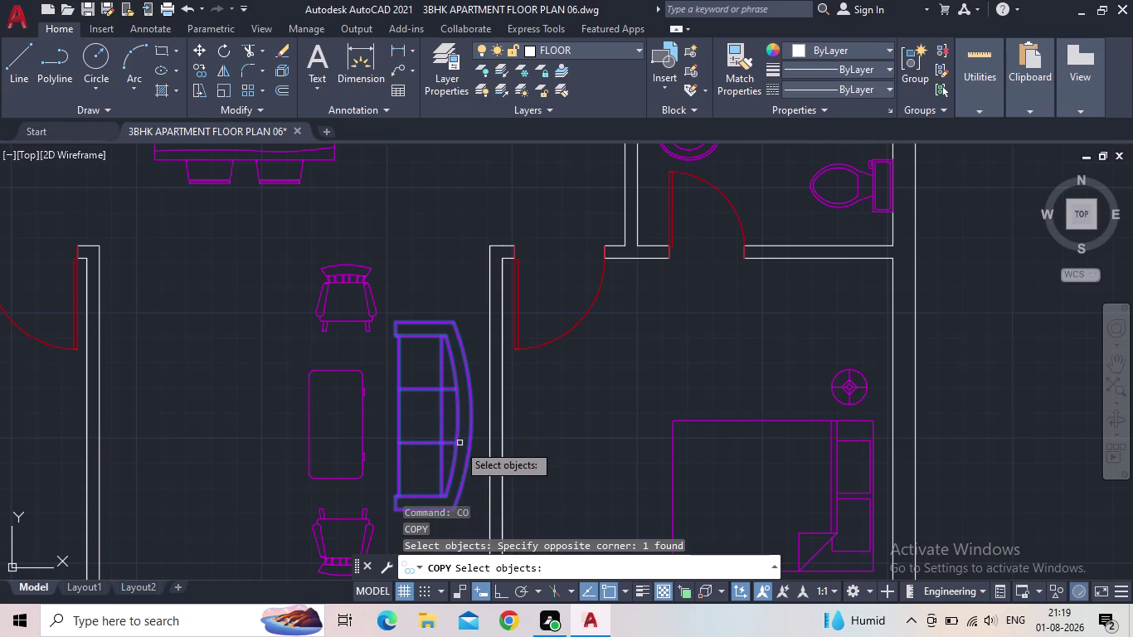
key(space)
click(474, 420)
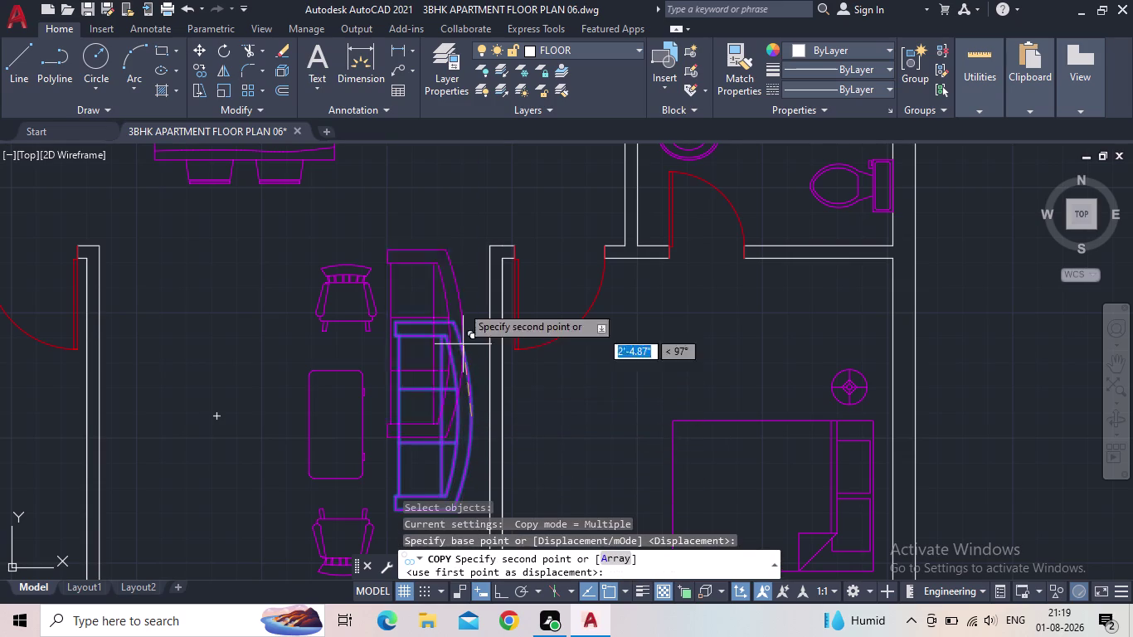
Place the sofa copy in the upper hall beside the top-right bedroom.
middle_drag(440, 218, 517, 350)
scroll(down, 3)
middle_drag(511, 252, 491, 351)
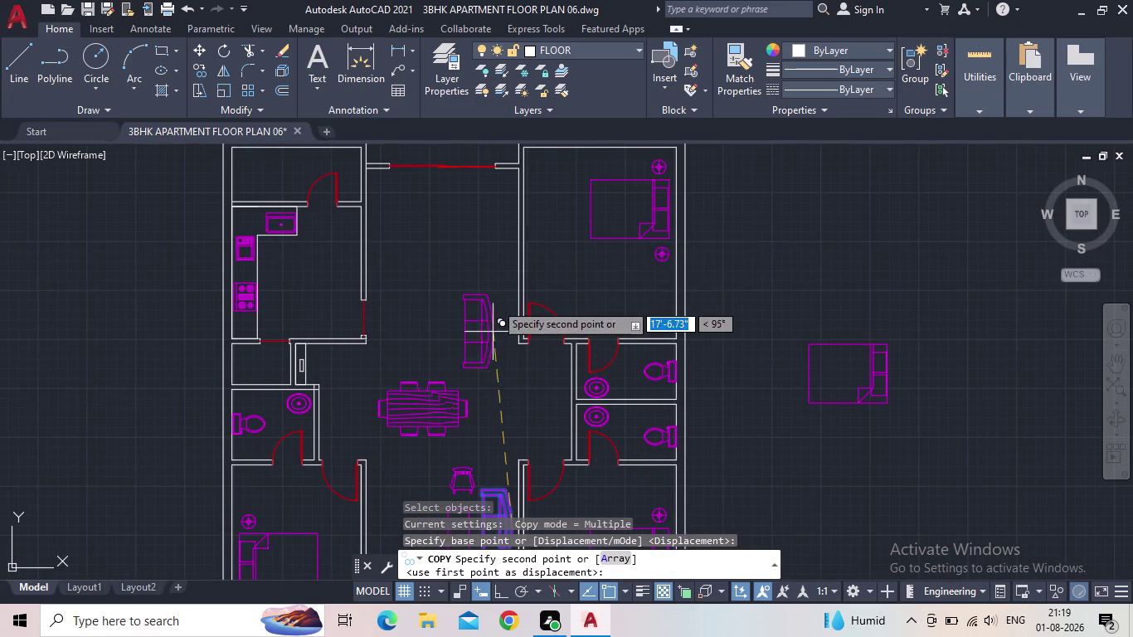
scroll(up, 3)
scroll(down, 3)
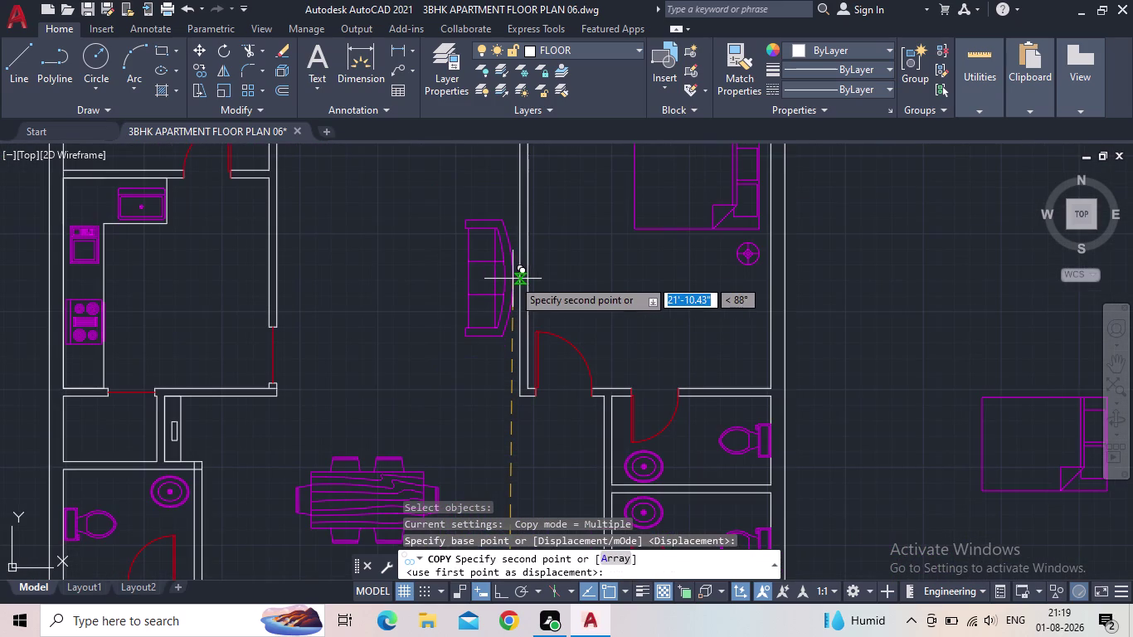
scroll(up, 3)
scroll(up, 3)
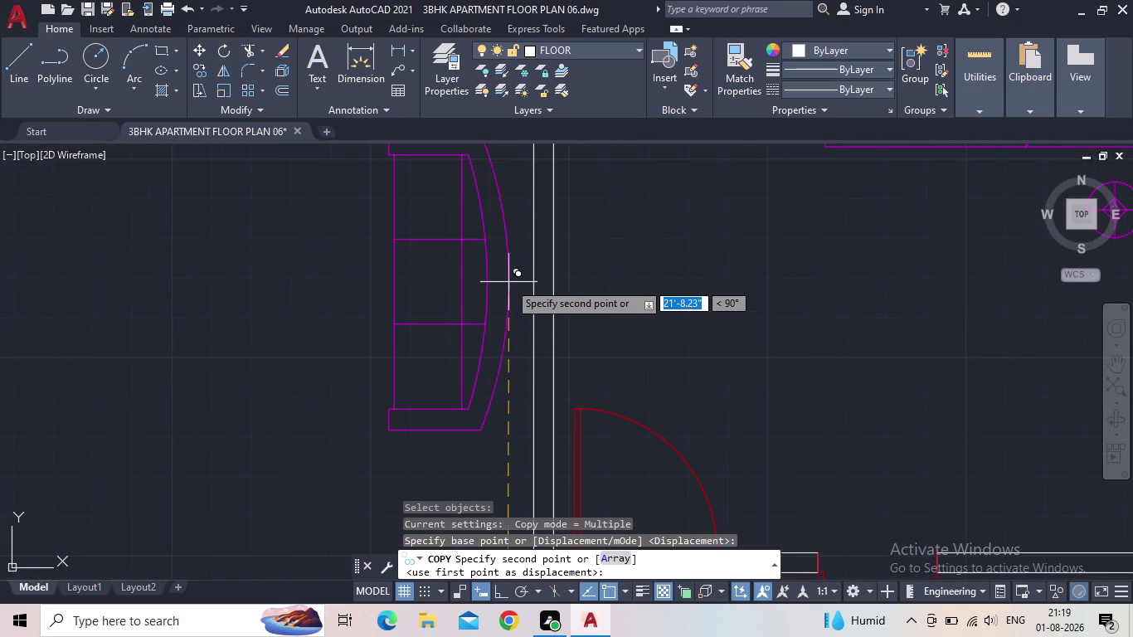
scroll(down, 3)
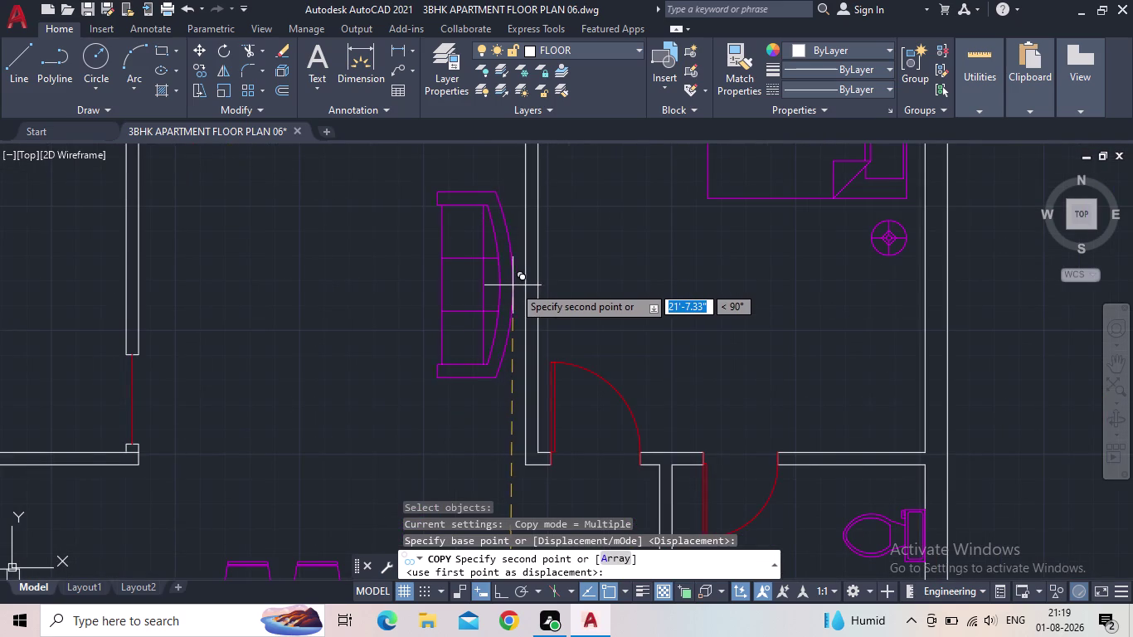
click(514, 285)
middle_drag(448, 334, 529, 341)
scroll(down, 3)
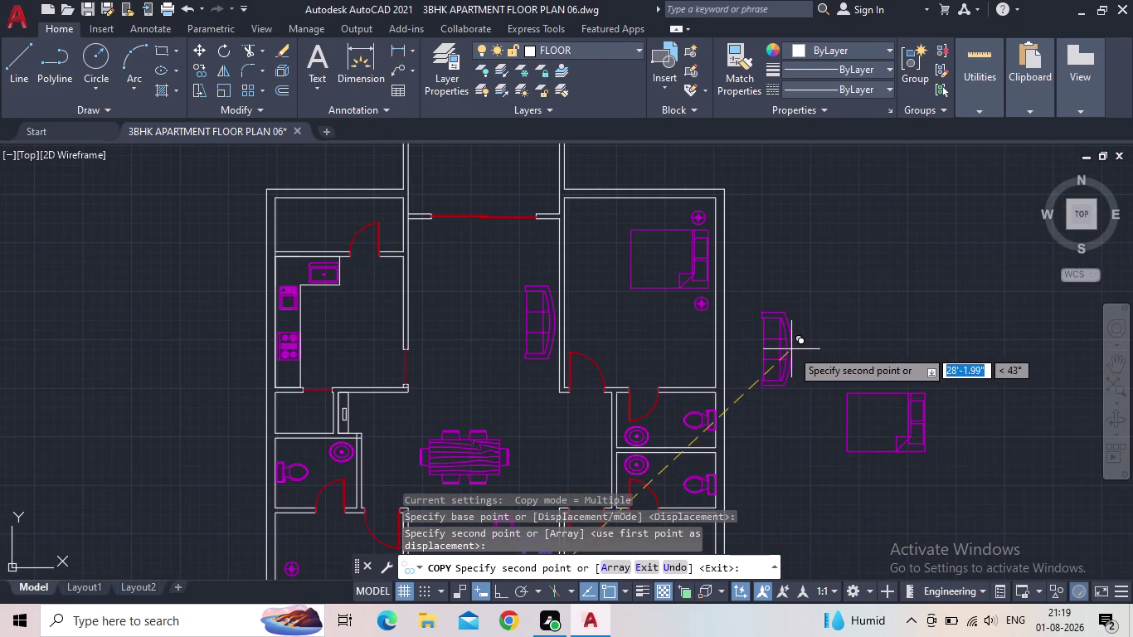
key(Escape)
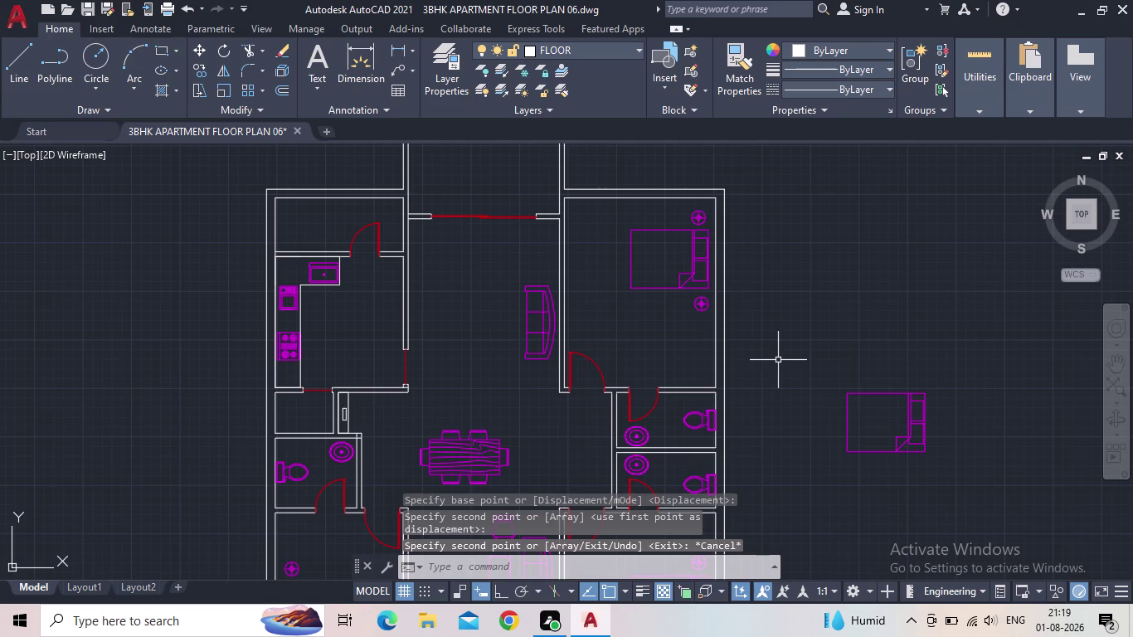
Bring the furniture blocks into view and select the sofa block beside the plan.
scroll(down, 3)
middle_drag(805, 346, 636, 273)
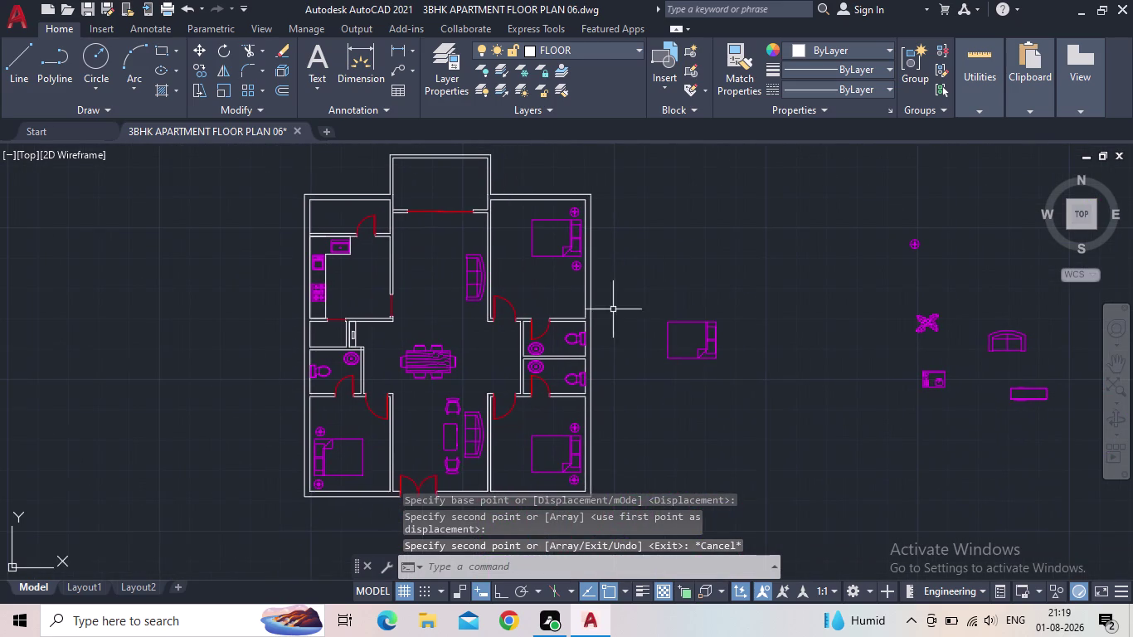
click(995, 342)
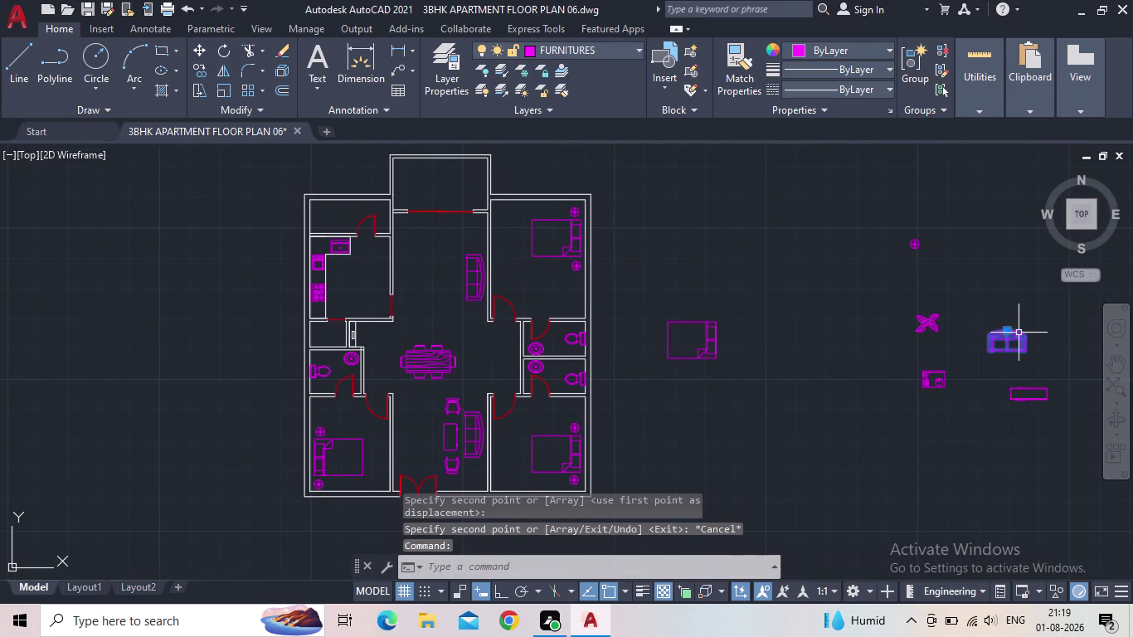
Cancel stray grip edits and reselect the curved sofa block beside the plan.
scroll(up, 3)
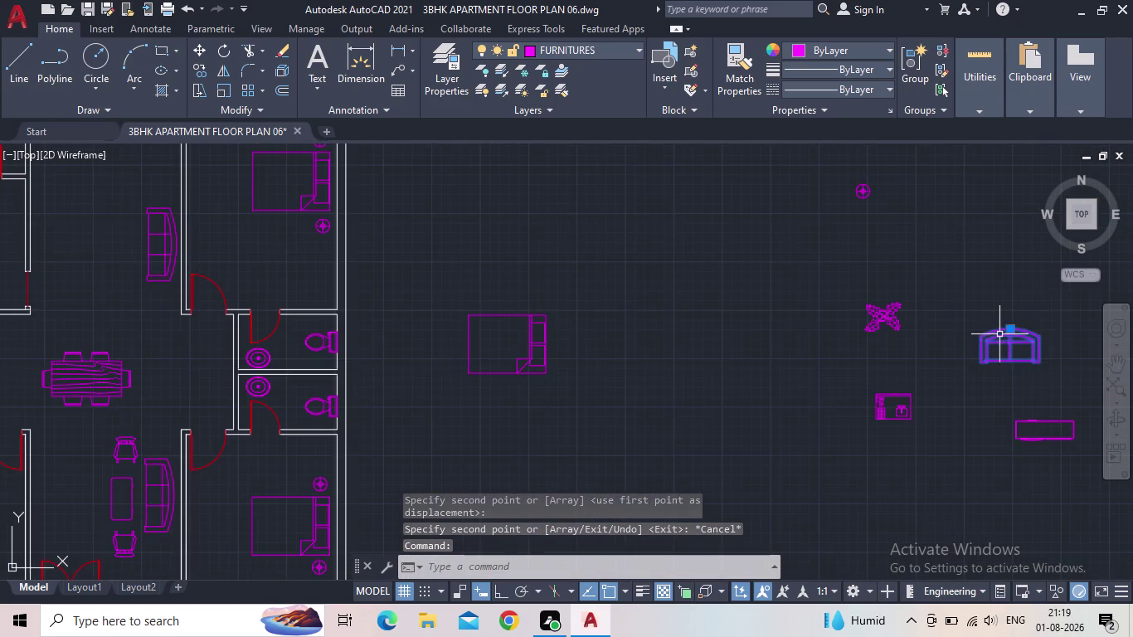
click(1009, 330)
click(764, 337)
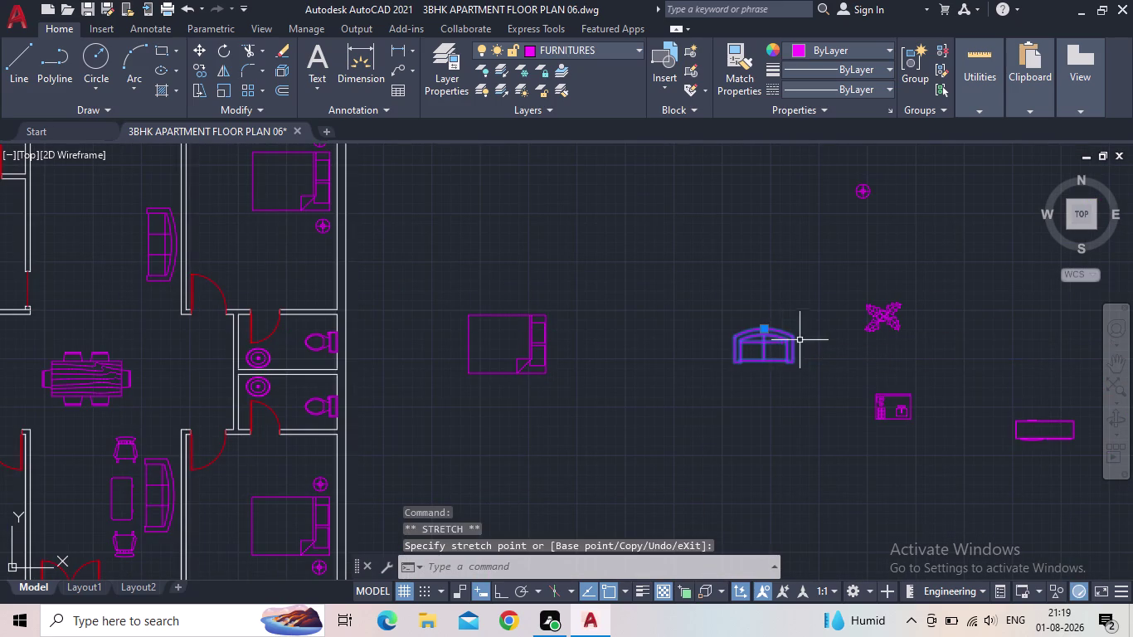
click(499, 596)
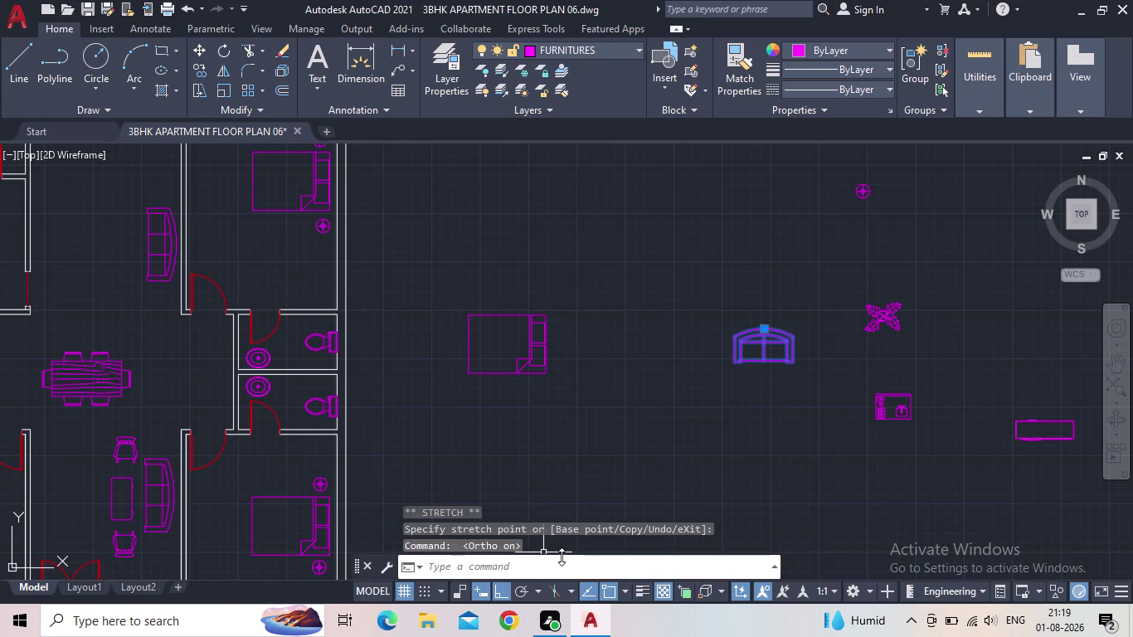
key(r)
key(o)
key(Return)
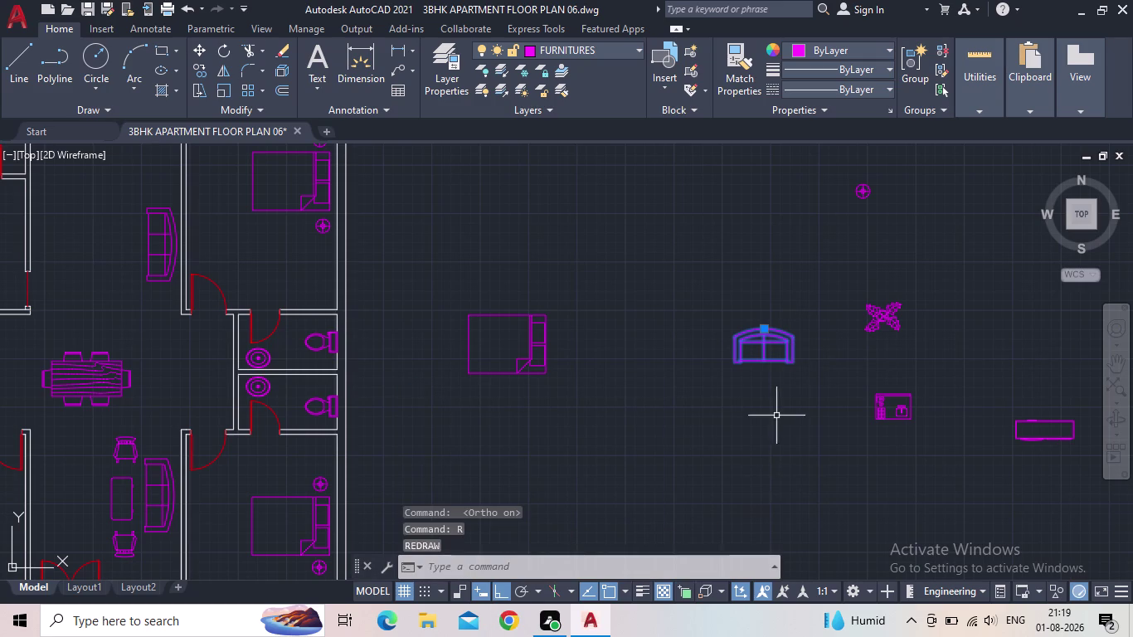
click(764, 360)
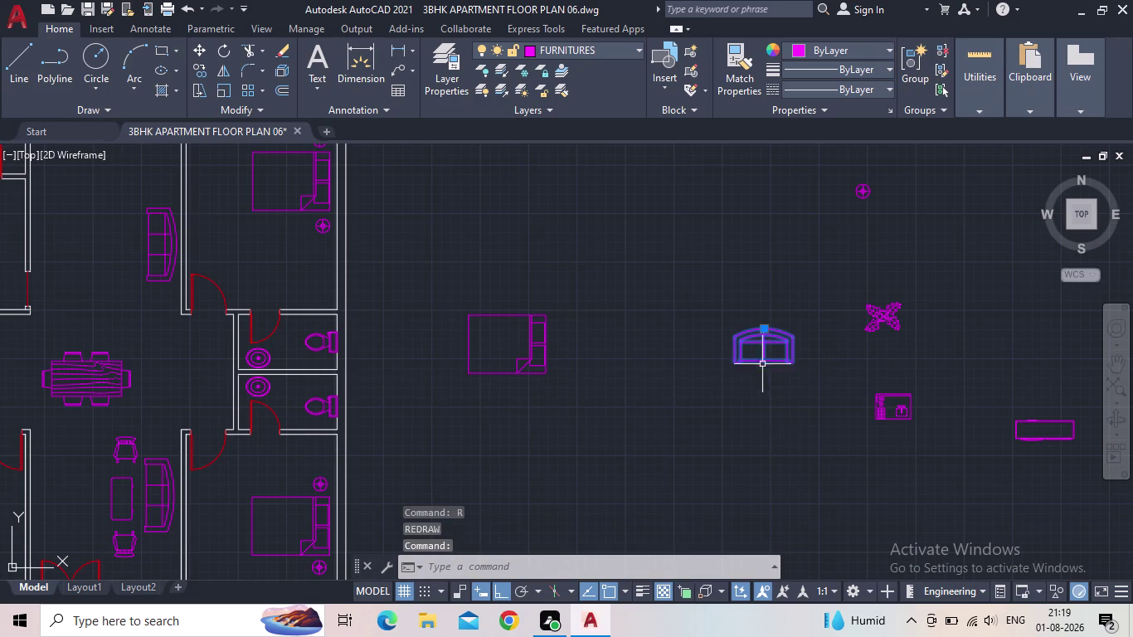
key(Escape)
click(768, 357)
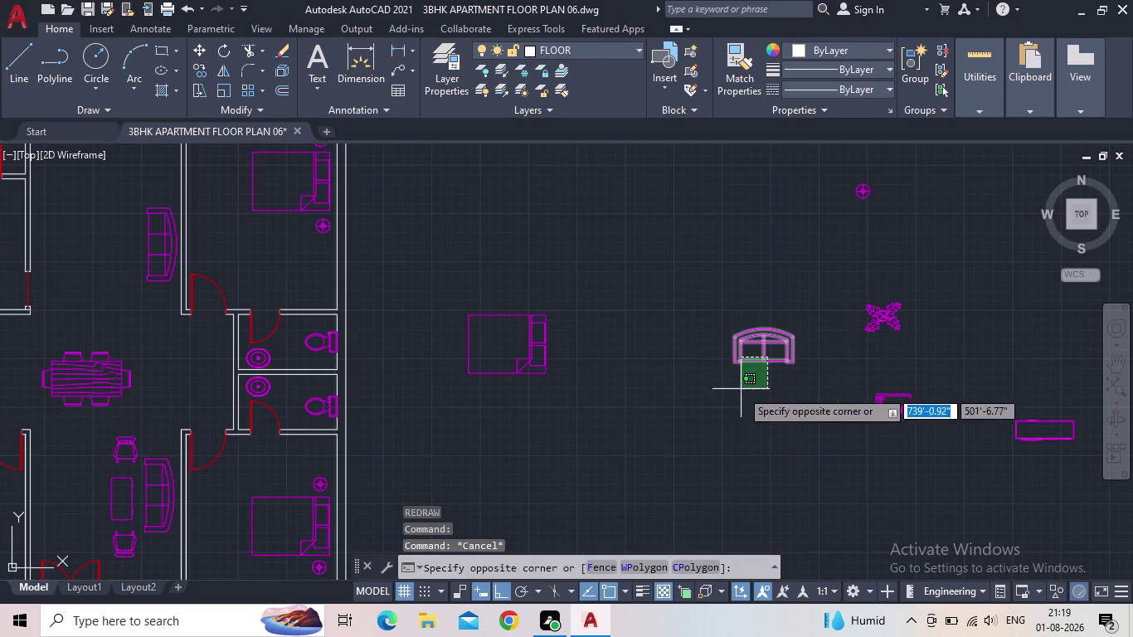
click(751, 364)
Rotate the curved sofa to face downward and pick it up by its base grip.
key(r)
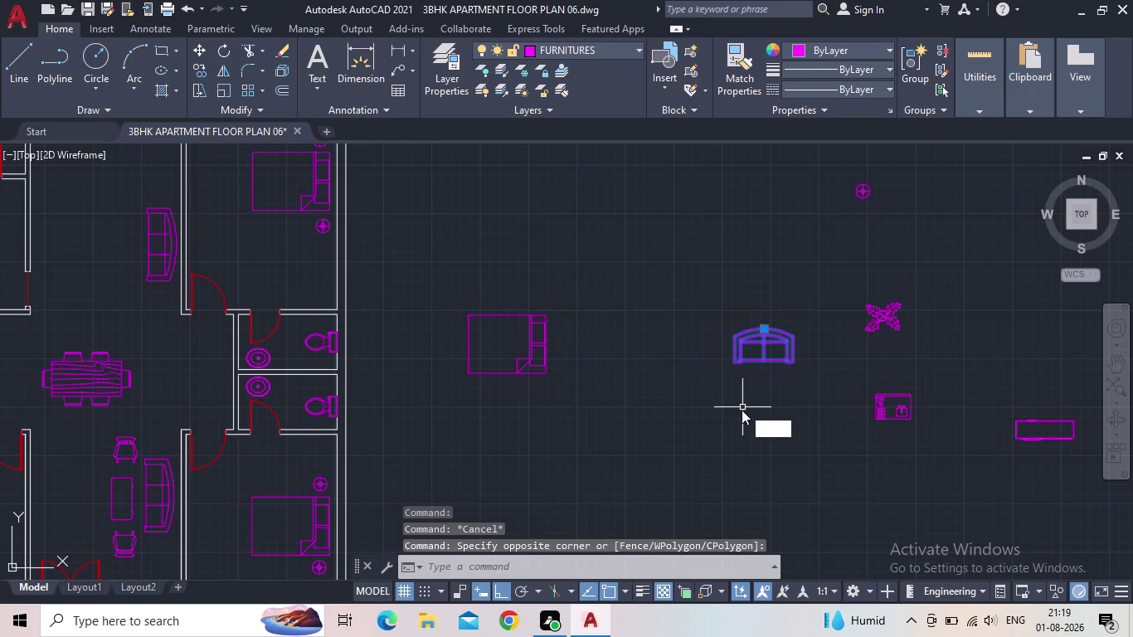
key(o)
key(Return)
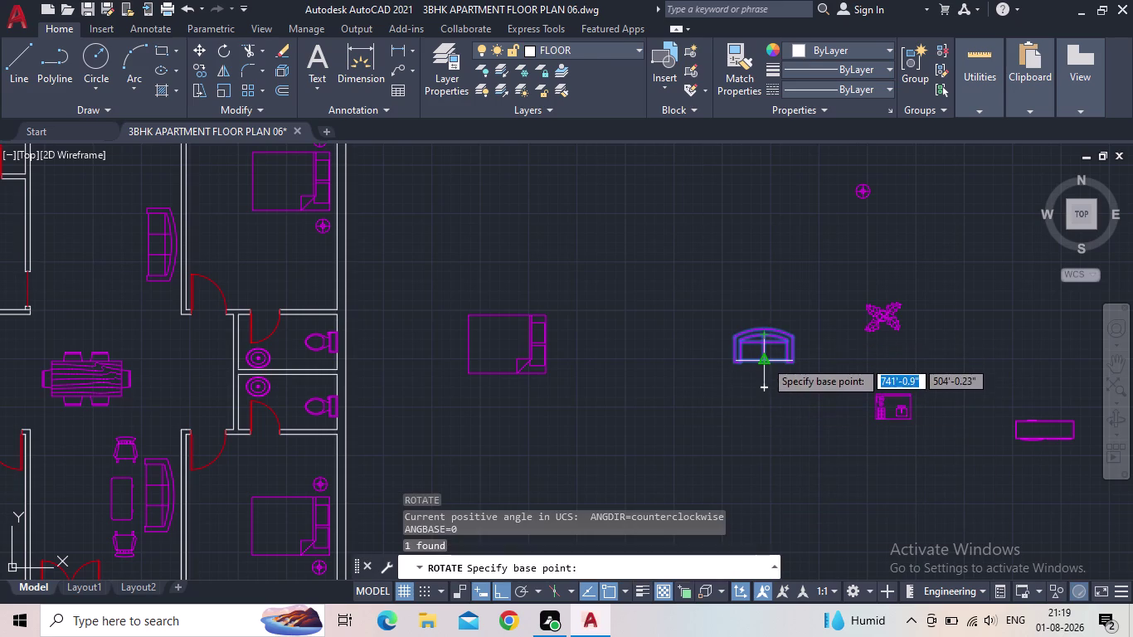
click(765, 360)
click(708, 358)
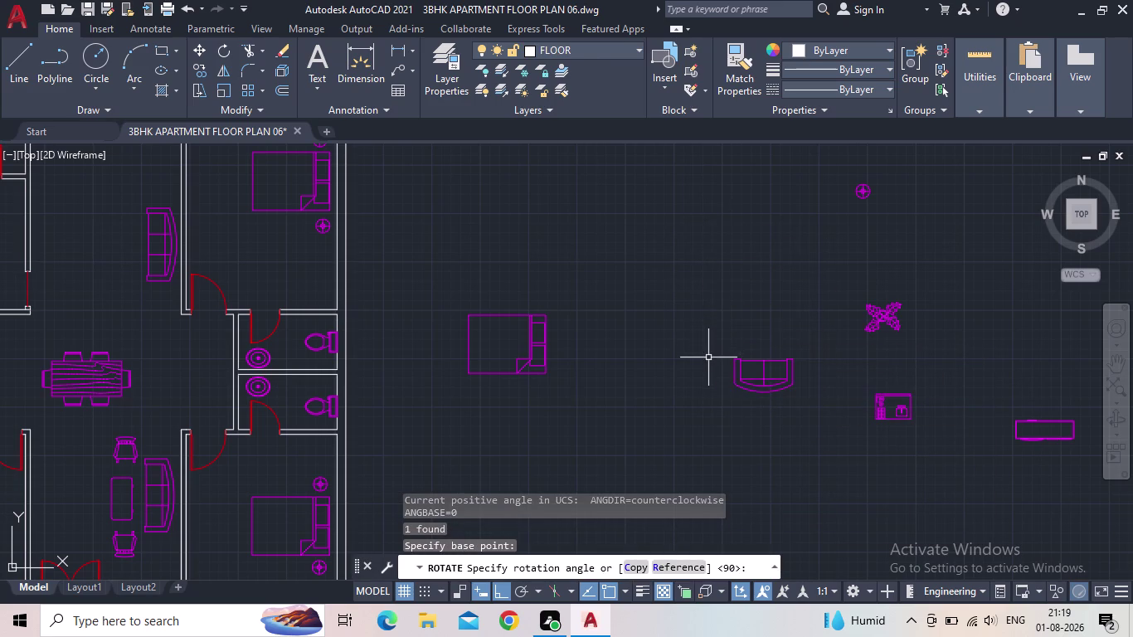
click(750, 380)
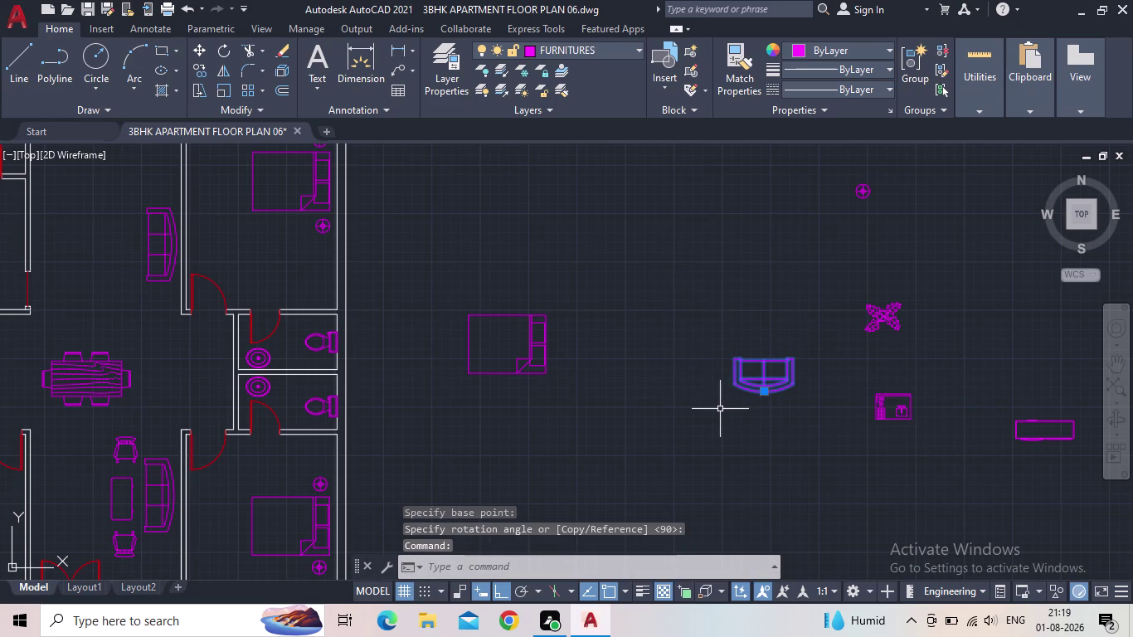
click(498, 591)
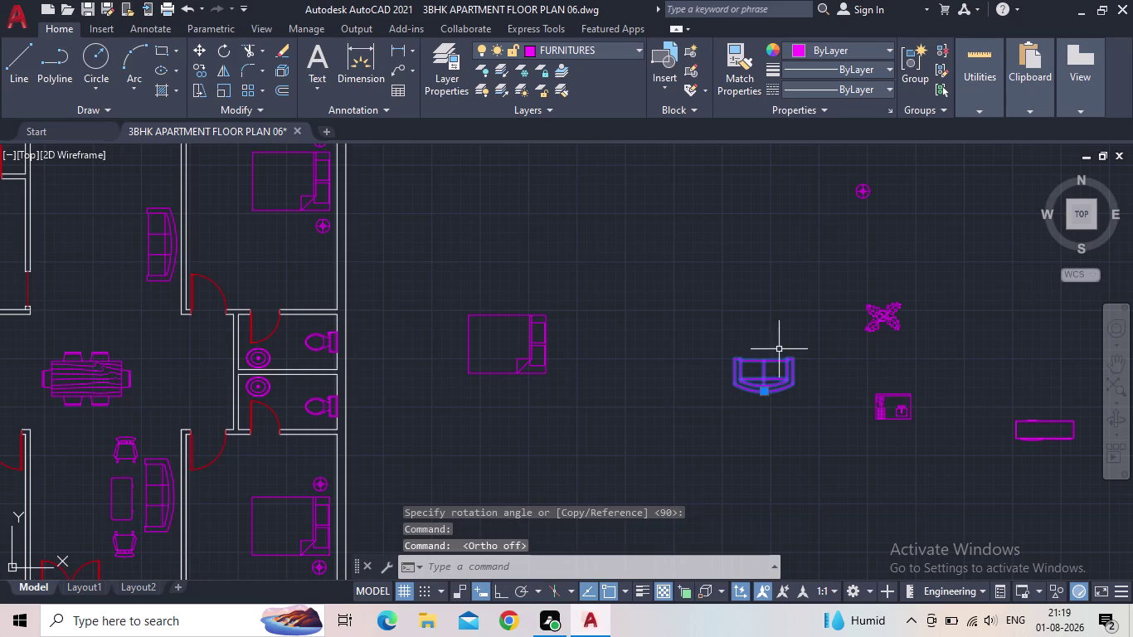
click(763, 394)
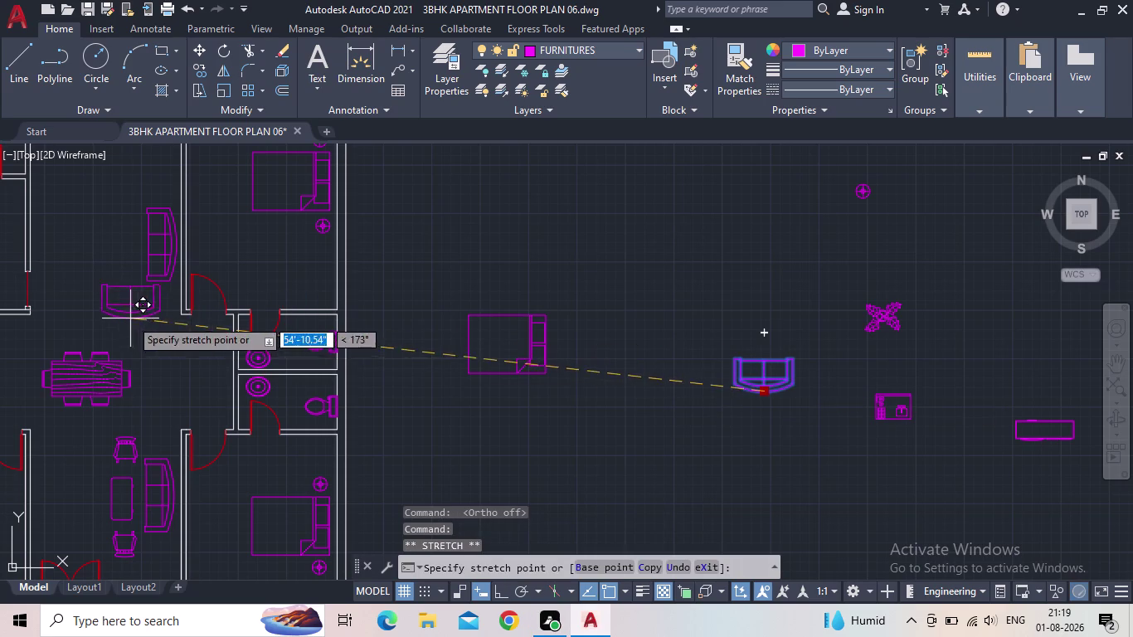
Drop the turned curved sofa into the upper living hall.
middle_drag(131, 318, 317, 301)
scroll(up, 3)
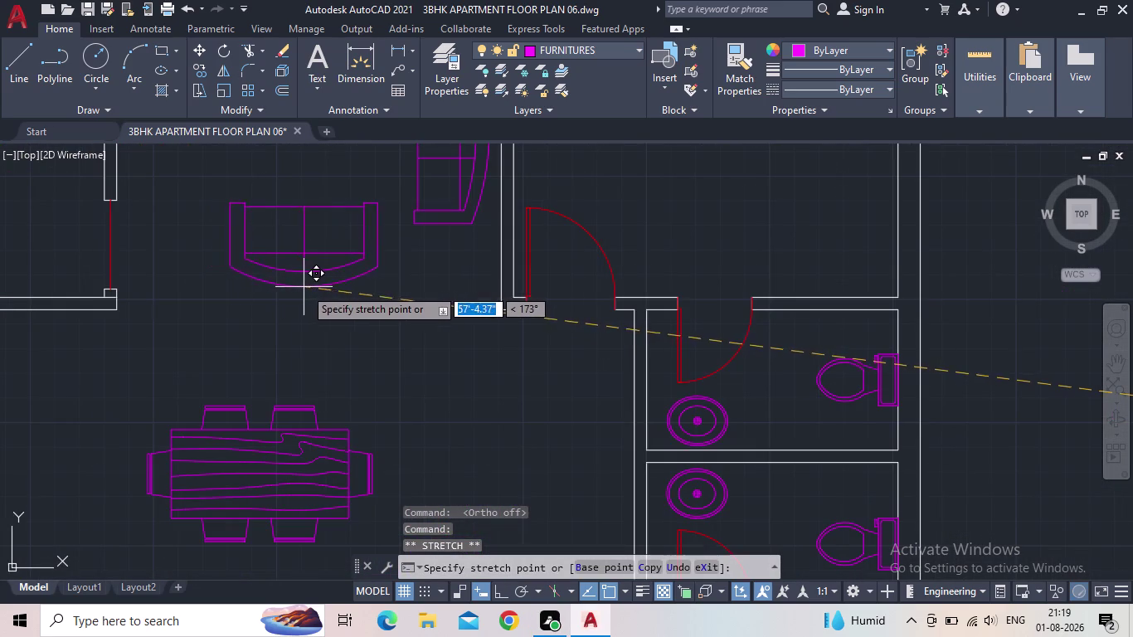
scroll(down, 3)
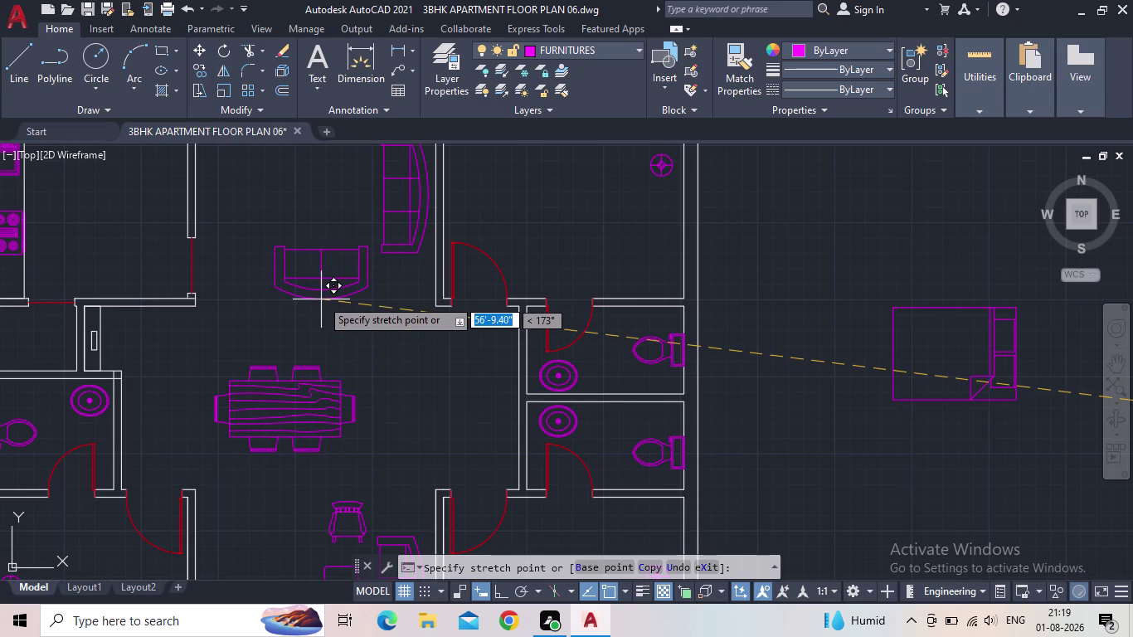
click(321, 298)
scroll(down, 3)
middle_drag(359, 307, 526, 380)
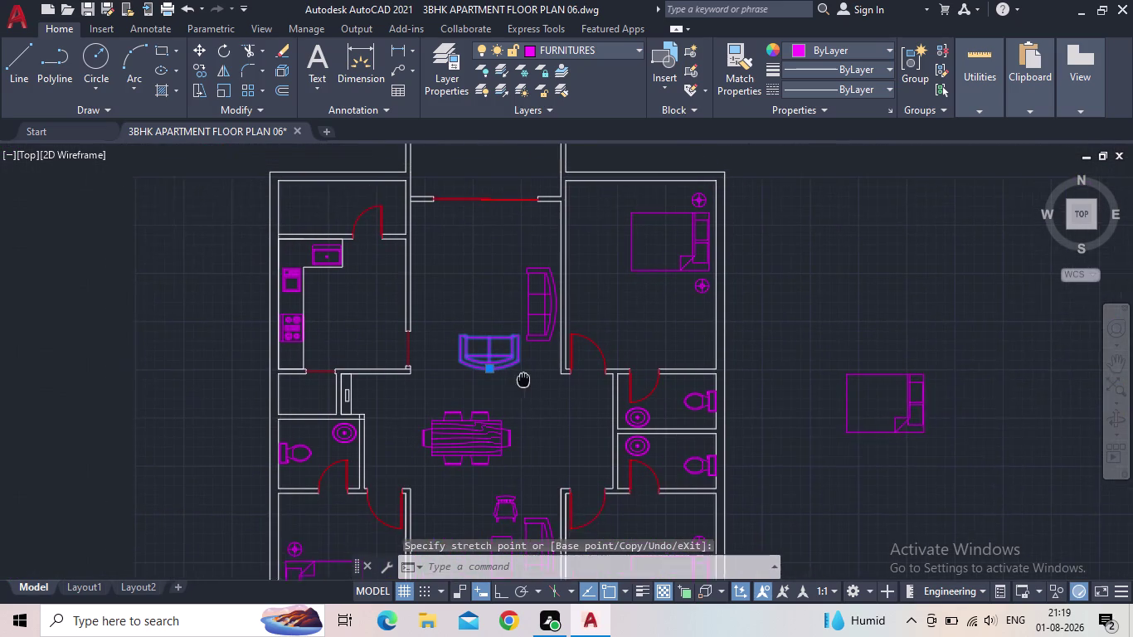
middle_drag(526, 380, 548, 385)
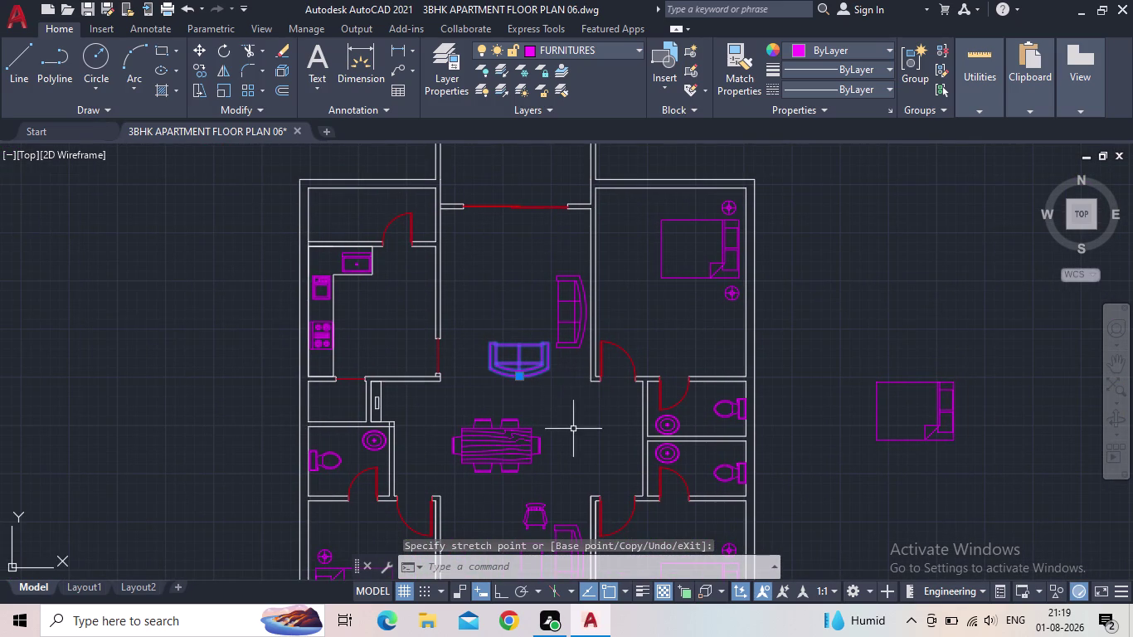
Grip-move the long sofa slightly higher in the living room.
click(579, 324)
scroll(up, 3)
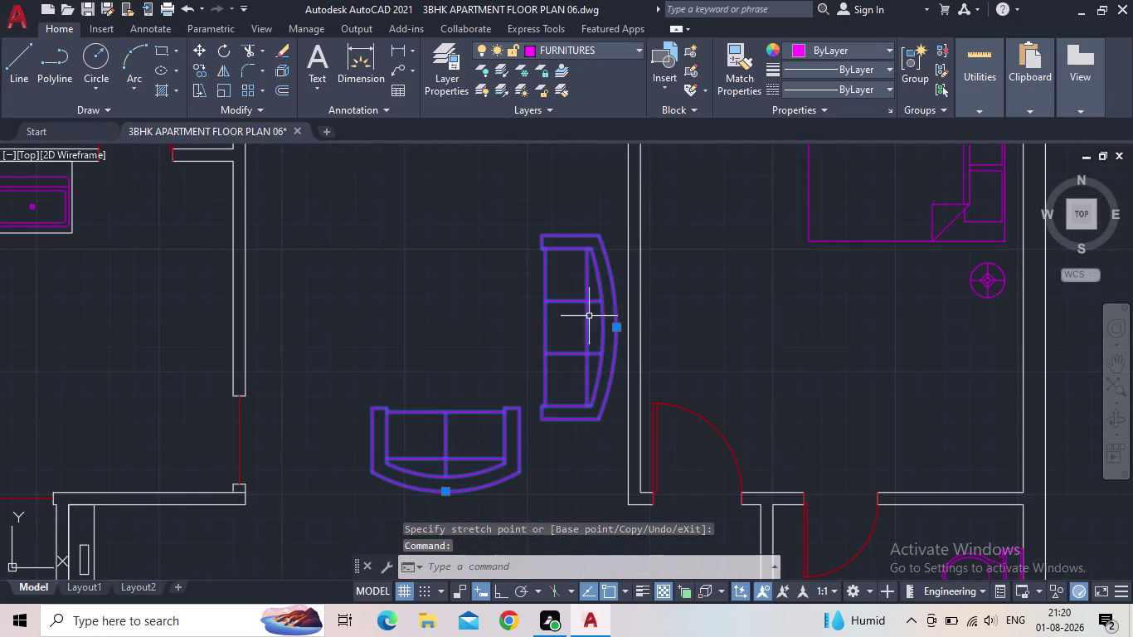
click(614, 327)
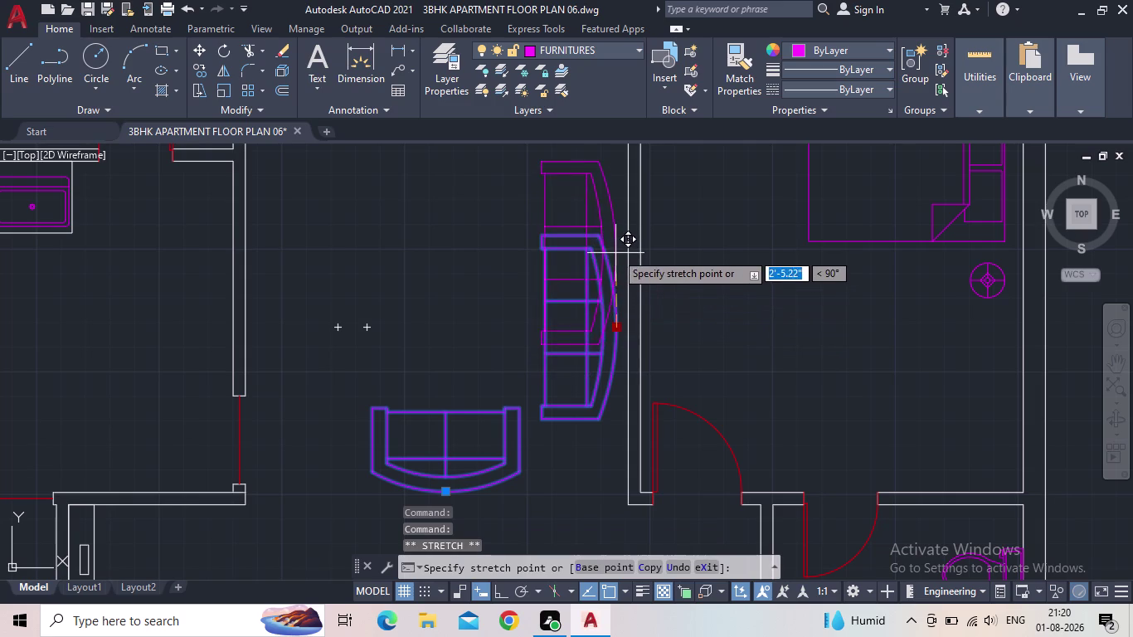
scroll(down, 3)
middle_drag(614, 240, 614, 324)
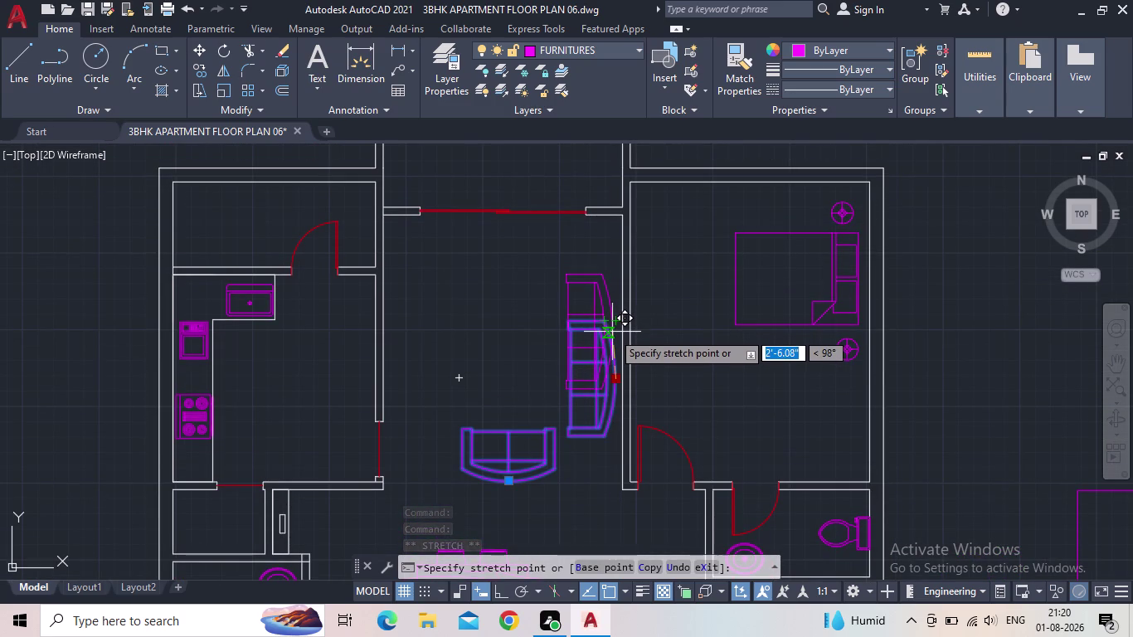
click(612, 331)
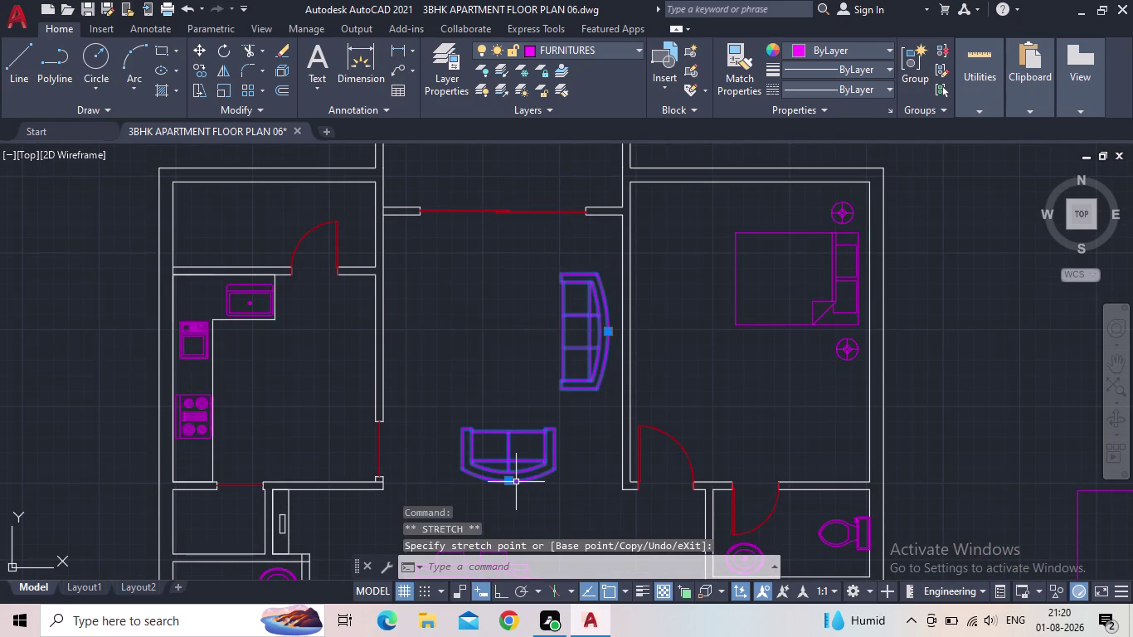
Nudge the curved sofa slightly higher and deselect both sofas.
click(511, 482)
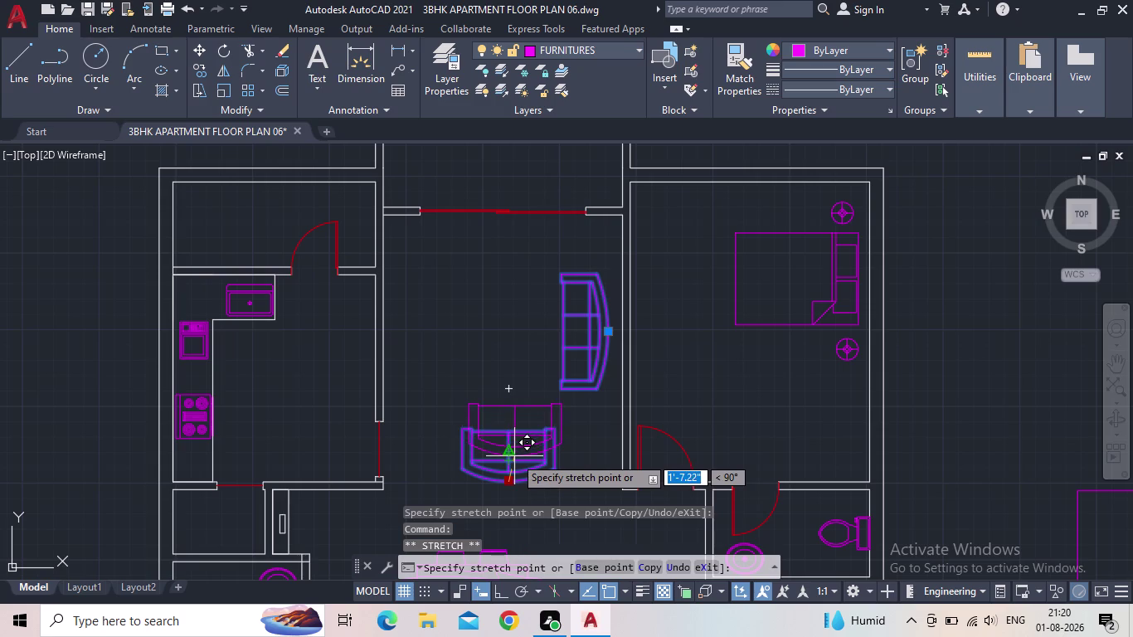
click(514, 456)
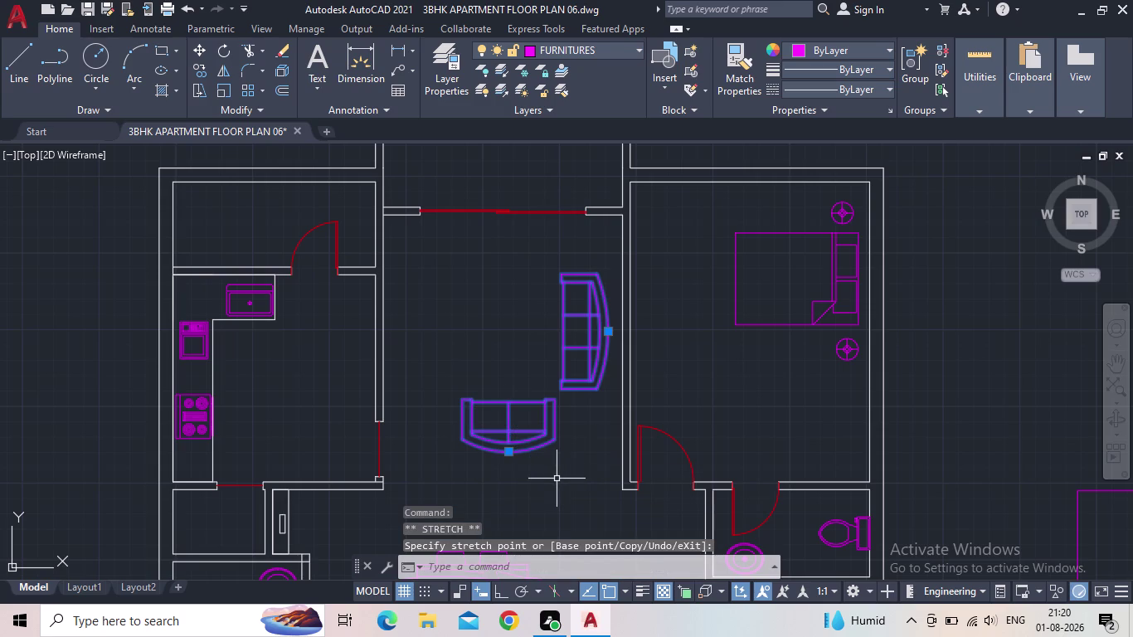
key(Escape)
scroll(down, 3)
middle_drag(563, 441, 628, 359)
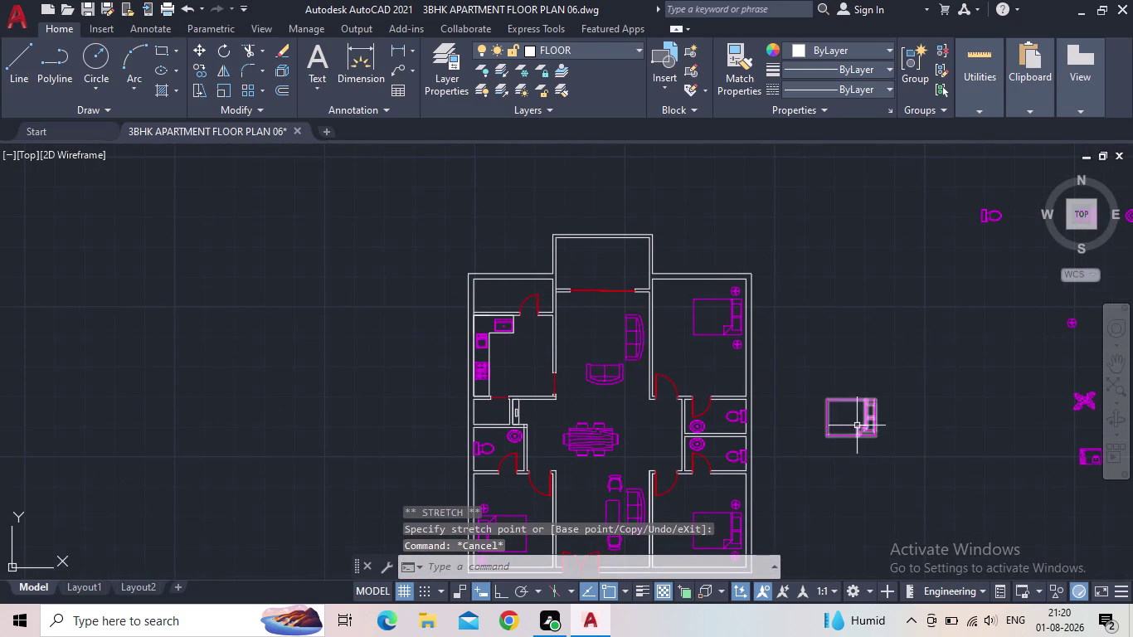
Copy the lower lounge coffee table between the living-room sofas.
middle_drag(857, 425, 784, 321)
scroll(up, 3)
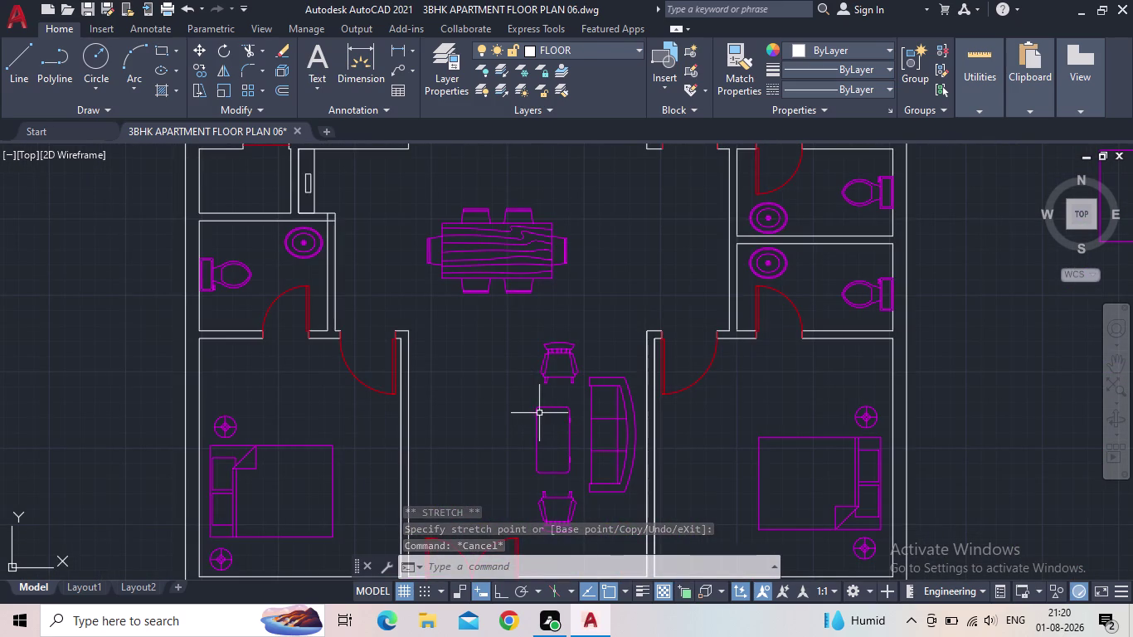
click(539, 413)
click(522, 416)
key(c)
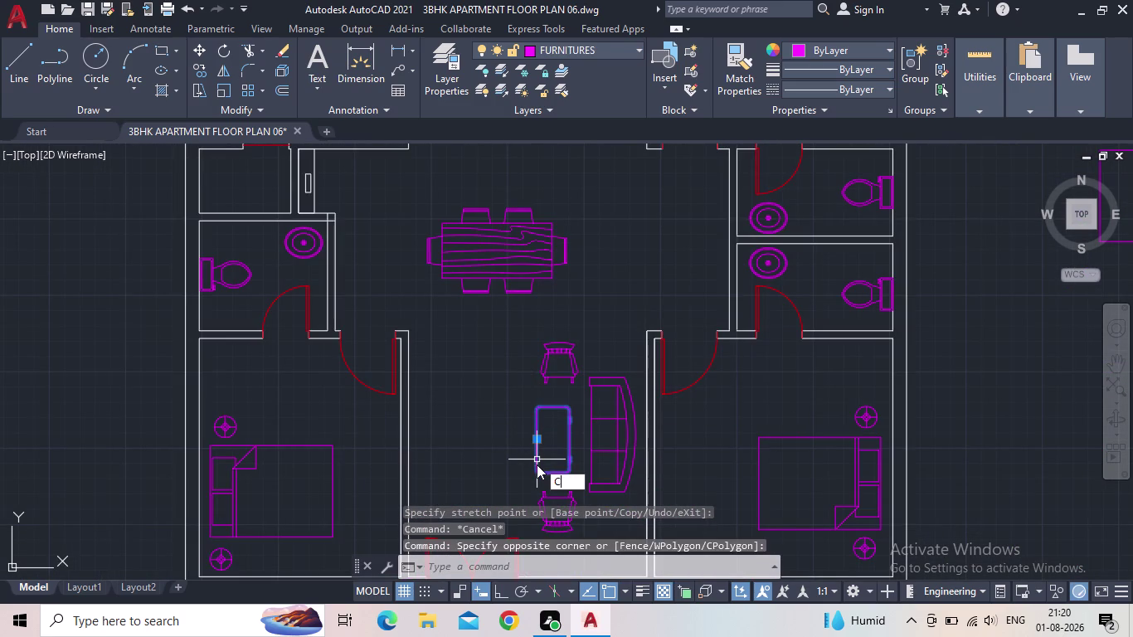
key(o)
key(Return)
click(537, 471)
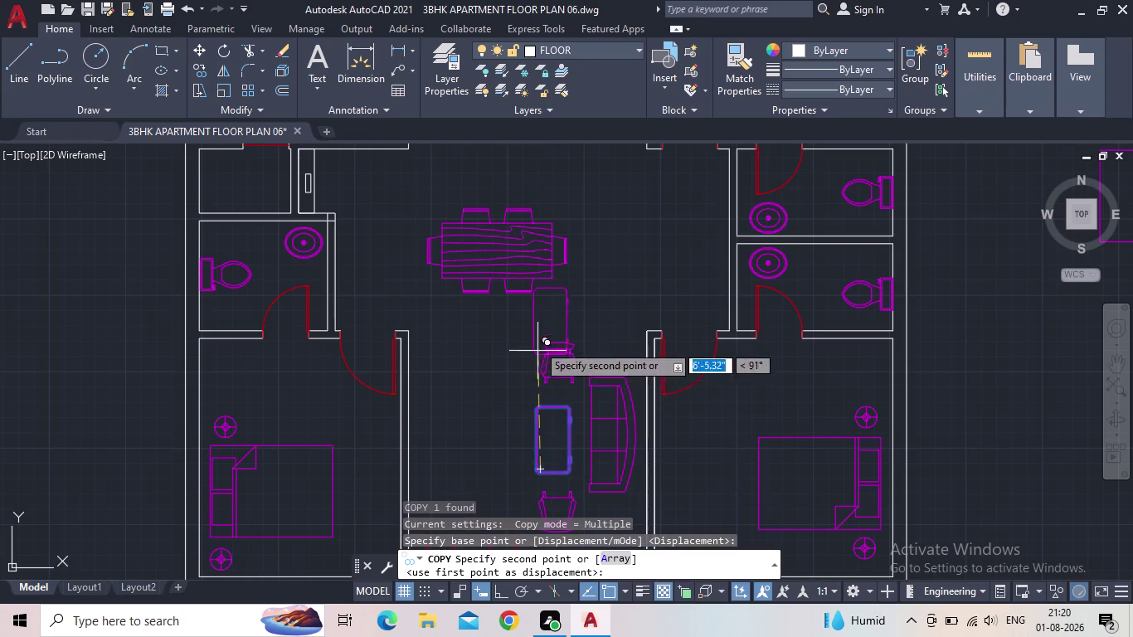
scroll(up, 3)
middle_drag(522, 285, 547, 433)
scroll(down, 3)
middle_drag(534, 288, 573, 437)
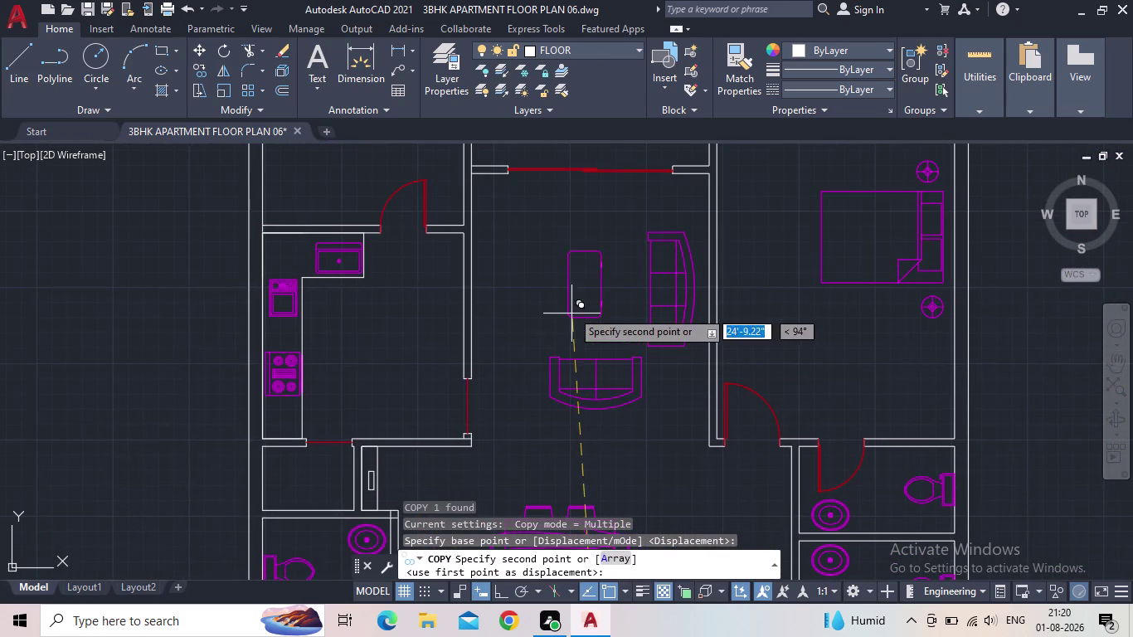
click(586, 316)
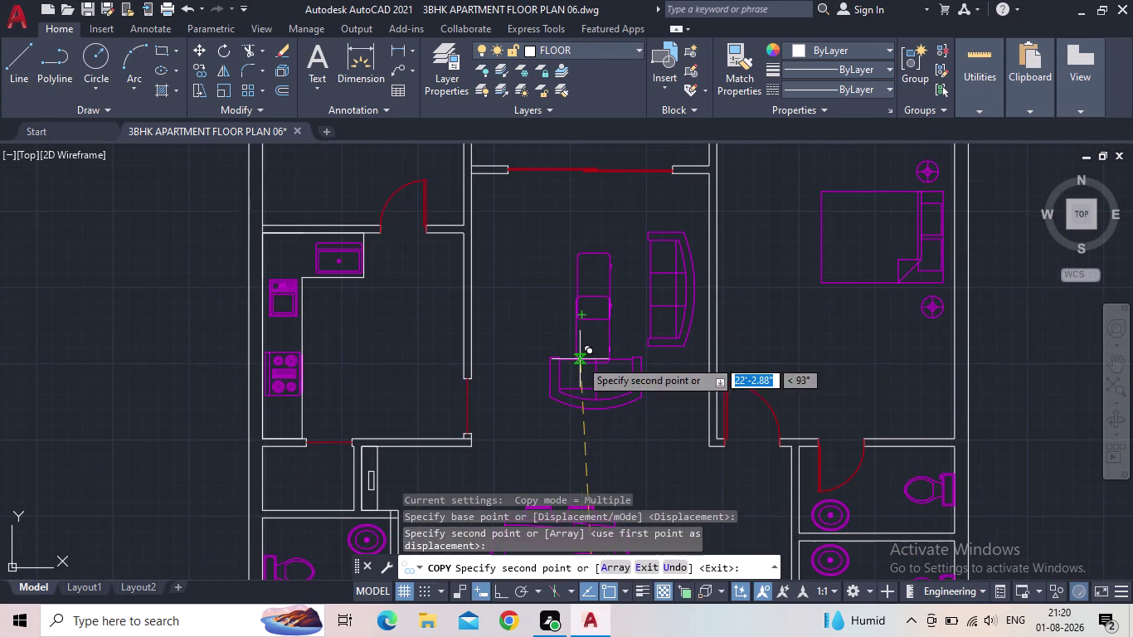
key(Escape)
Enlarge the copied table with SC, scaling it from its base point.
click(610, 339)
click(580, 300)
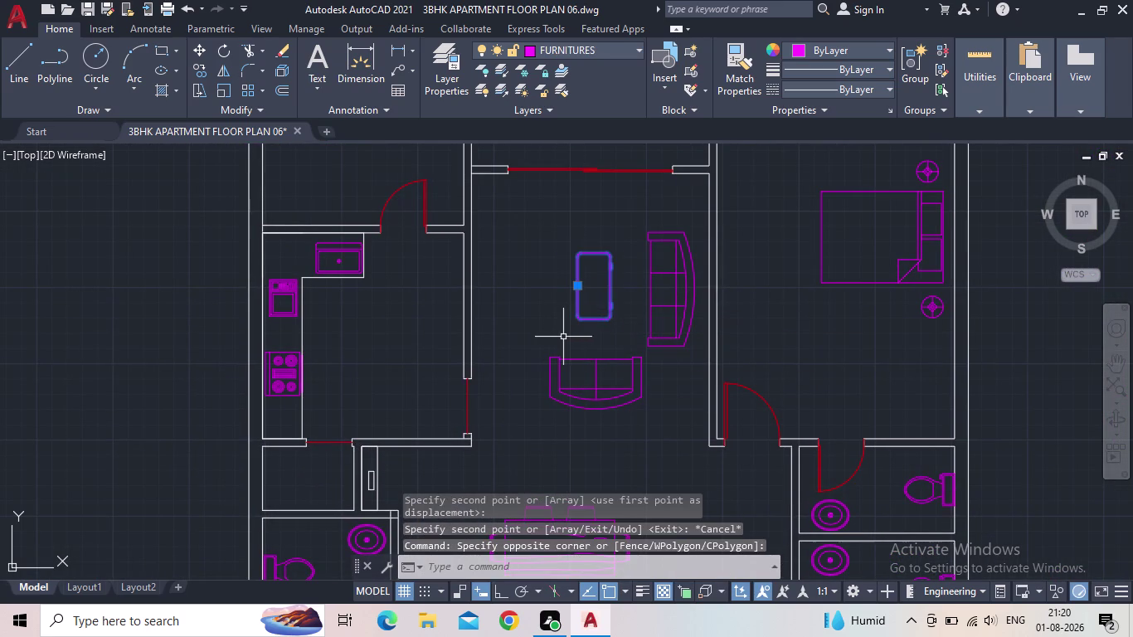
key(s)
key(c)
key(Return)
scroll(up, 3)
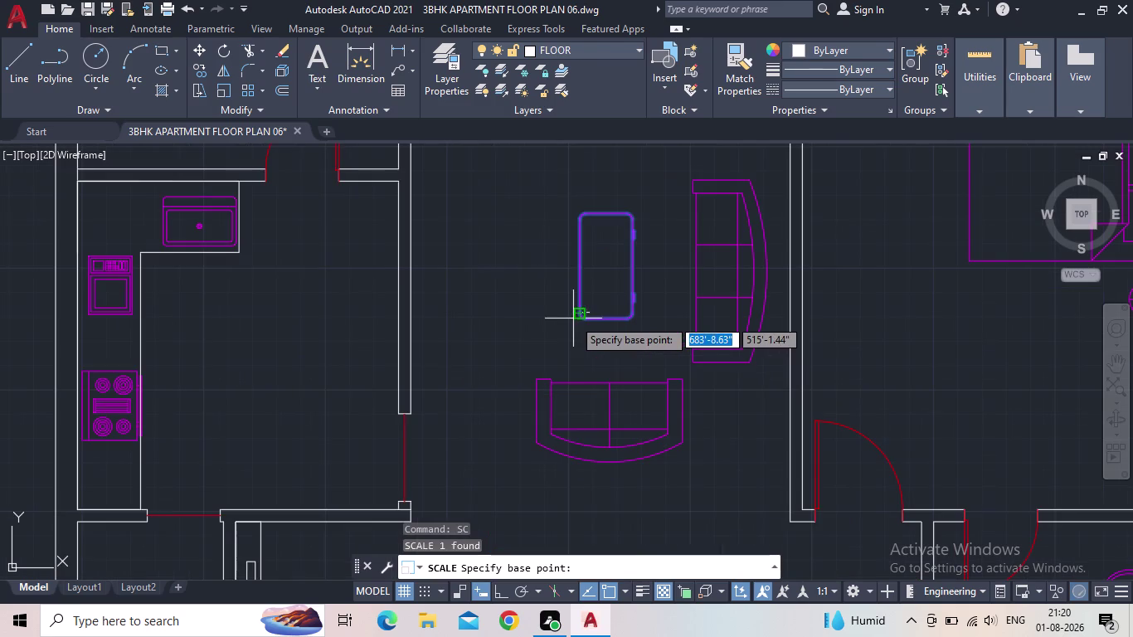
click(579, 322)
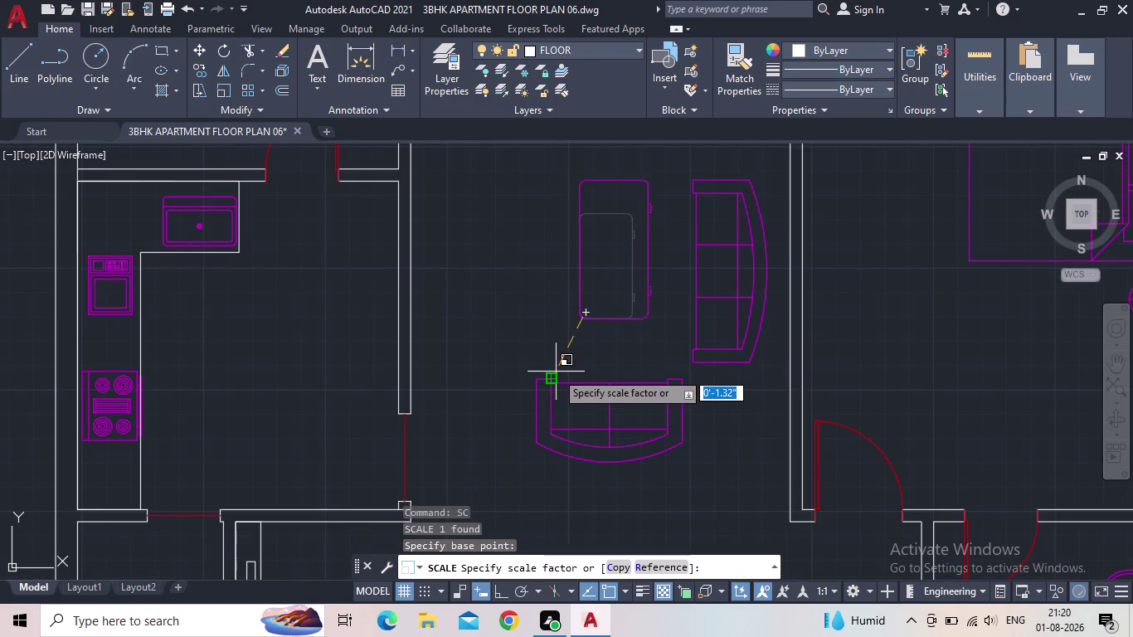
click(556, 371)
Grip-move the enlarged table lower so it sits between the sofas.
click(593, 323)
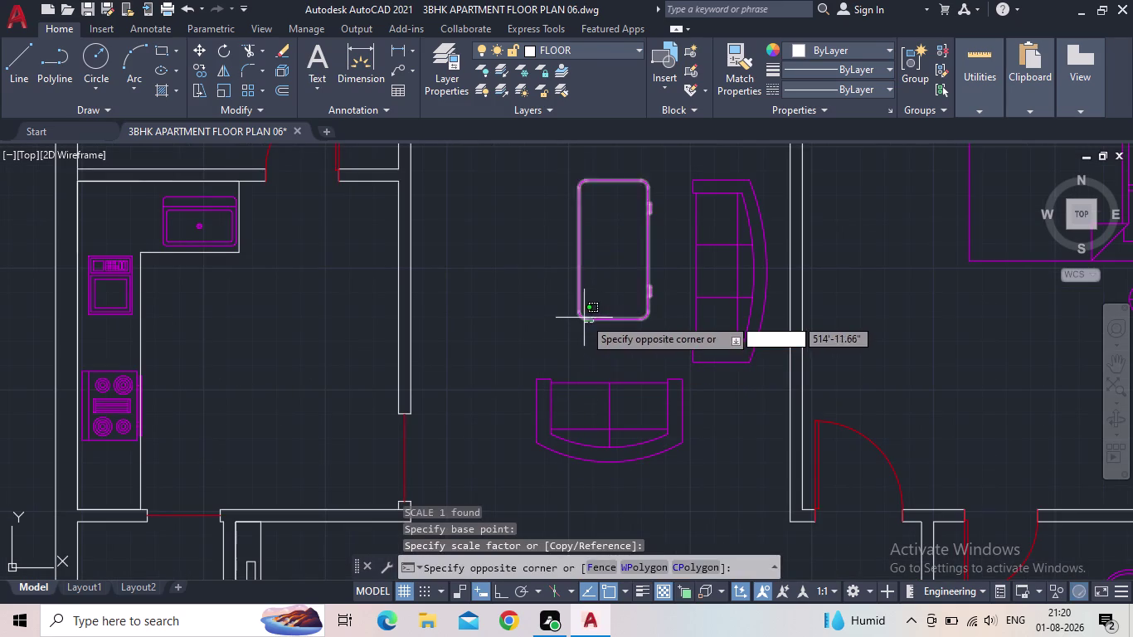
click(584, 318)
click(577, 247)
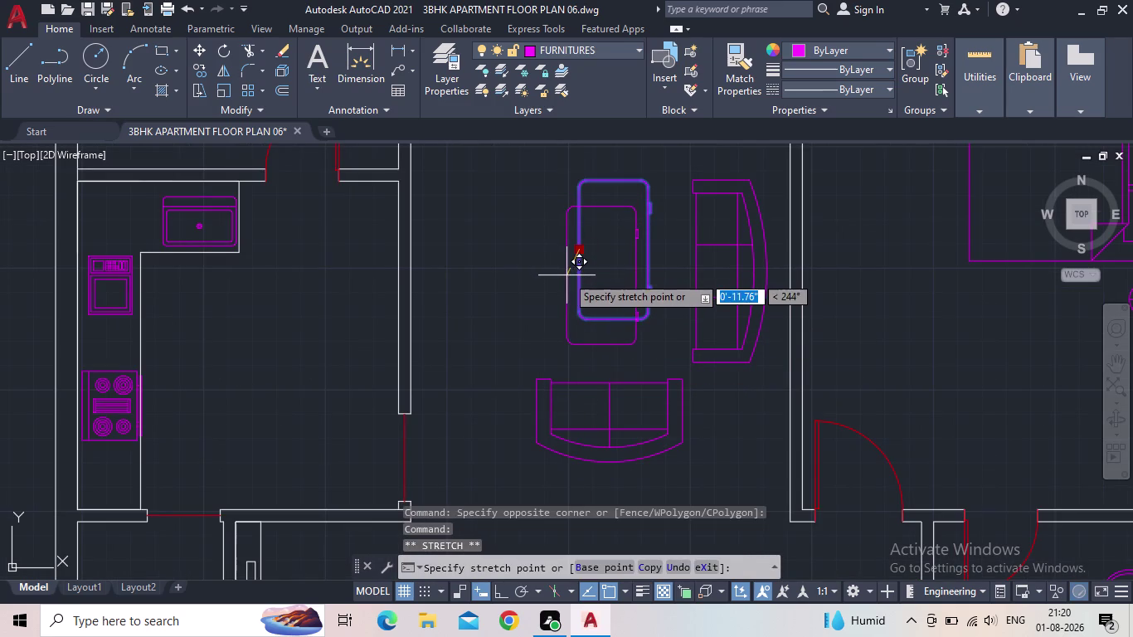
click(571, 272)
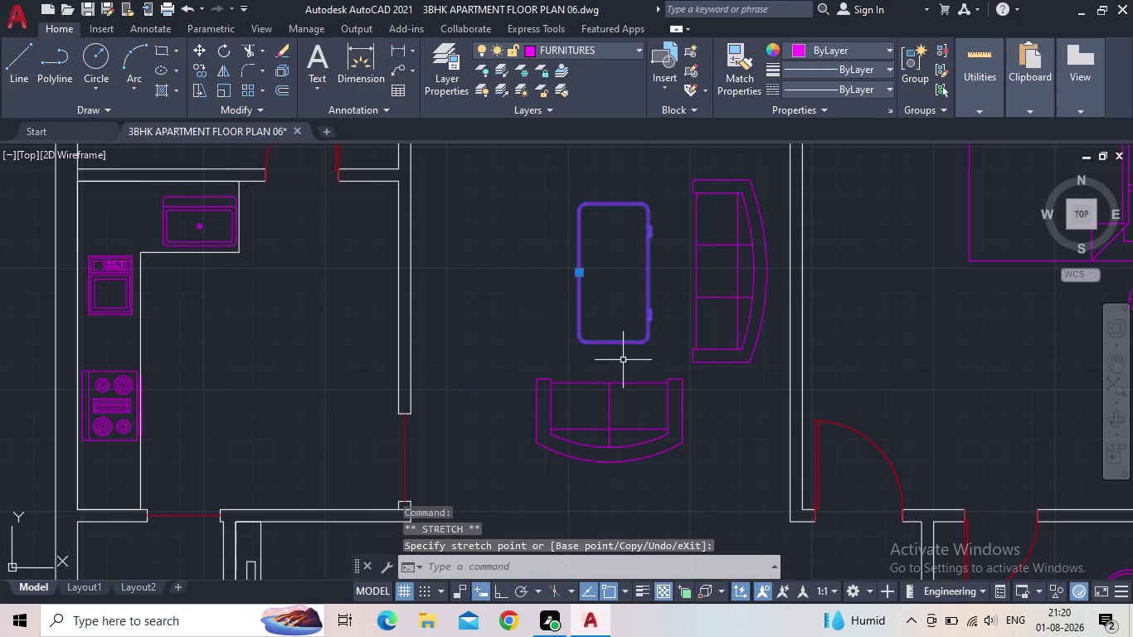
key(Escape)
middle_drag(627, 352, 612, 328)
scroll(down, 3)
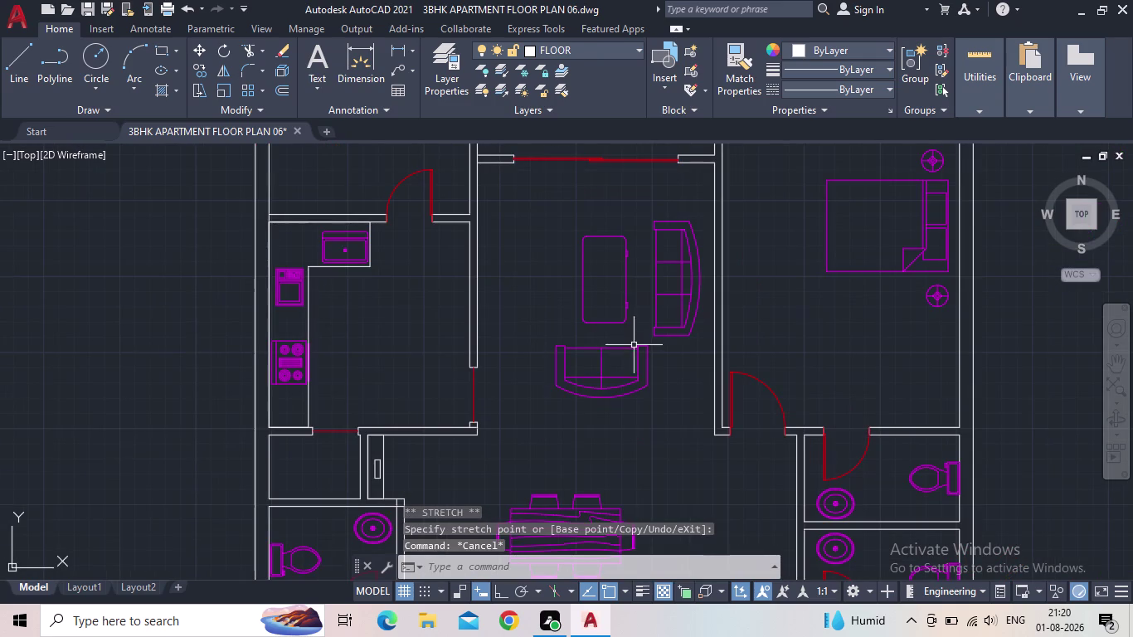
scroll(down, 3)
click(90, 9)
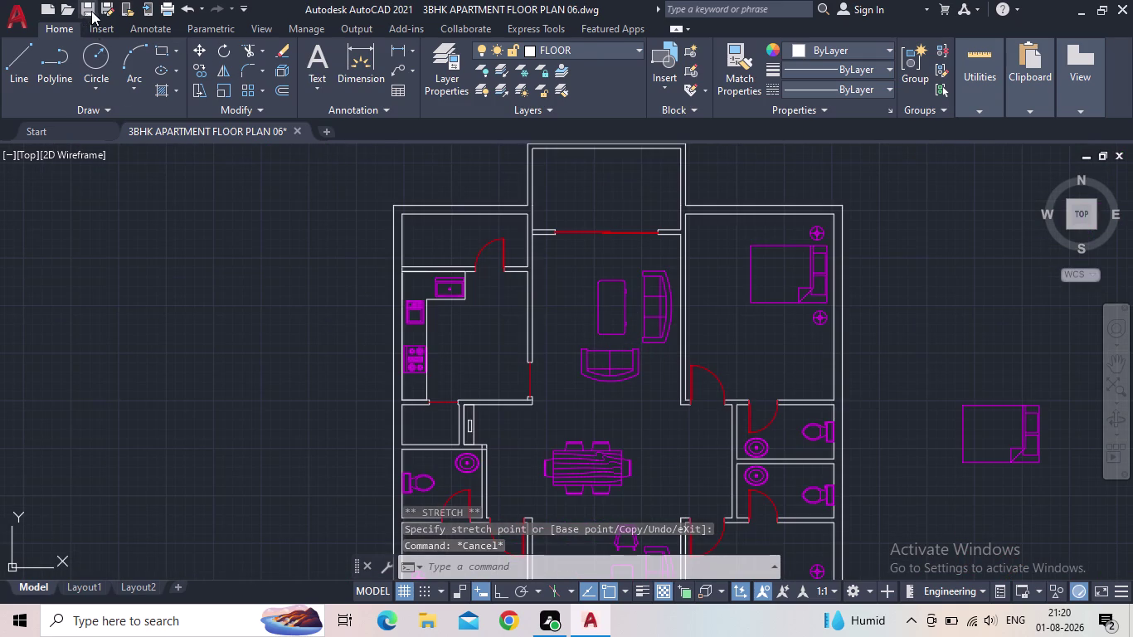
Save the drawing and zoom in on the central dining hall.
middle_drag(642, 387, 587, 376)
scroll(down, 3)
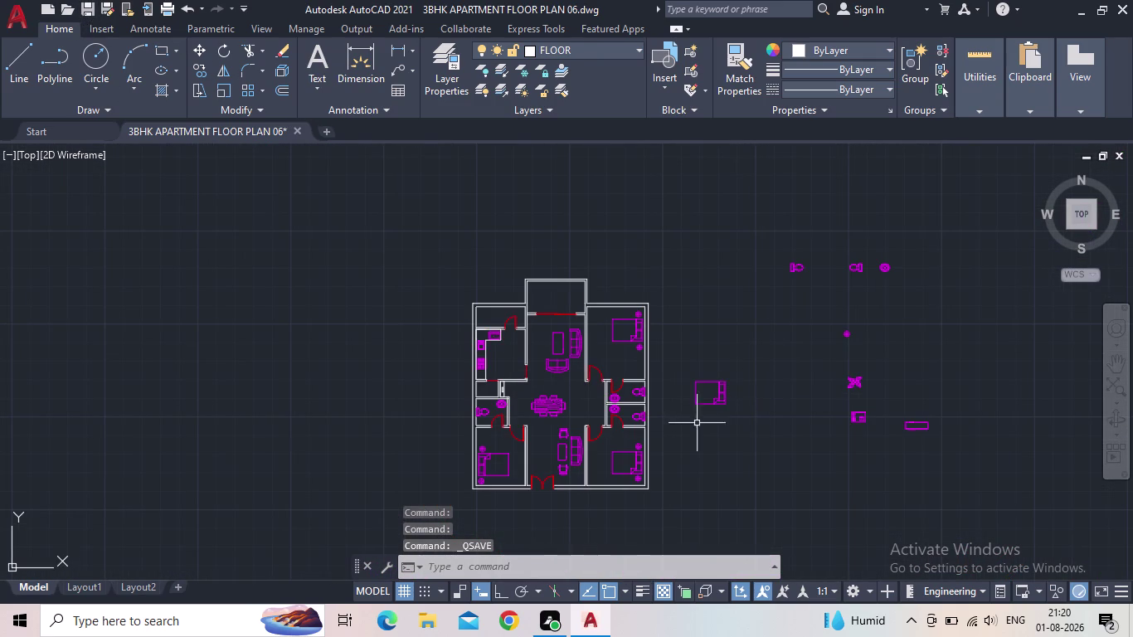
scroll(up, 3)
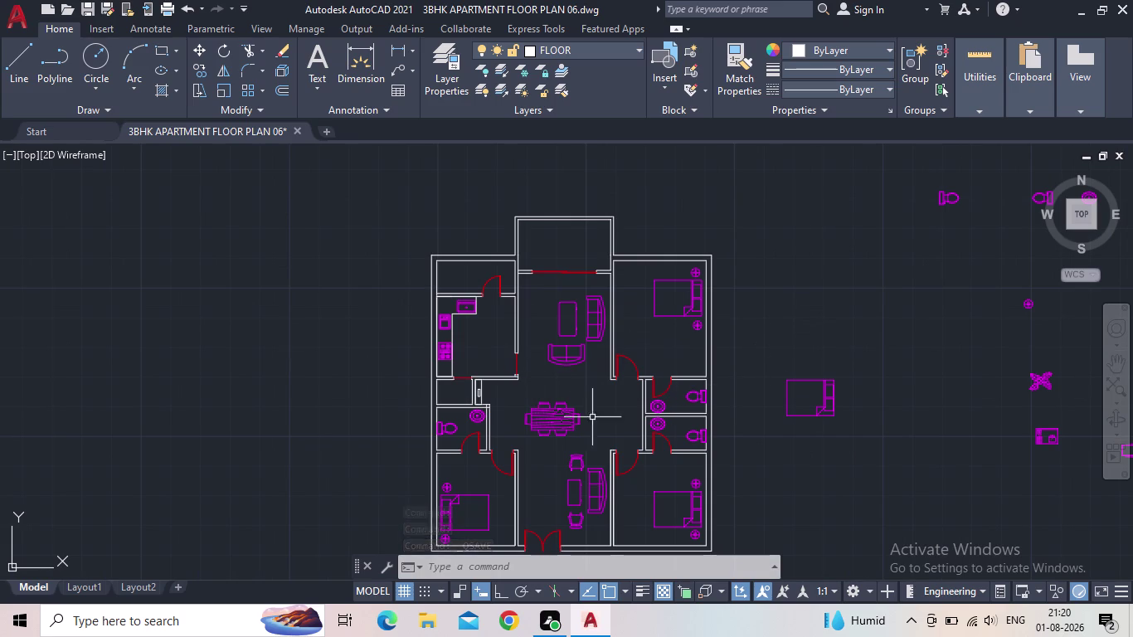
scroll(up, 3)
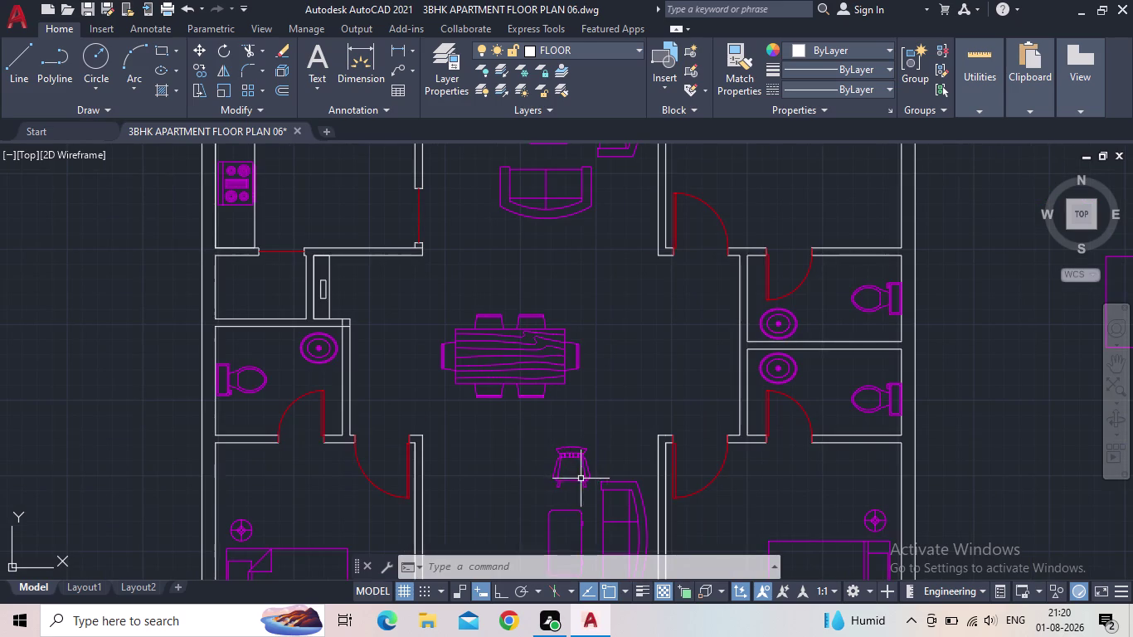
Copy the armchair in the top room to a spot on its right.
middle_drag(587, 468, 571, 252)
key(c)
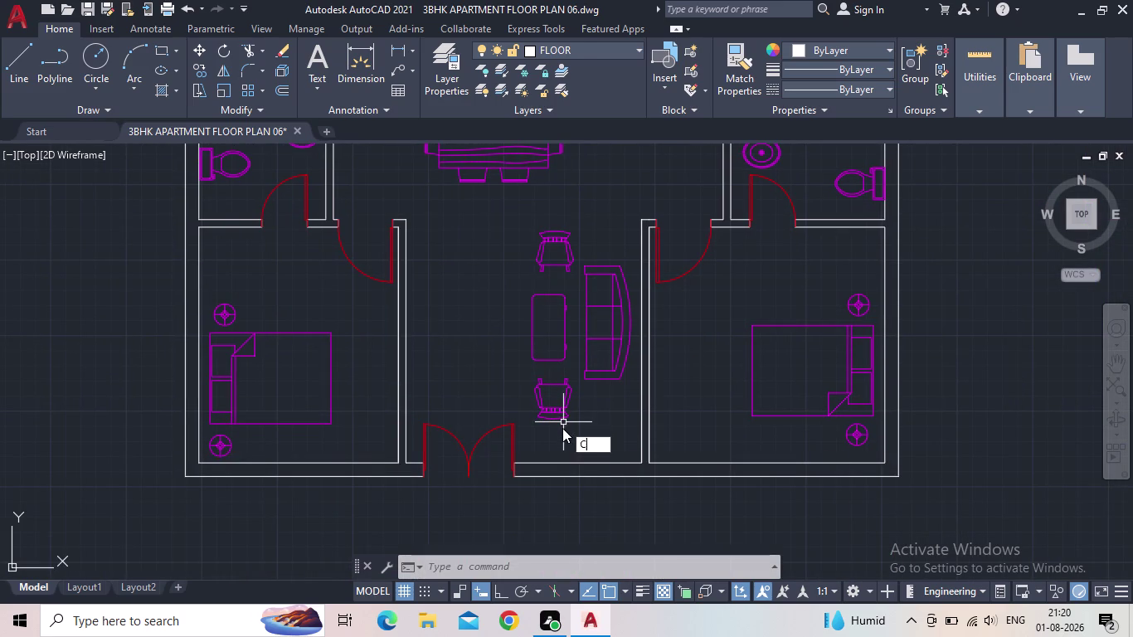
key(o)
key(Return)
click(559, 419)
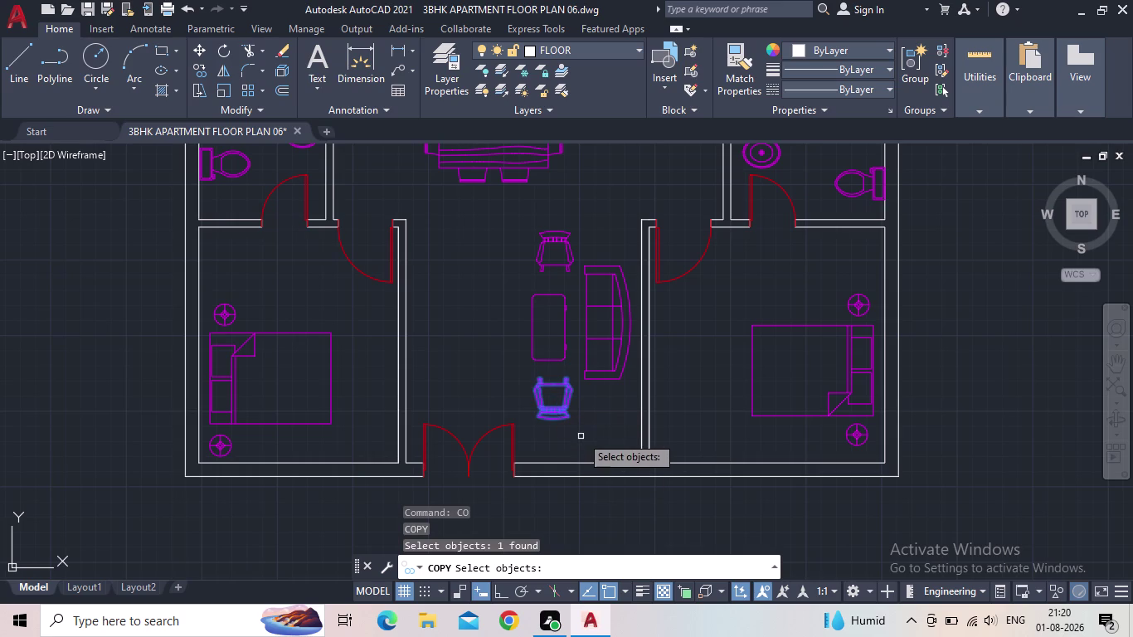
key(space)
click(550, 382)
middle_drag(490, 249, 573, 388)
scroll(down, 3)
scroll(up, 3)
scroll(up, 3)
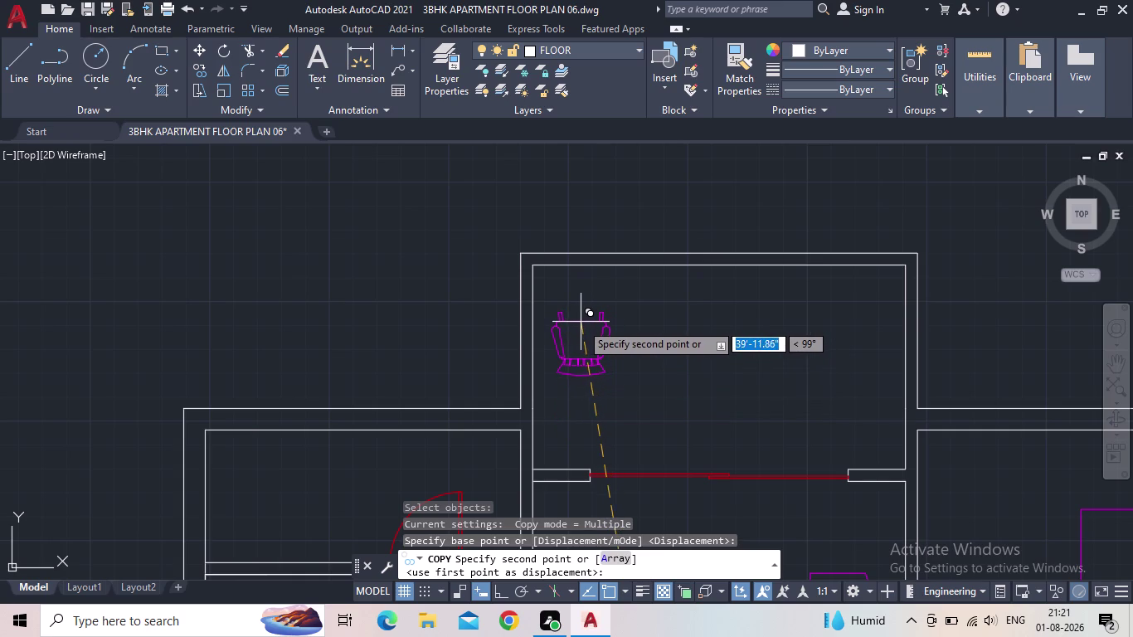
click(582, 338)
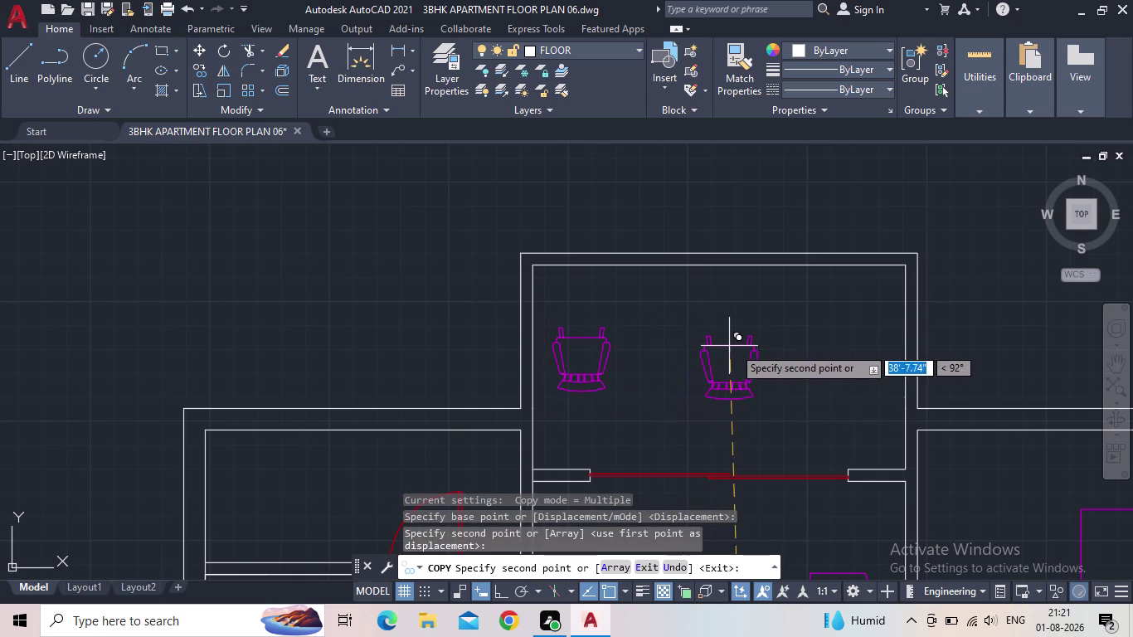
click(734, 347)
key(Escape)
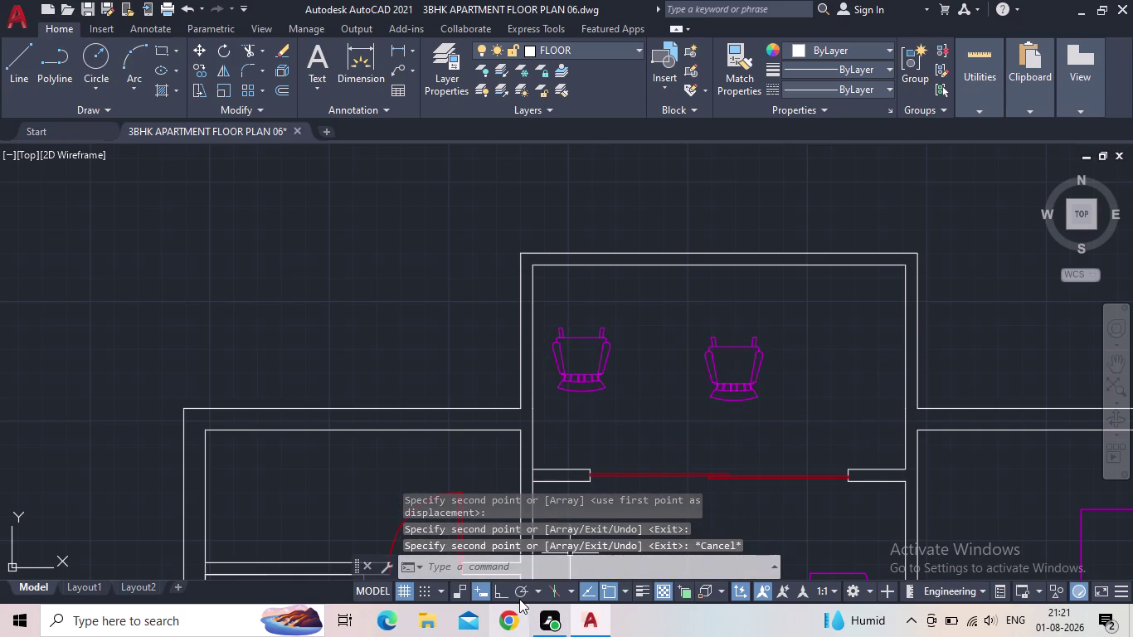
Rotate the left armchair 90° so it turns sideways.
click(506, 595)
drag(599, 415, 590, 411)
click(559, 381)
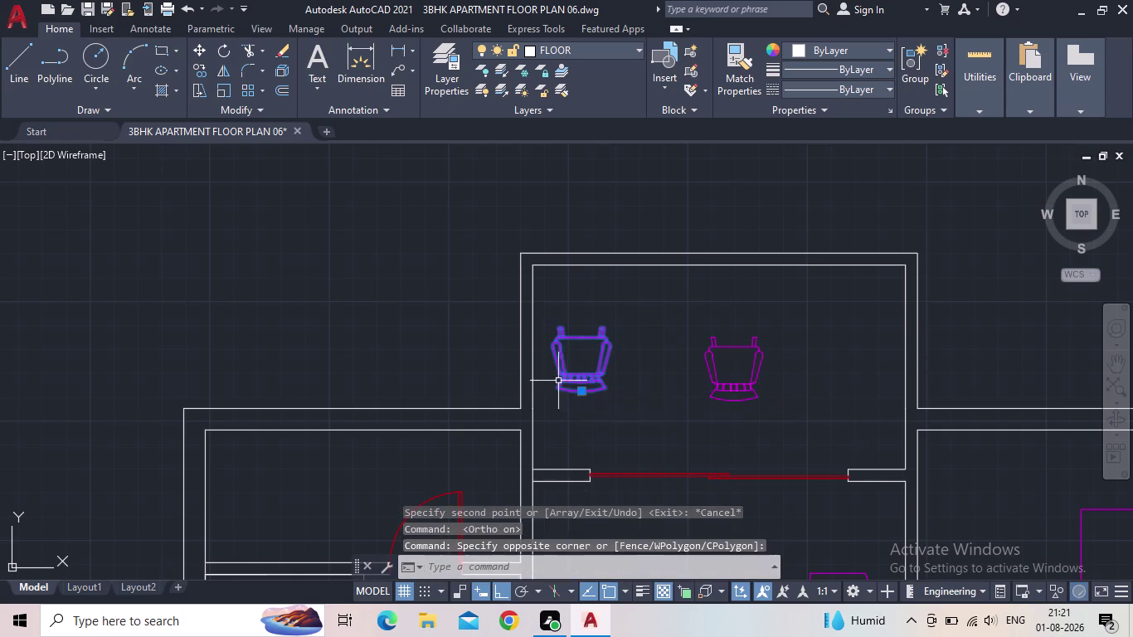
key(r)
key(o)
key(Return)
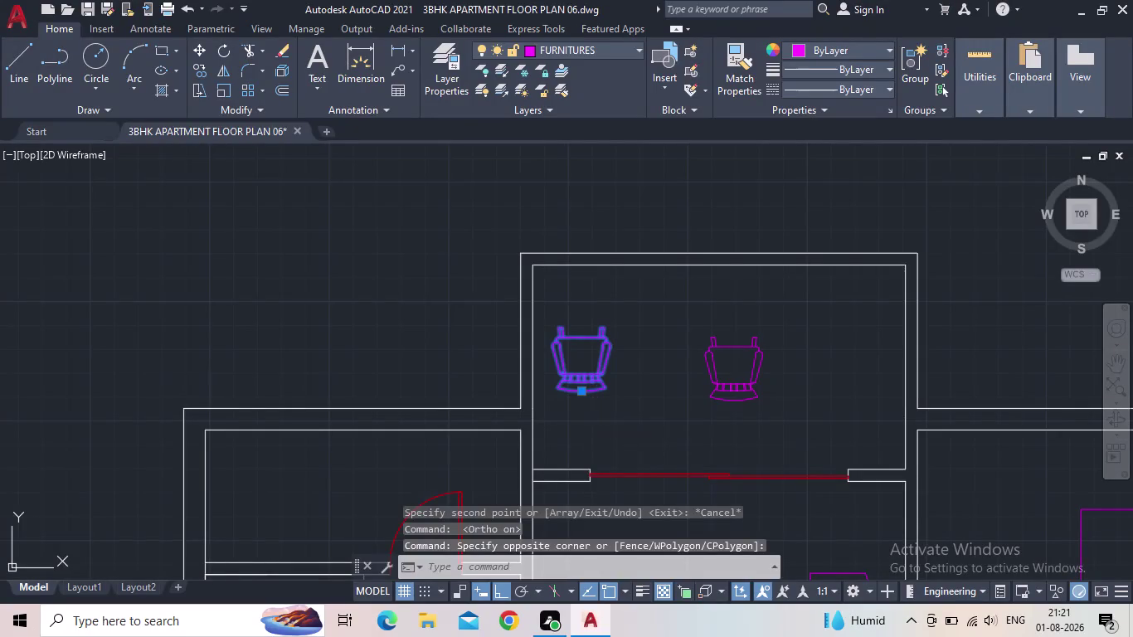
scroll(up, 3)
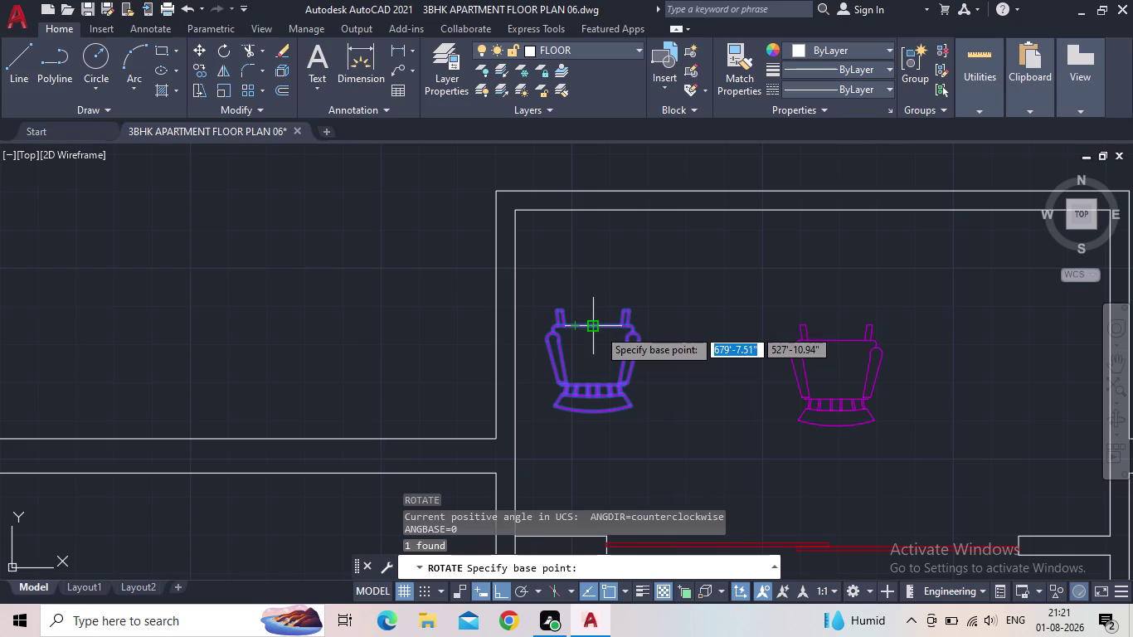
click(595, 328)
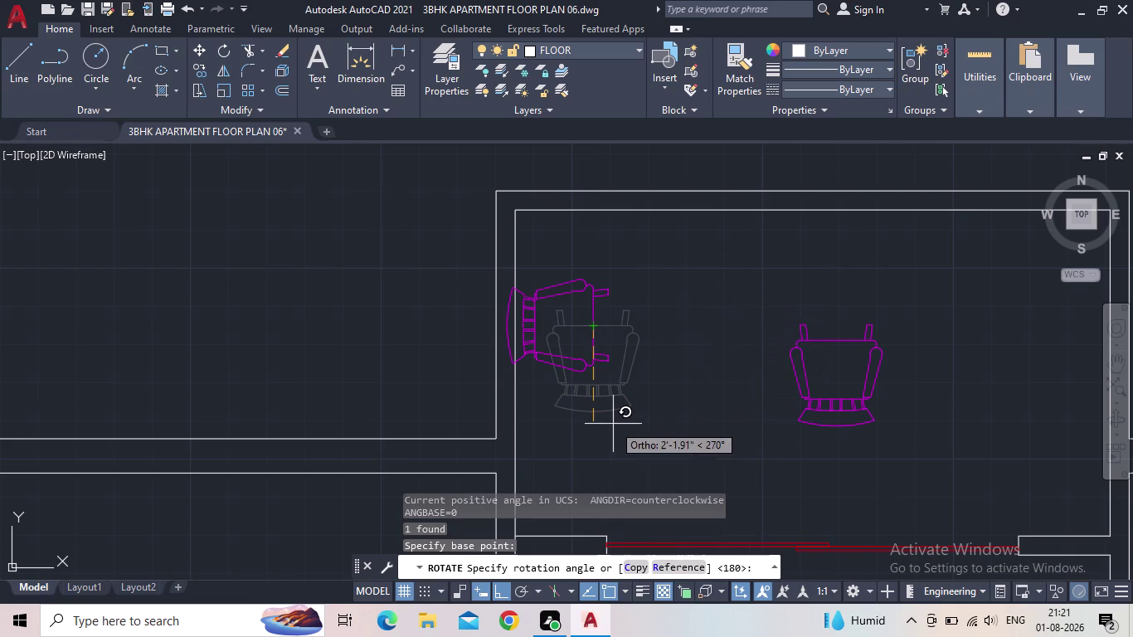
click(613, 420)
Rotate the right armchair 270° to face the left one.
click(801, 388)
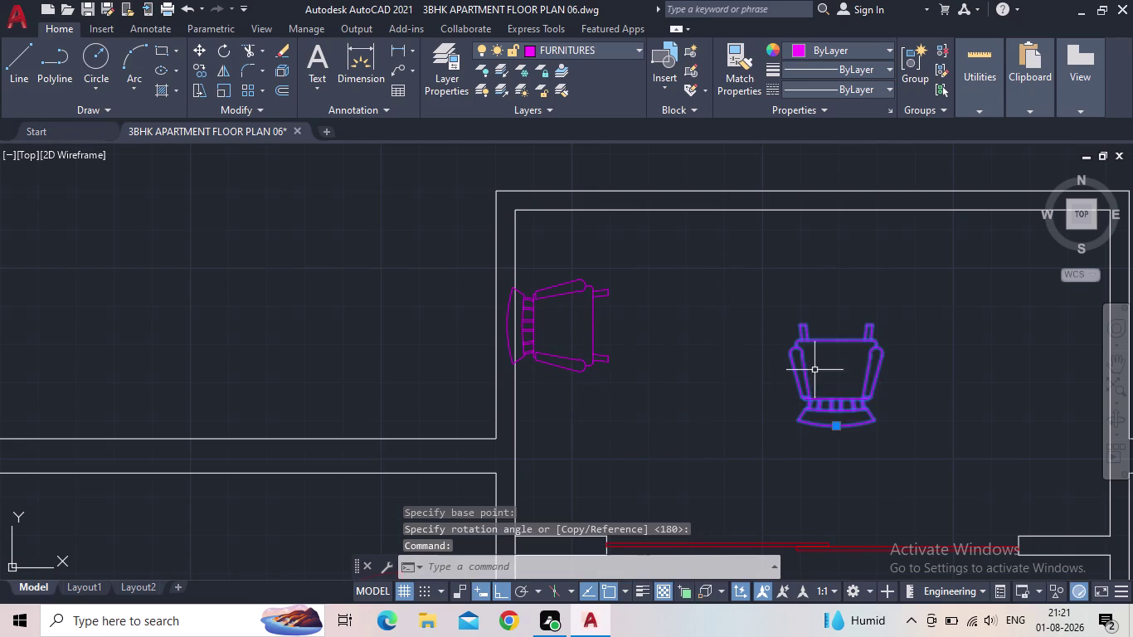
key(r)
key(o)
key(Return)
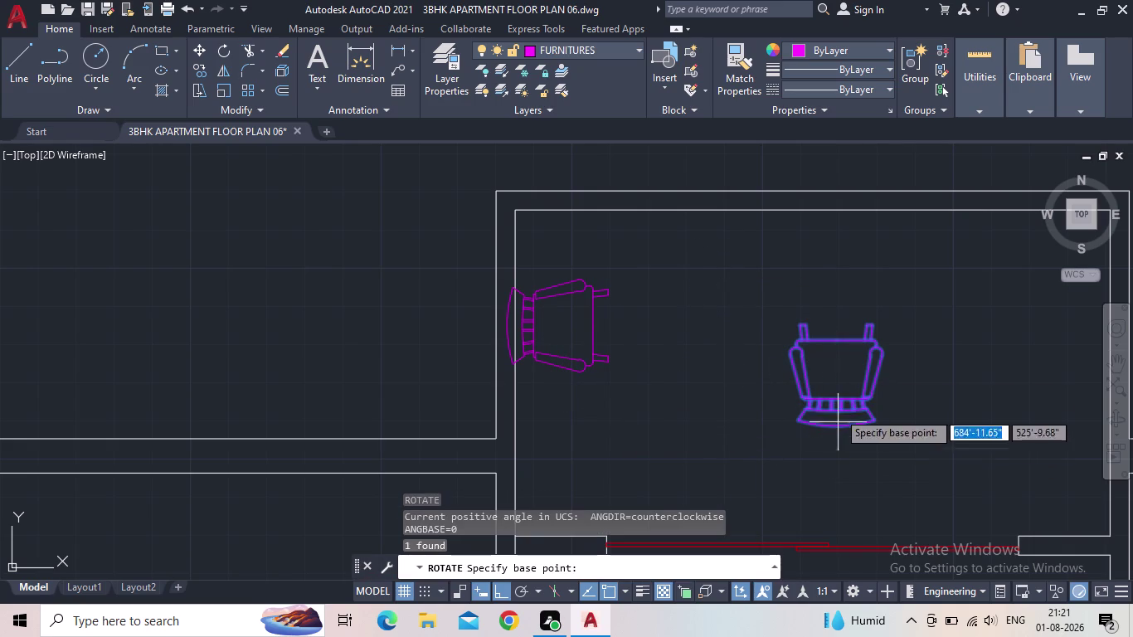
click(837, 336)
click(865, 255)
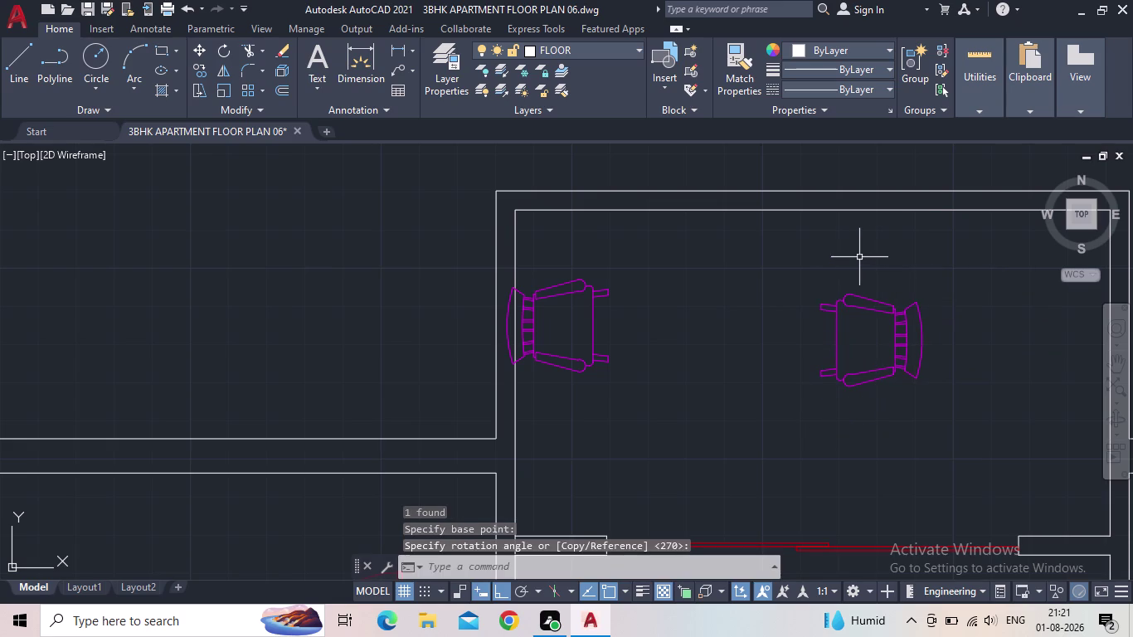
scroll(down, 3)
scroll(down, 3)
middle_drag(713, 400, 676, 316)
click(691, 431)
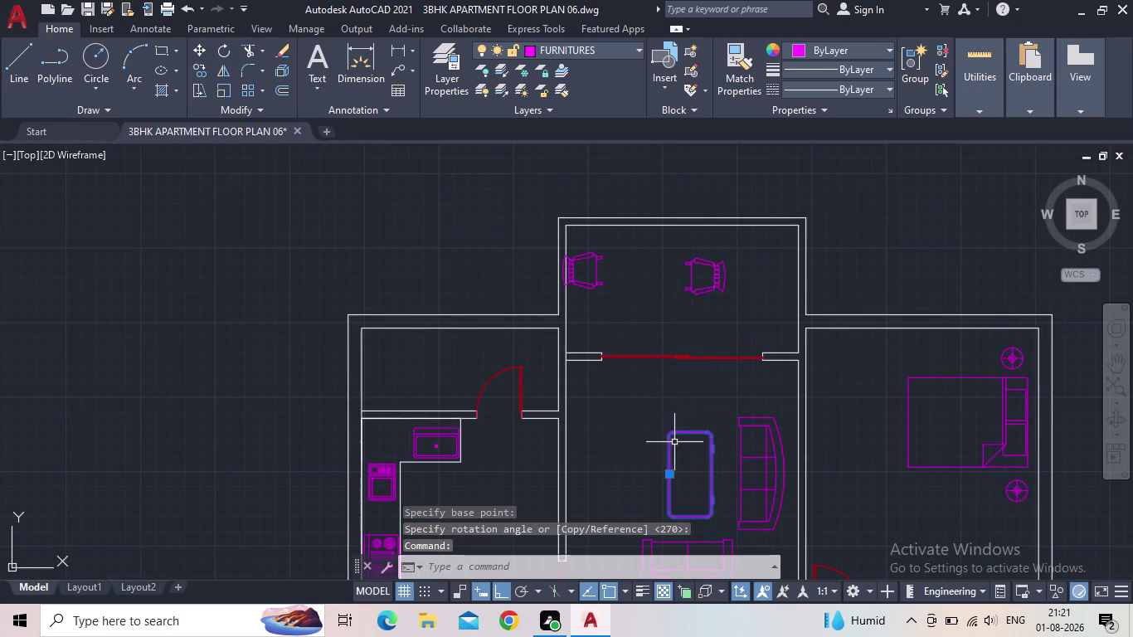
Copy the living-room centre table up between the two armchairs.
key(c)
key(o)
key(Return)
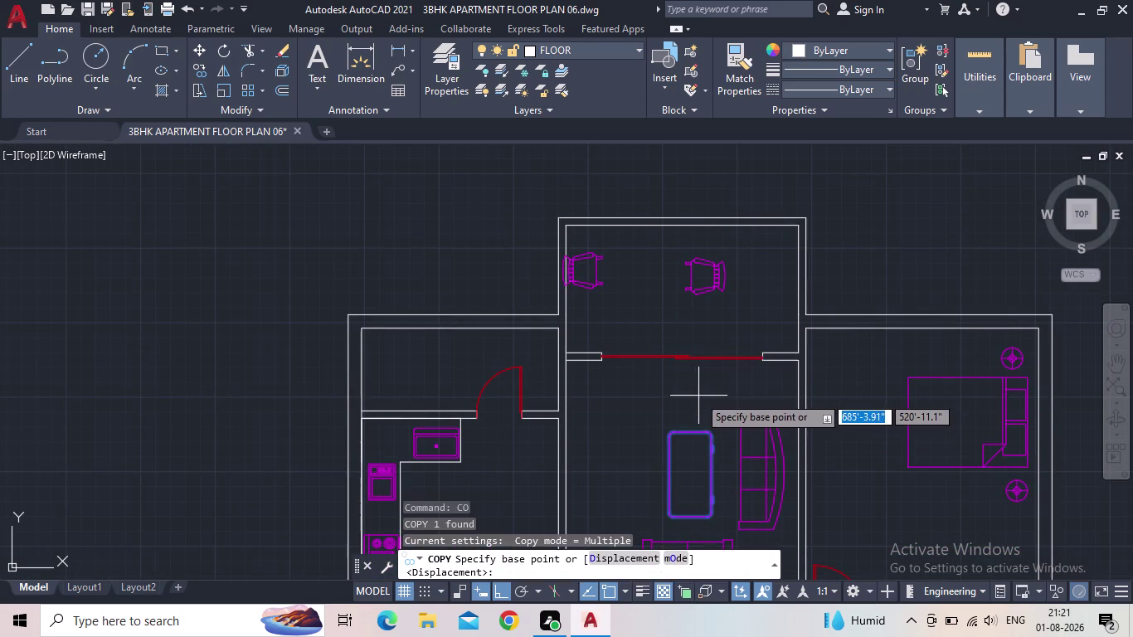
click(713, 470)
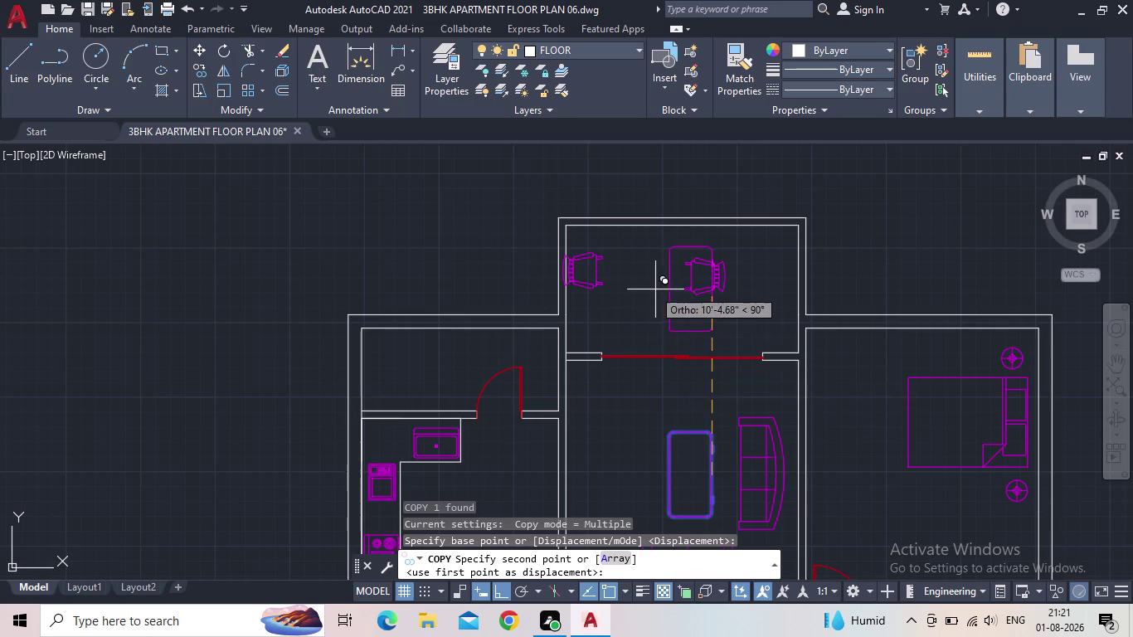
click(502, 590)
scroll(up, 3)
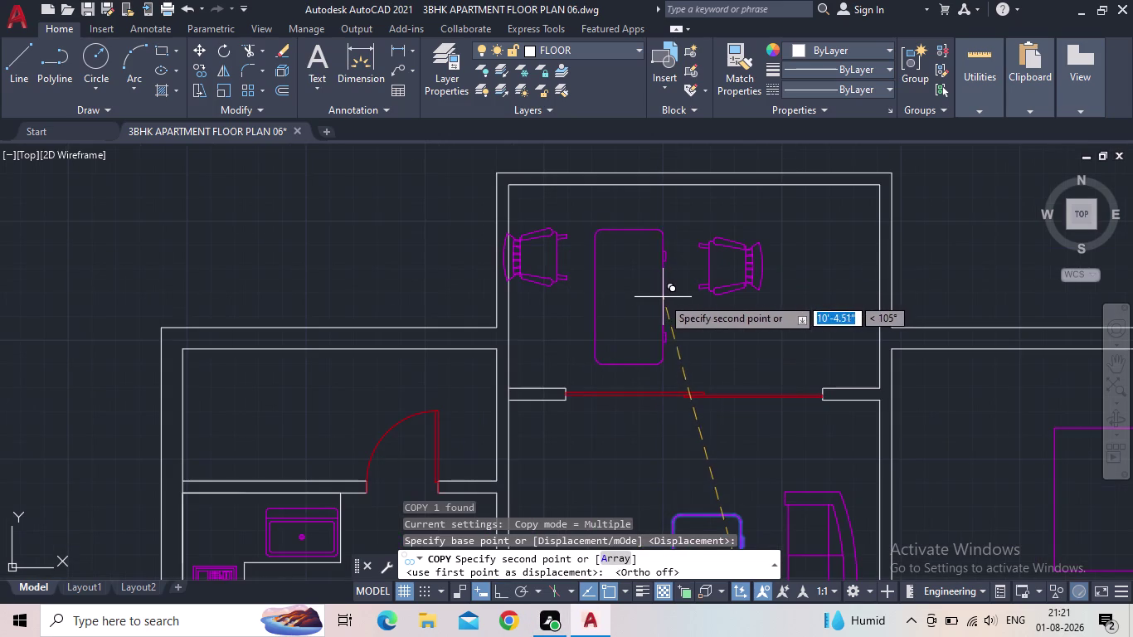
click(661, 289)
key(Escape)
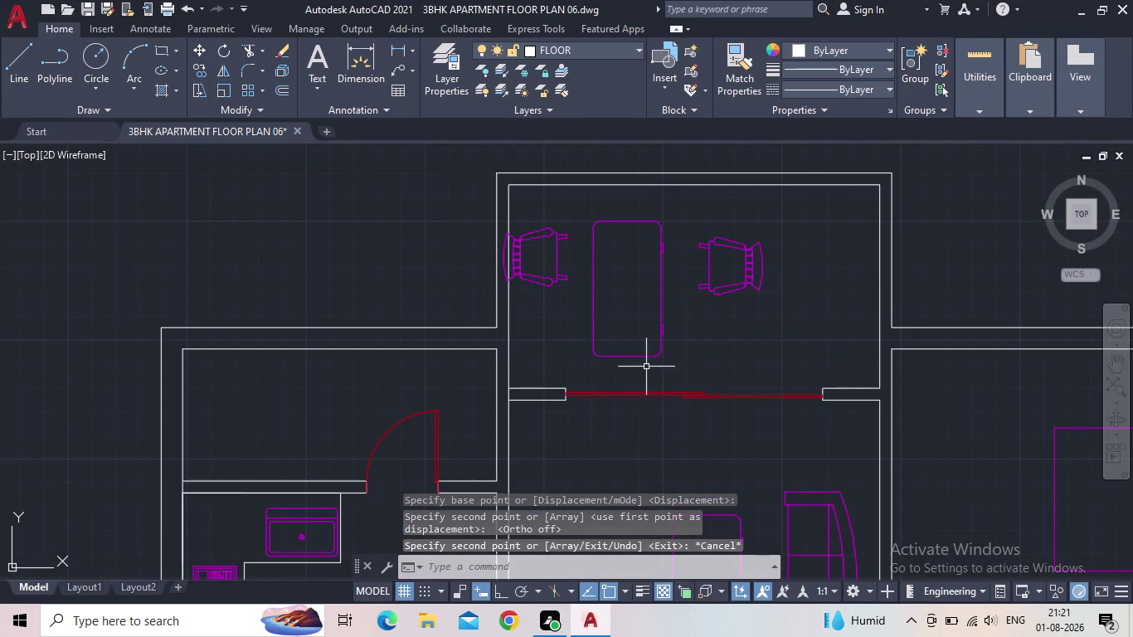
Scale the copied table down from its corner base point to fit.
drag(659, 372, 652, 354)
click(643, 349)
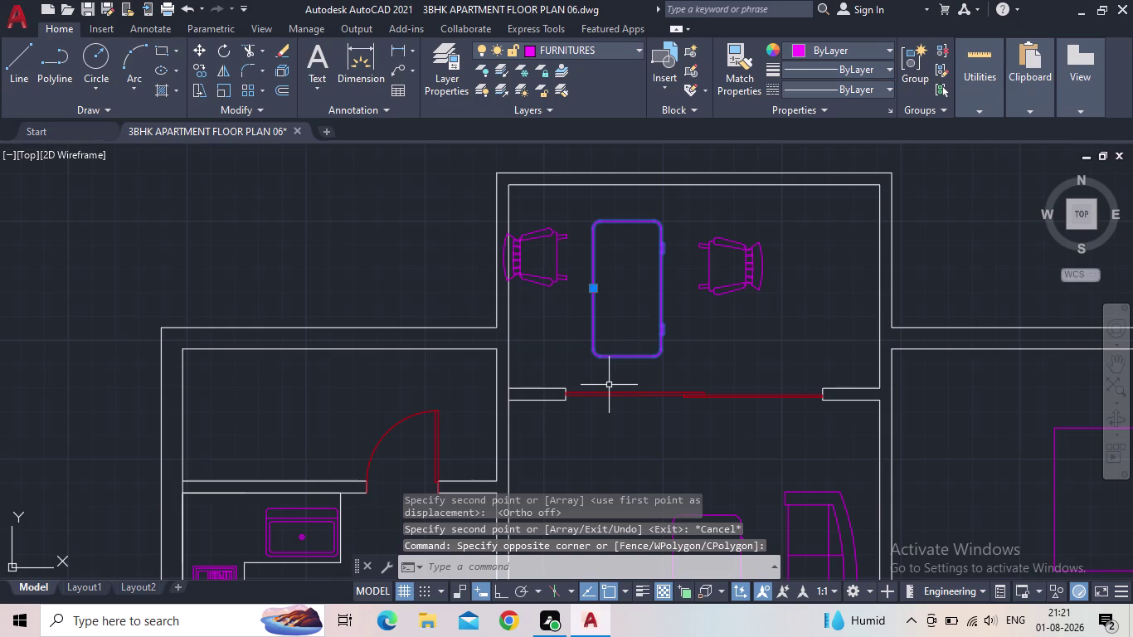
key(s)
key(c)
key(space)
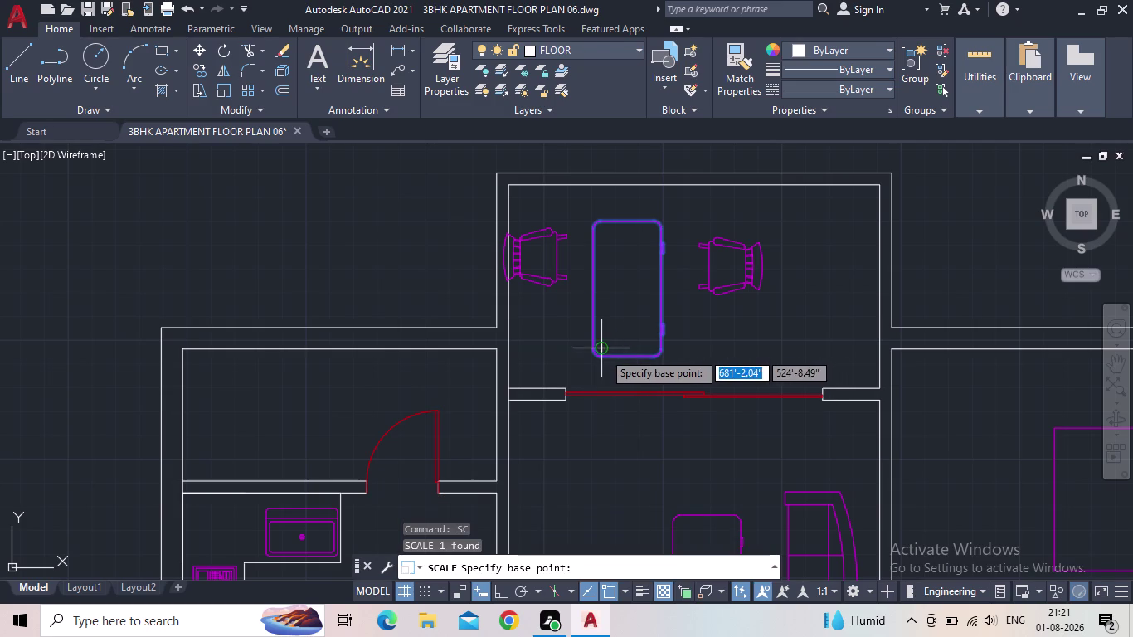
click(596, 360)
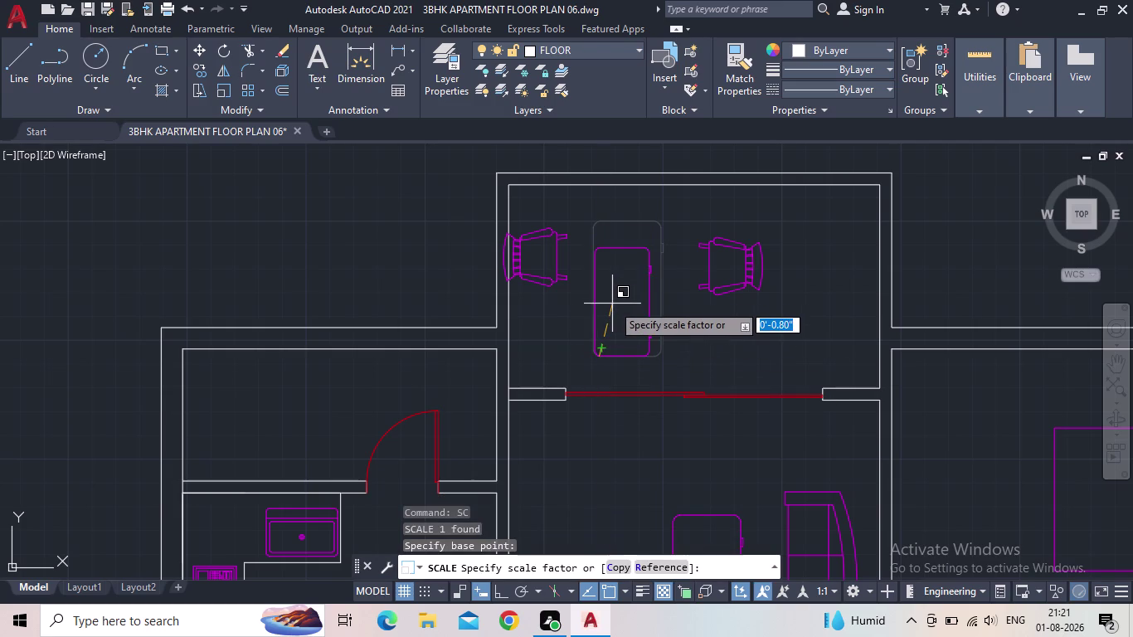
click(613, 306)
click(594, 316)
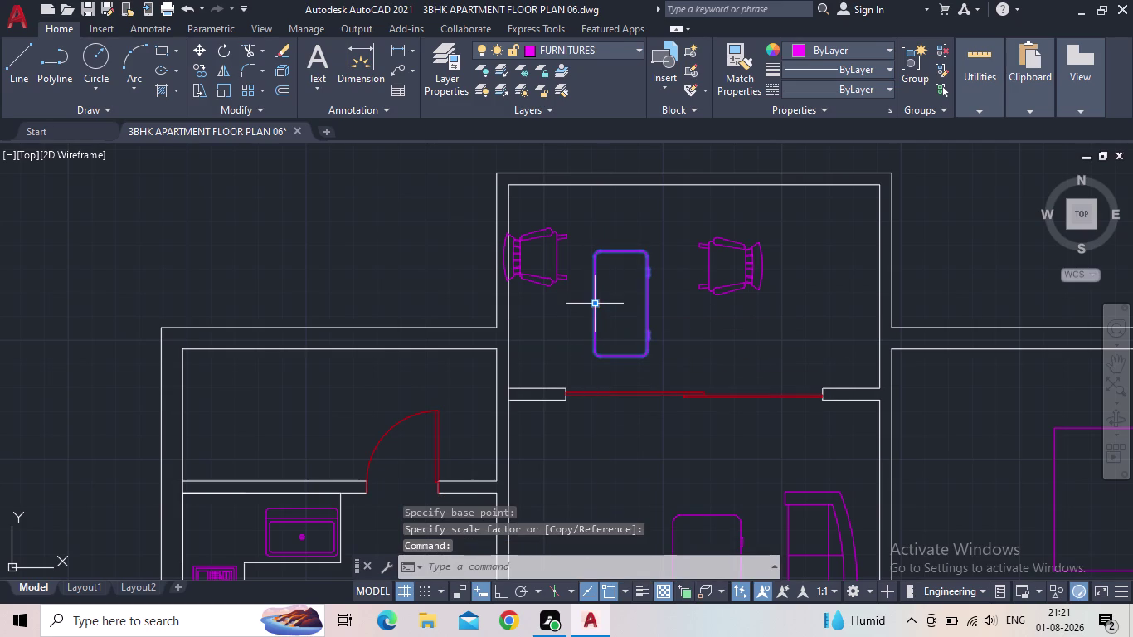
click(594, 303)
click(598, 276)
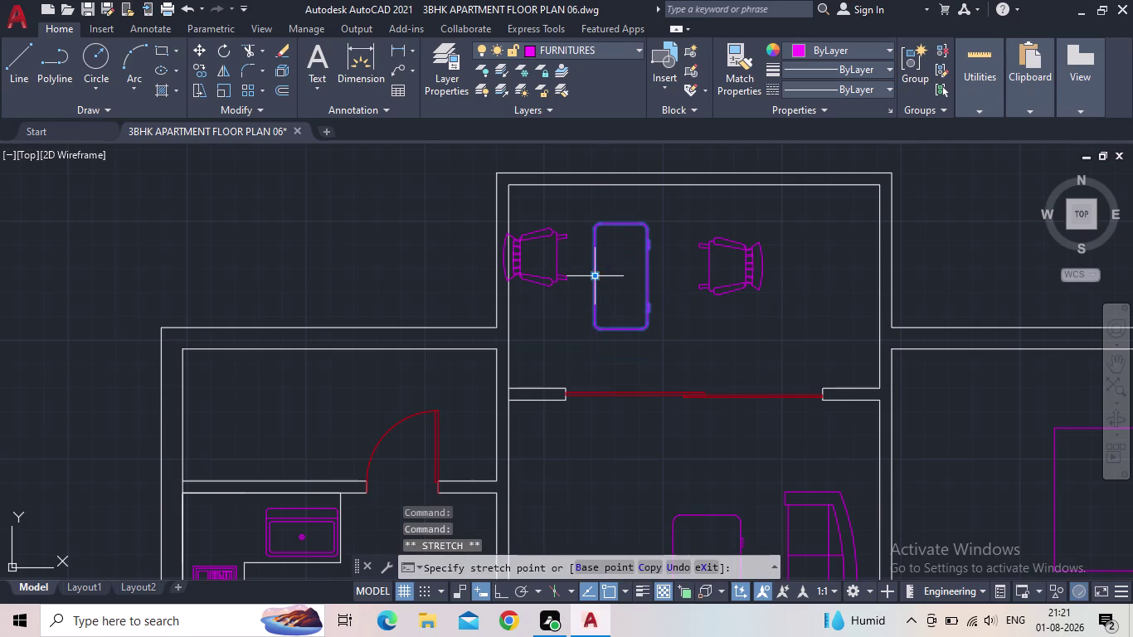
Move the left armchair closer to the new table.
click(560, 278)
scroll(up, 3)
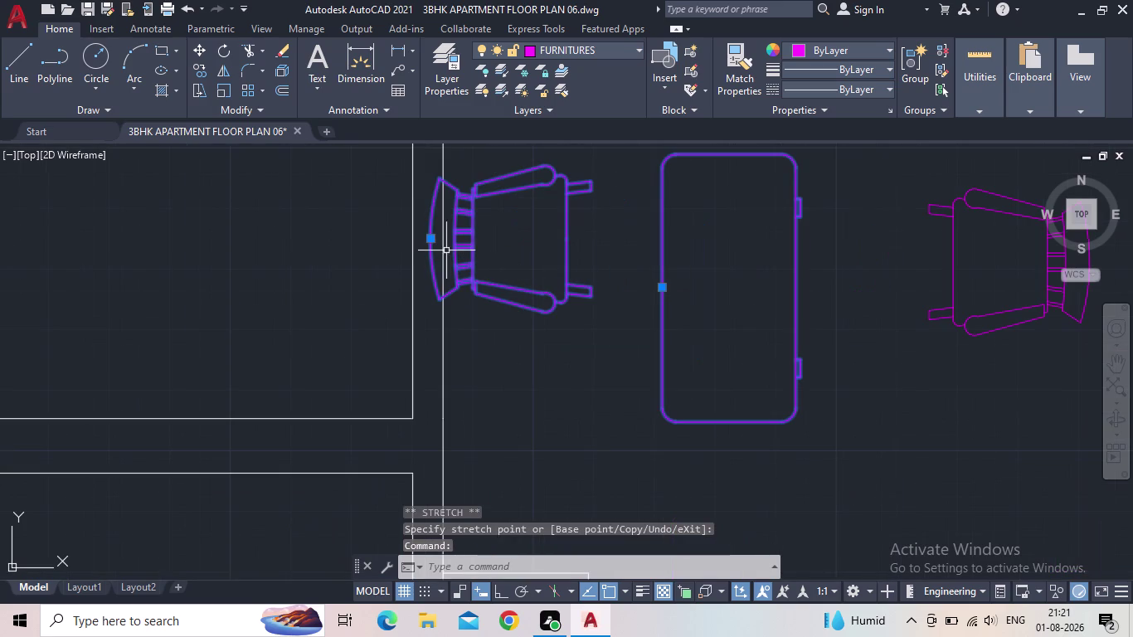
click(432, 242)
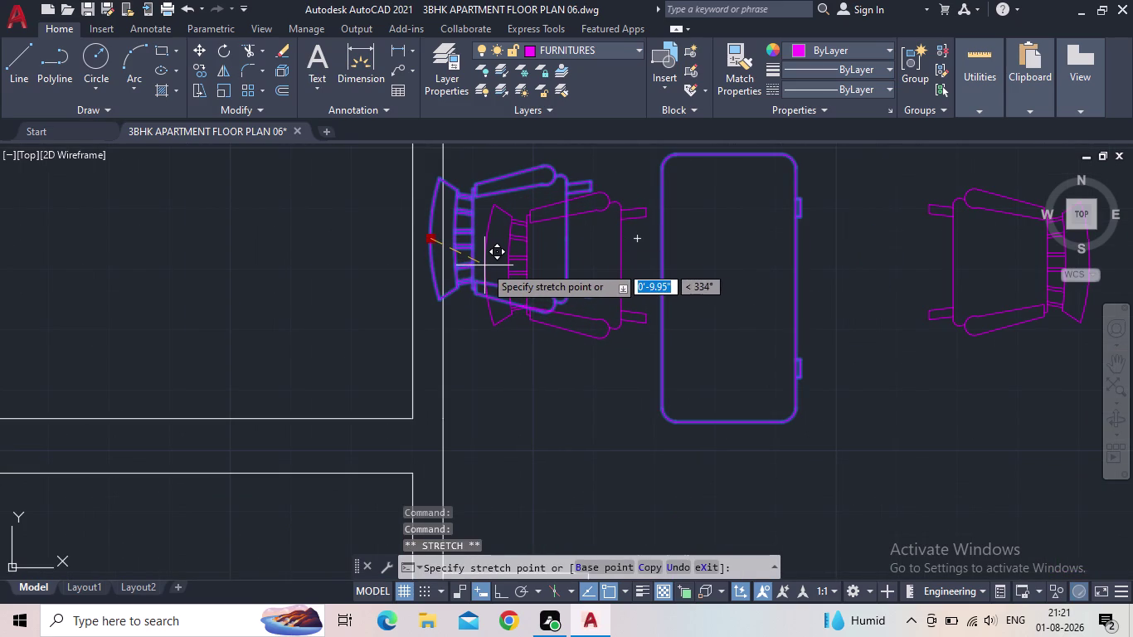
click(478, 266)
Move the right armchair next to the table.
click(950, 251)
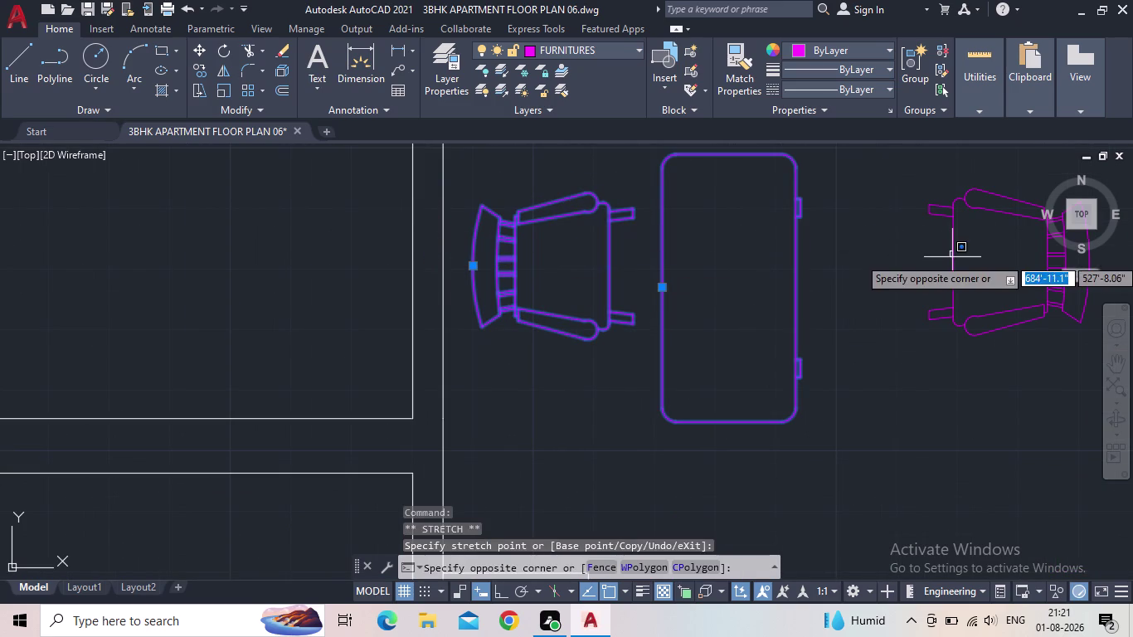
click(953, 260)
click(954, 268)
middle_drag(893, 287, 811, 305)
scroll(down, 3)
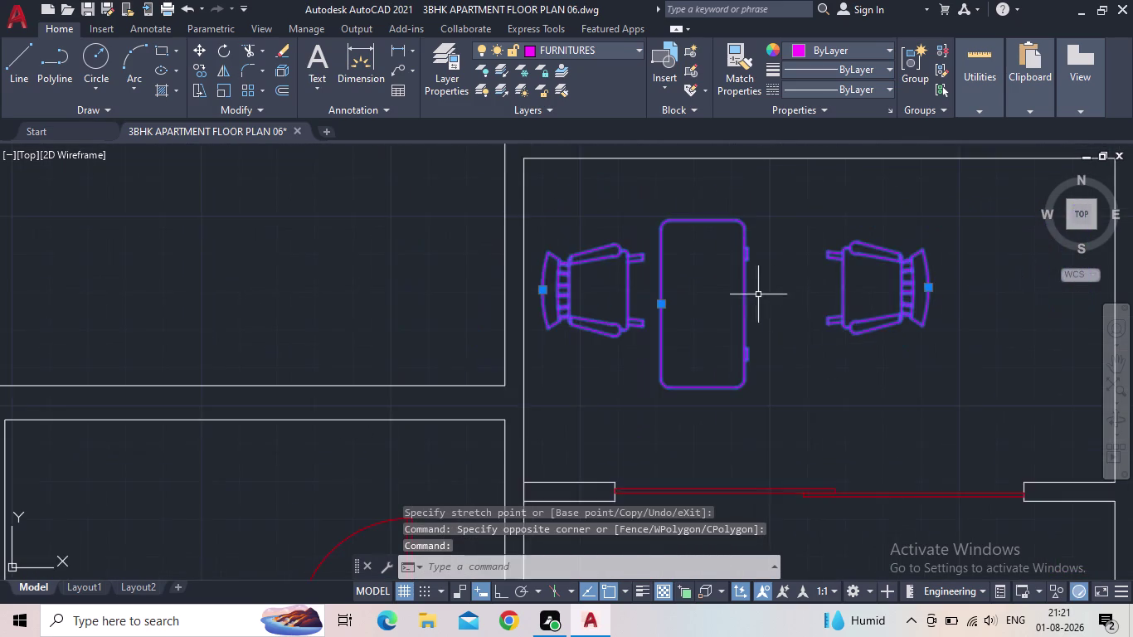
scroll(down, 3)
click(869, 291)
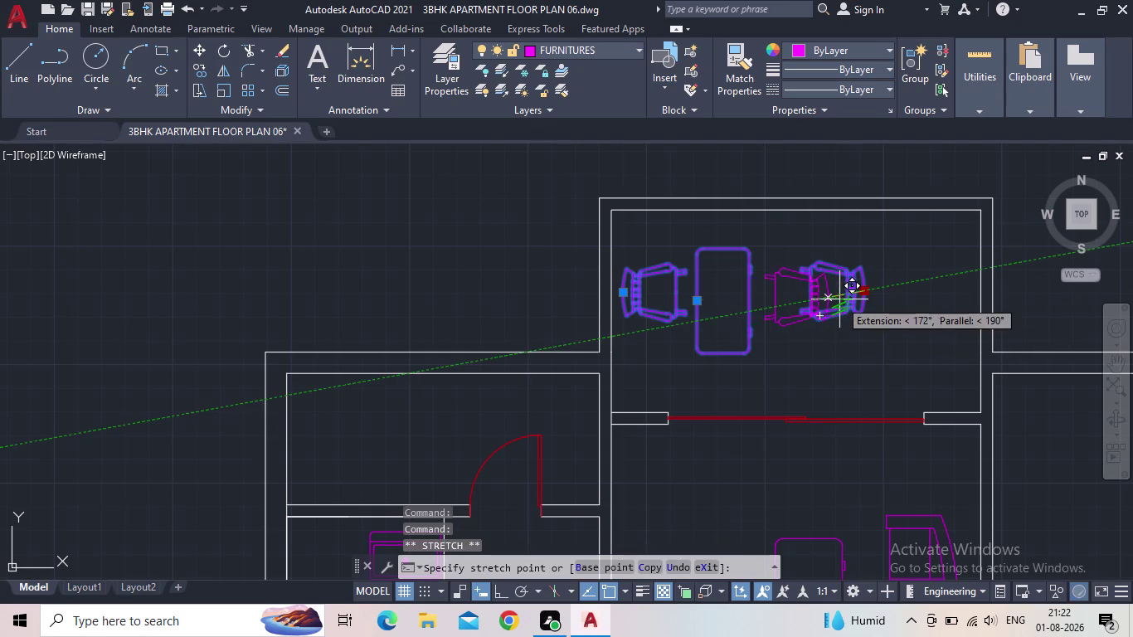
click(840, 300)
drag(849, 300, 841, 300)
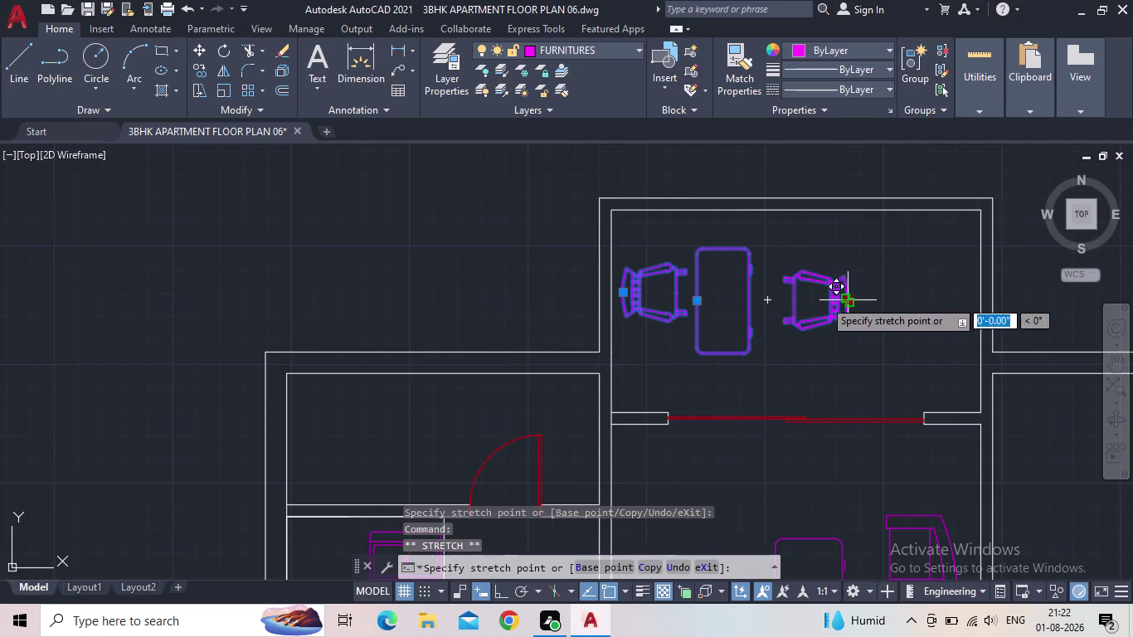
click(827, 303)
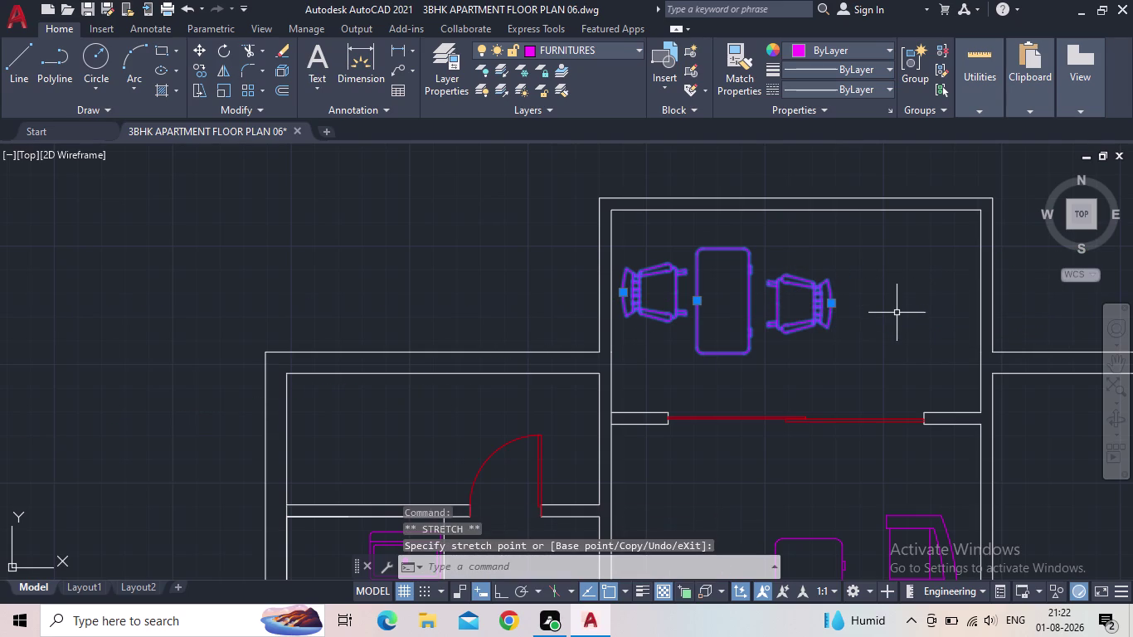
key(Escape)
Fine-tune the left armchair's position beside the table.
middle_drag(870, 315, 834, 311)
scroll(down, 3)
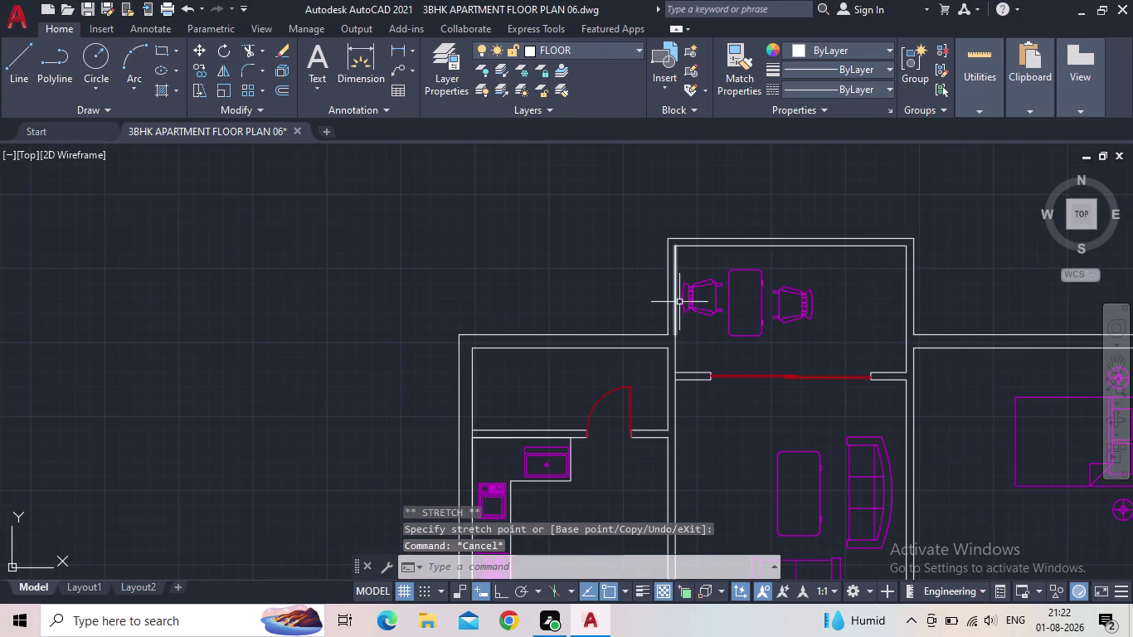
click(694, 305)
scroll(up, 3)
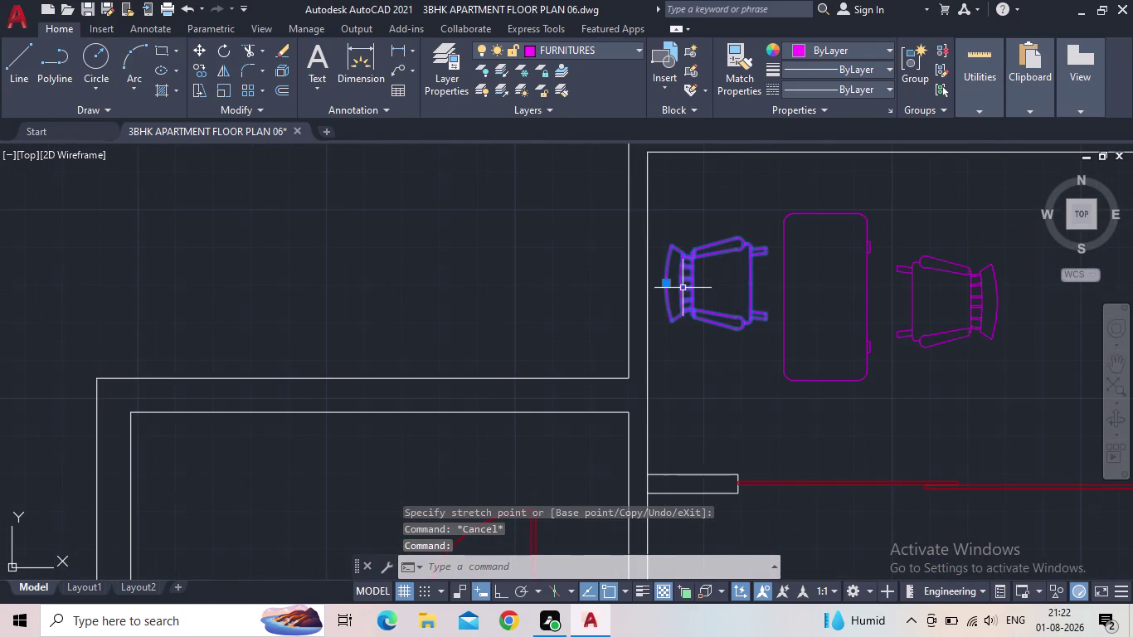
click(669, 283)
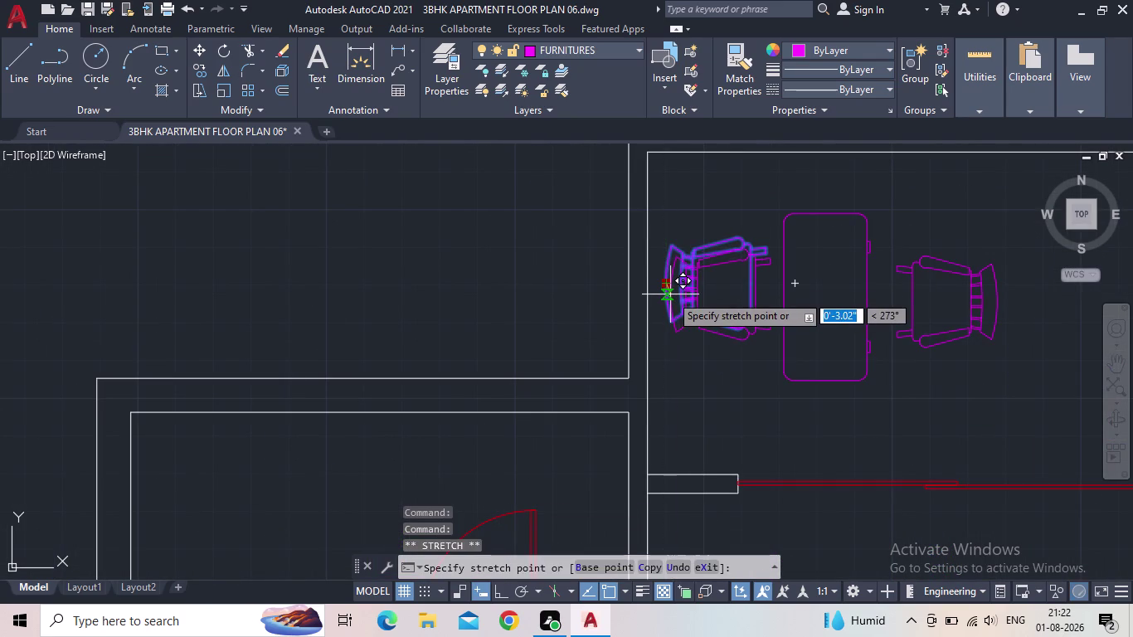
click(671, 295)
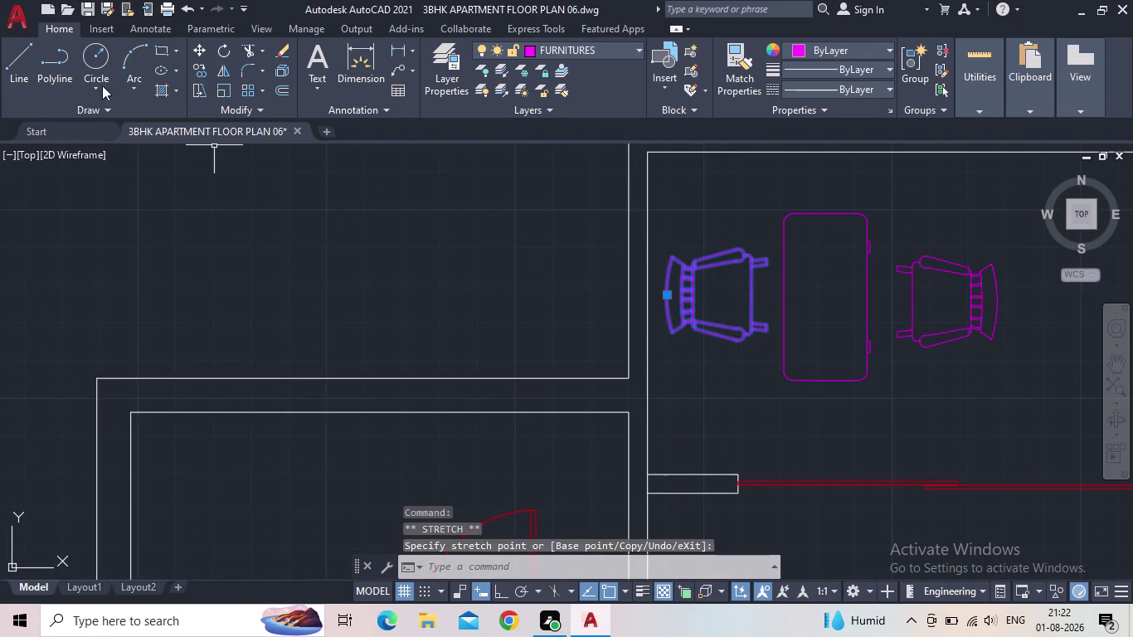
Save the drawing and zoom out to show the plan and spare plant blocks.
click(88, 10)
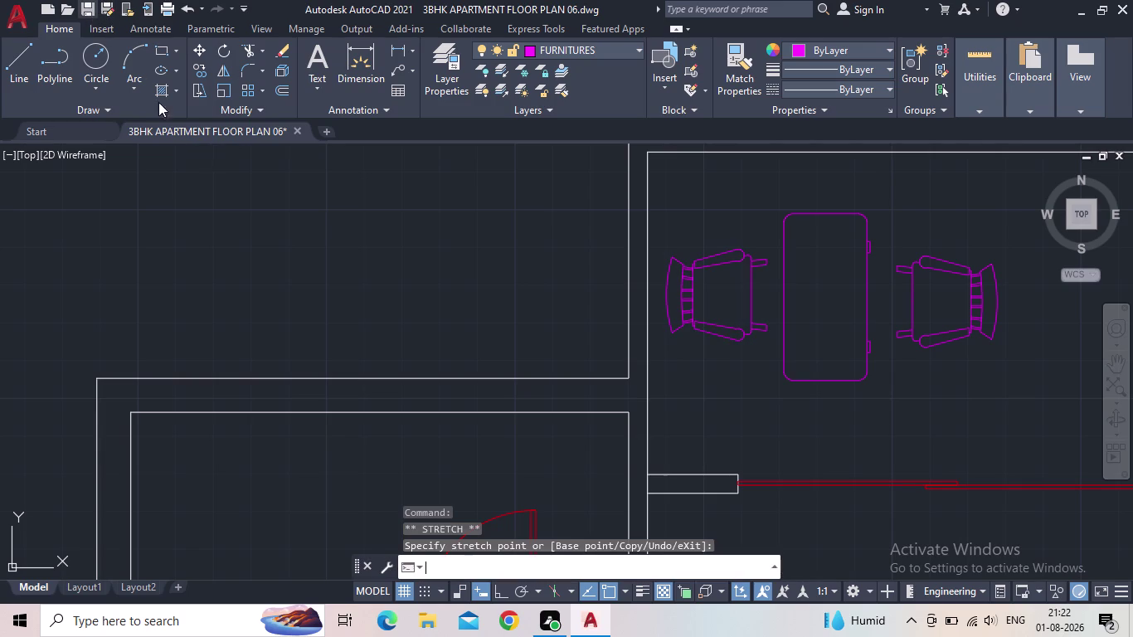
scroll(down, 3)
middle_drag(521, 326, 376, 290)
scroll(down, 3)
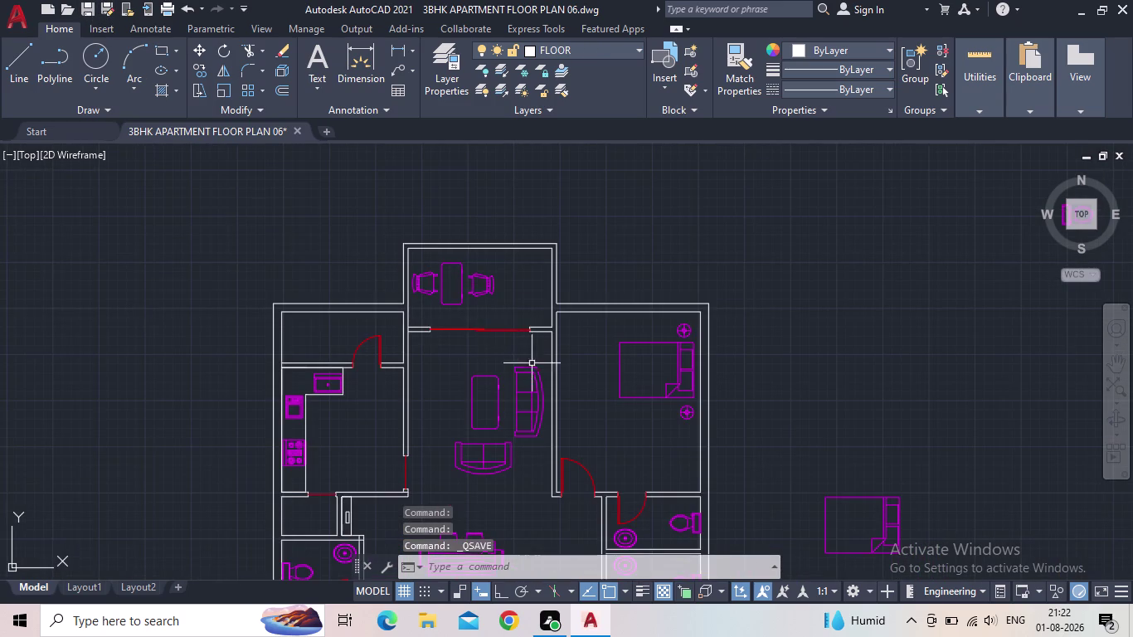
middle_drag(532, 364, 525, 301)
scroll(up, 3)
scroll(down, 3)
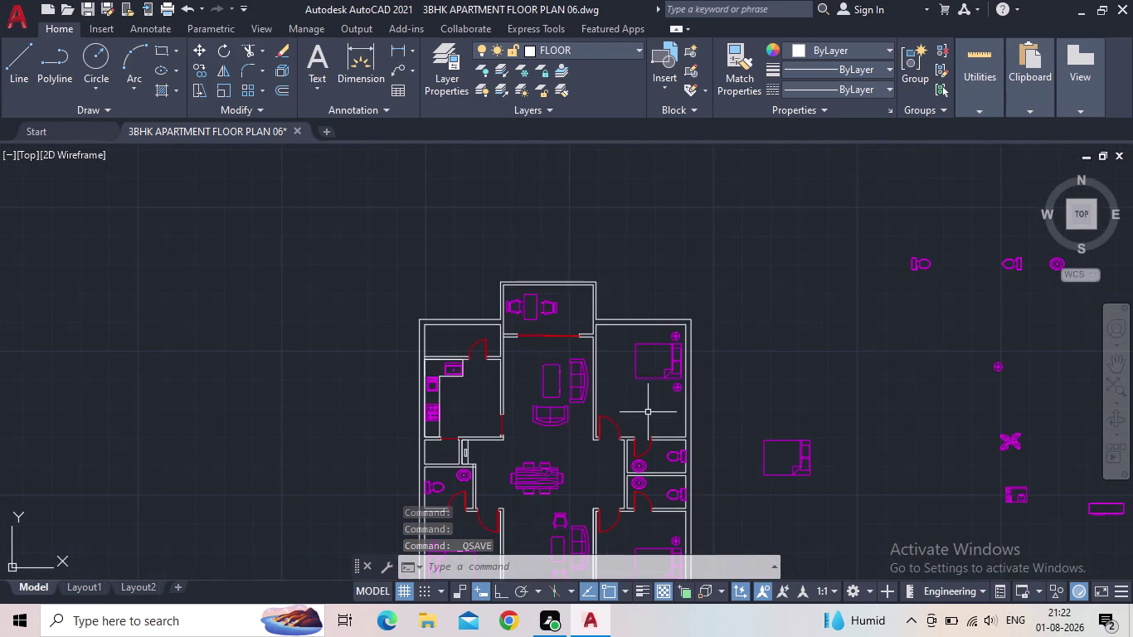
middle_drag(958, 260, 764, 321)
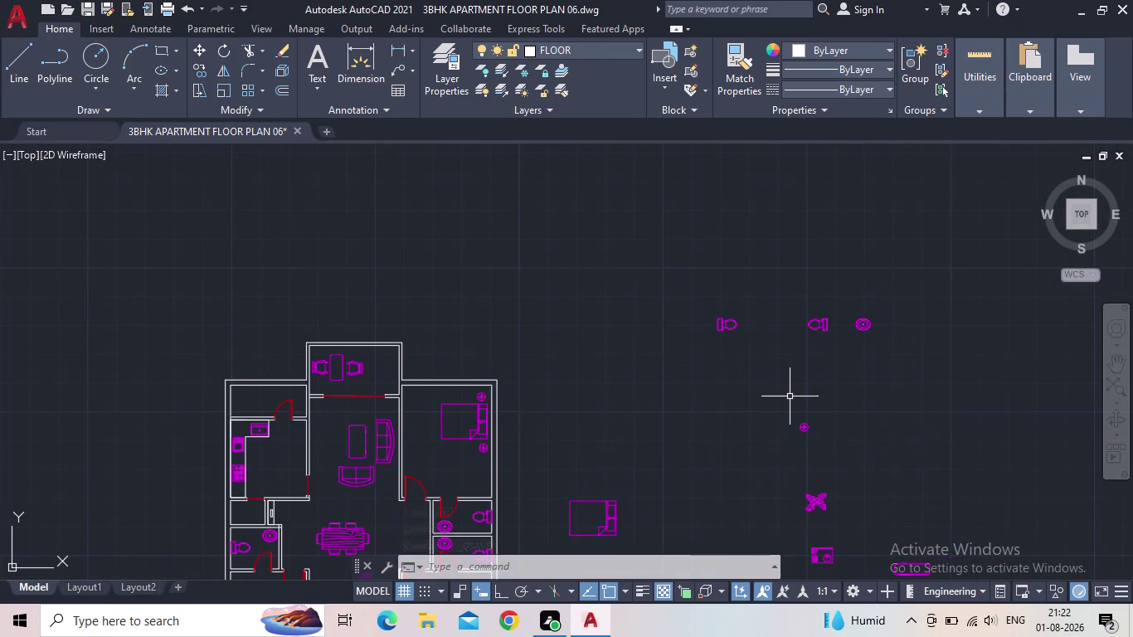
Start a CO copy of the plant block using its centre as base point.
key(c)
key(o)
key(Return)
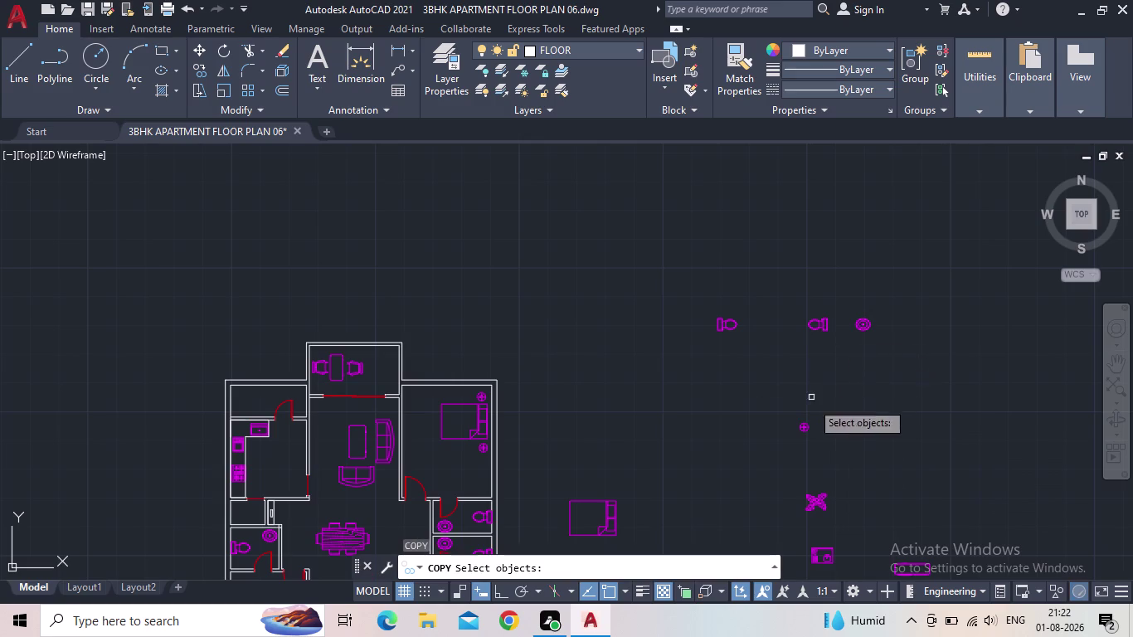
scroll(up, 3)
middle_drag(832, 391, 867, 198)
click(829, 384)
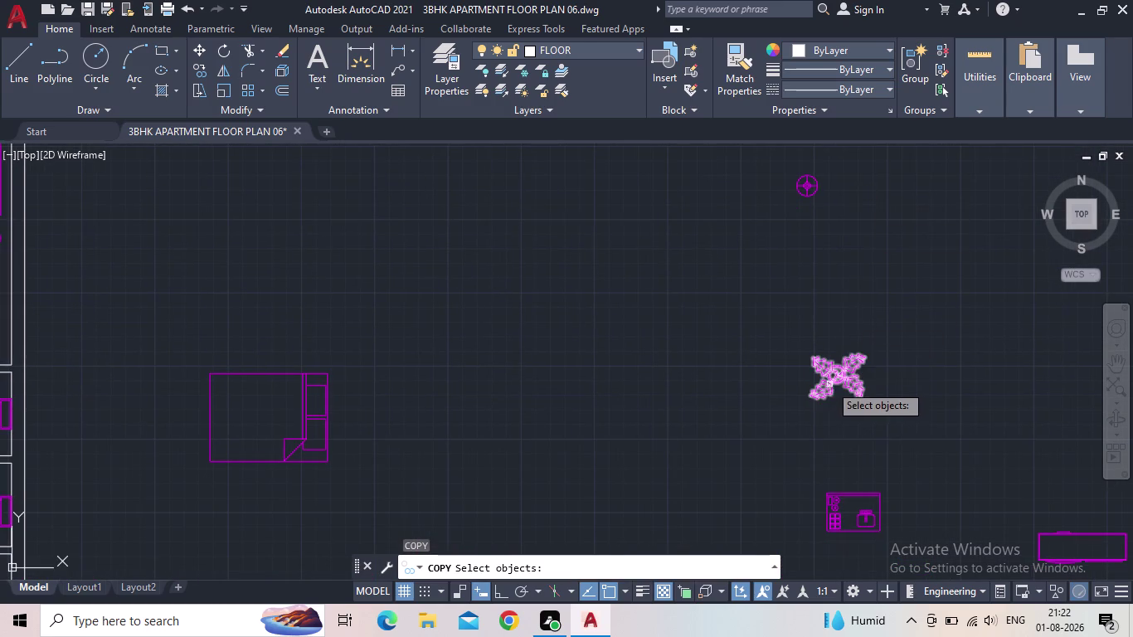
key(Return)
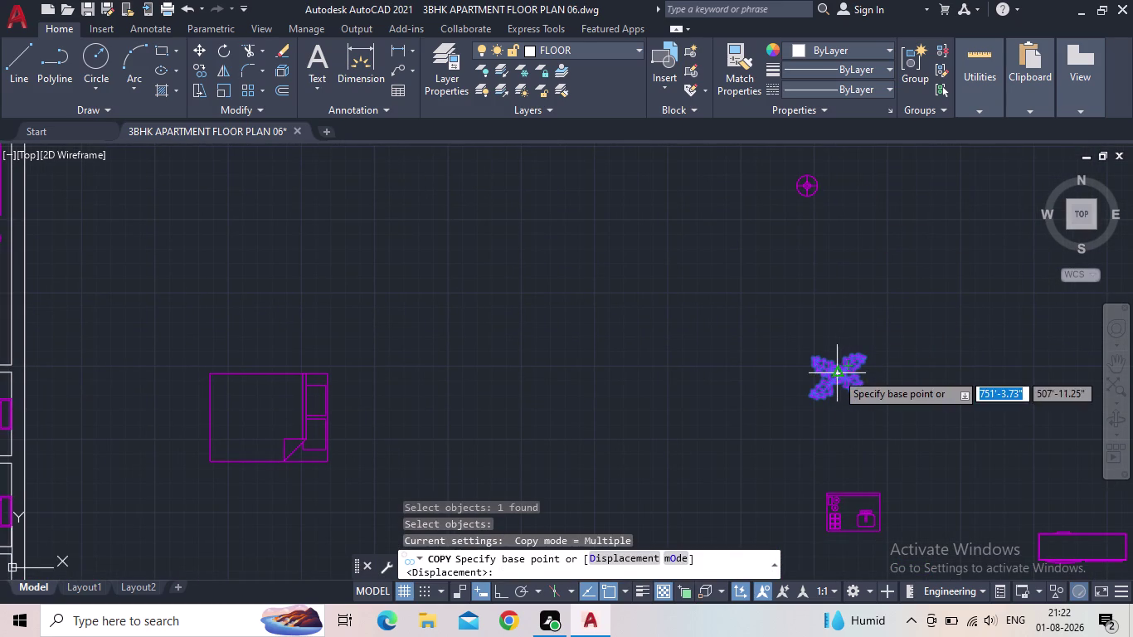
click(836, 373)
Place the plant copy in the top room's corner and save the drawing.
scroll(down, 3)
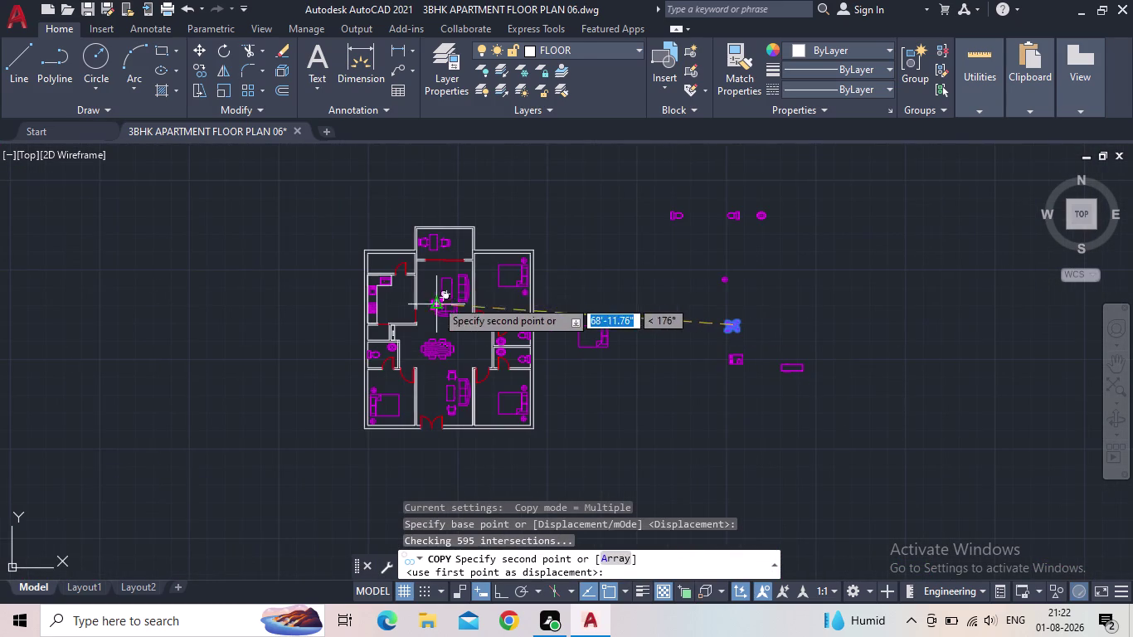
scroll(up, 3)
scroll(up, 3)
scroll(up, 3)
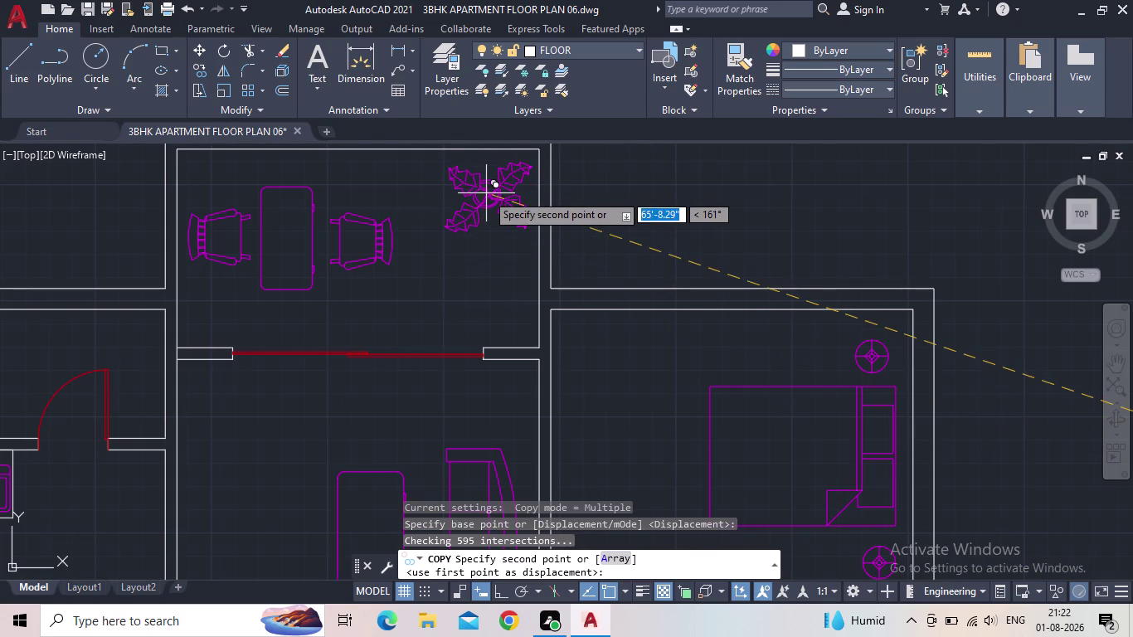
click(486, 194)
scroll(down, 3)
middle_drag(490, 305, 497, 297)
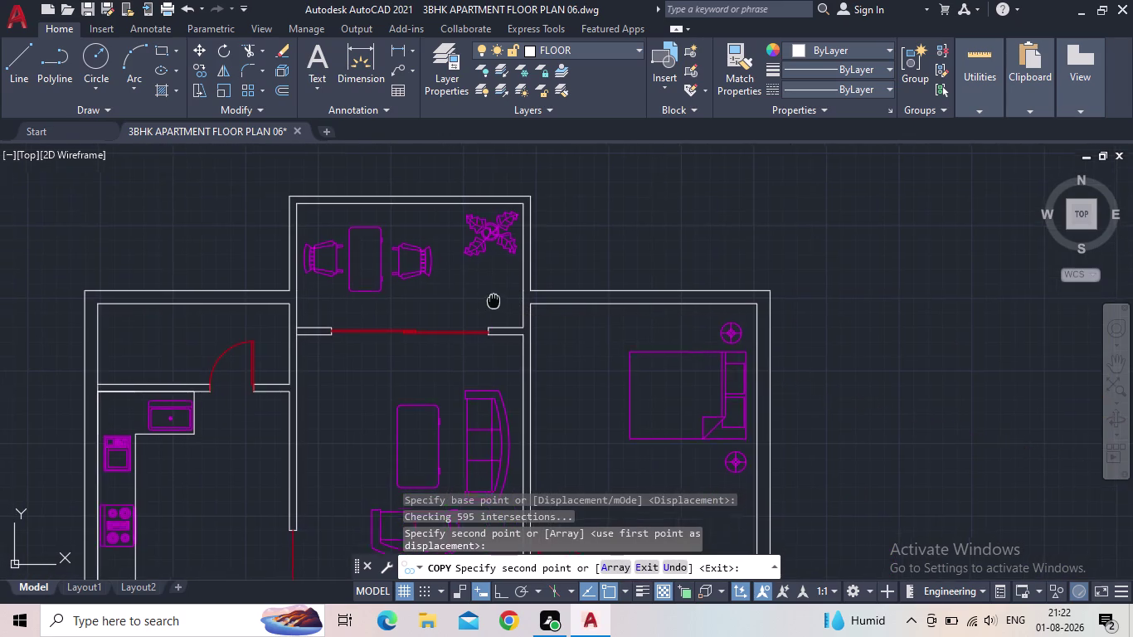
middle_drag(497, 298, 554, 320)
key(Escape)
scroll(down, 3)
click(83, 14)
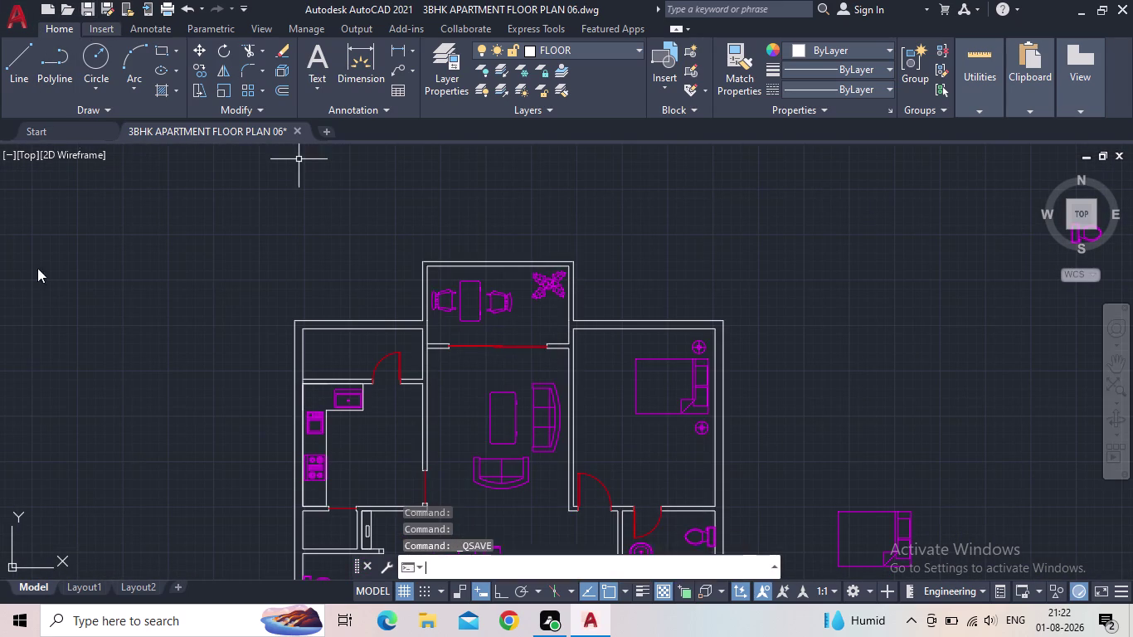
Pan over the living room, bedrooms and lower rooms, start Rectangle, and zoom to the kitchen.
middle_drag(593, 423, 685, 333)
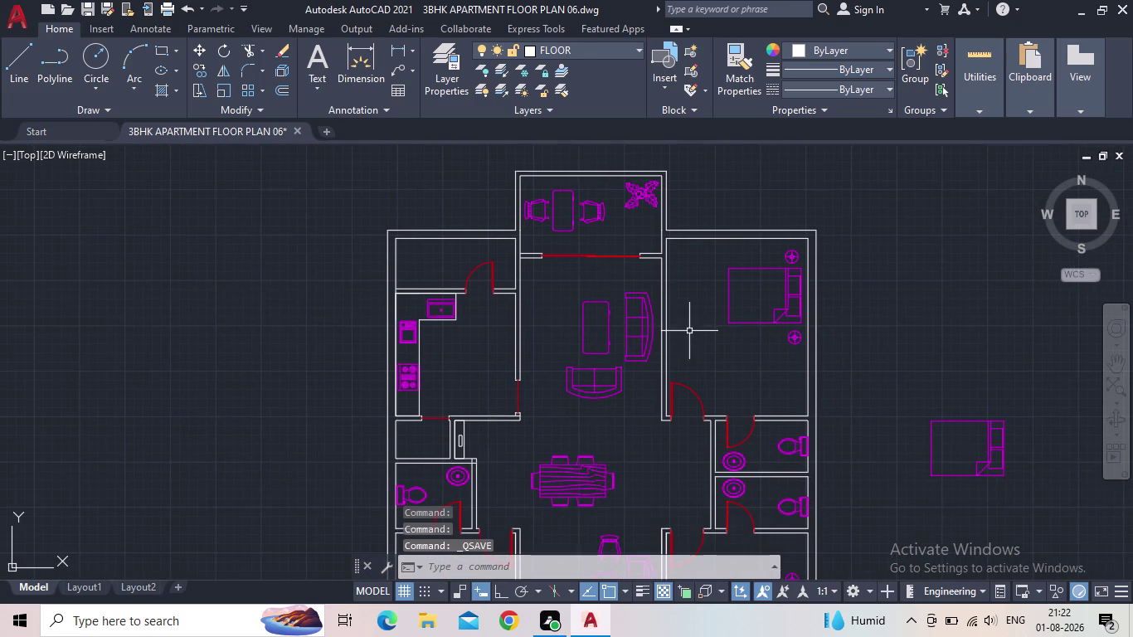
middle_drag(648, 434, 675, 352)
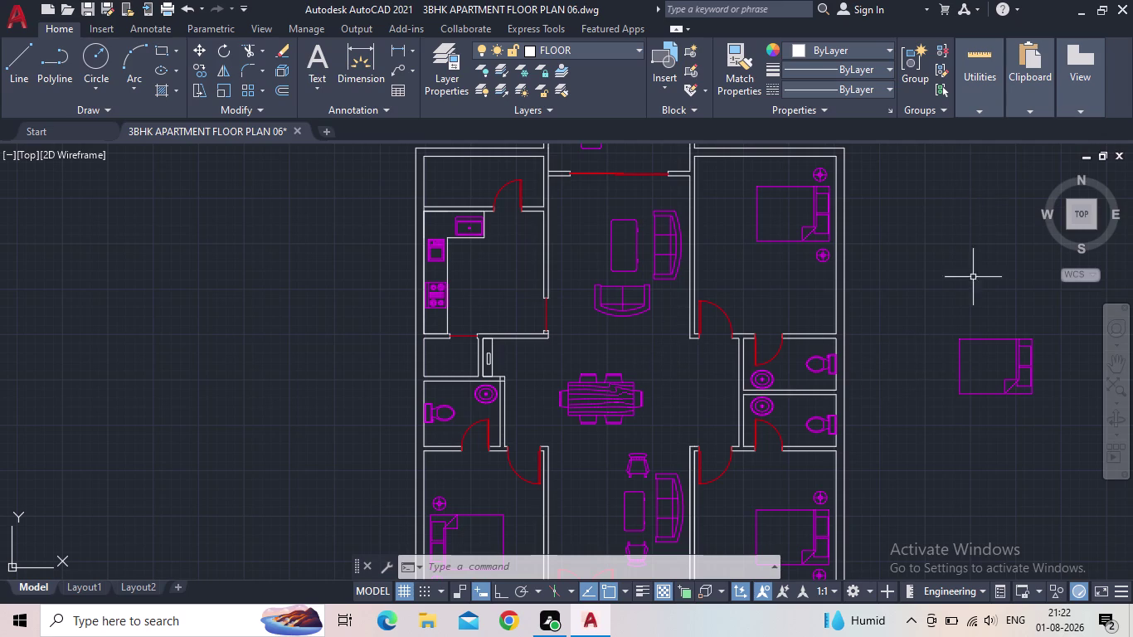
middle_drag(988, 299, 950, 326)
scroll(down, 3)
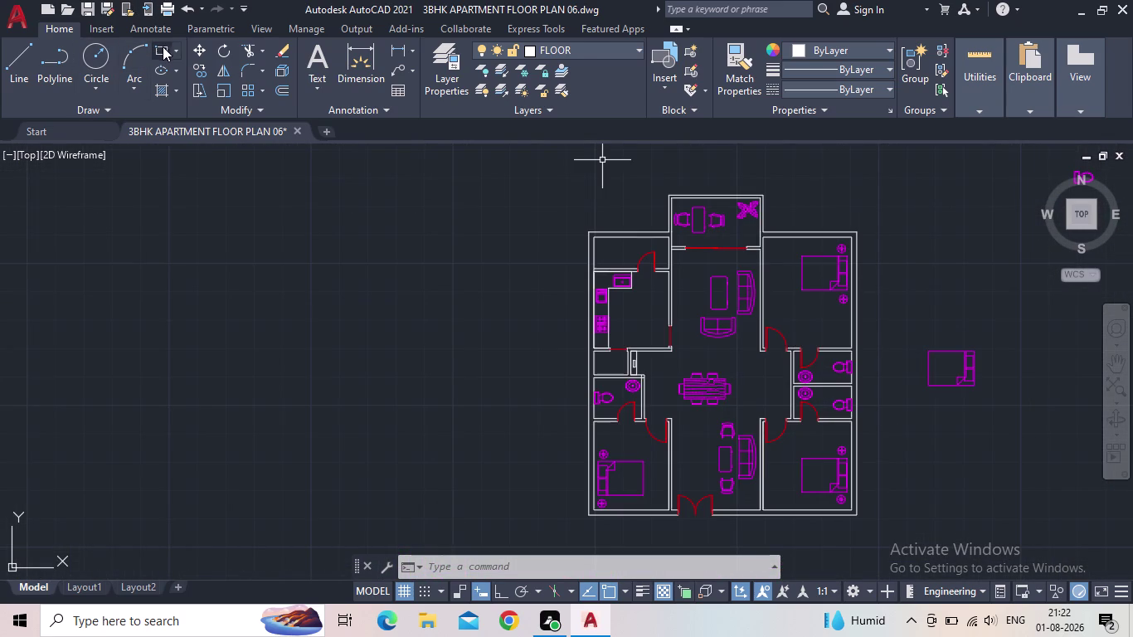
click(164, 45)
scroll(up, 3)
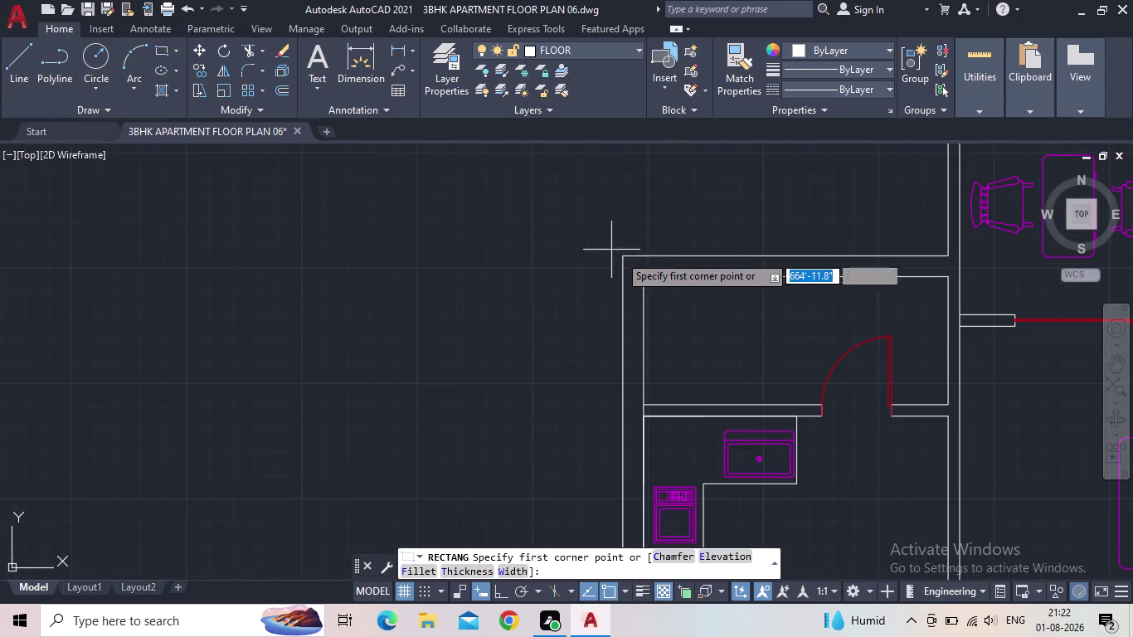
middle_drag(685, 293, 514, 165)
Set FURNITURES as the current layer in the layer manager, then close it.
click(447, 64)
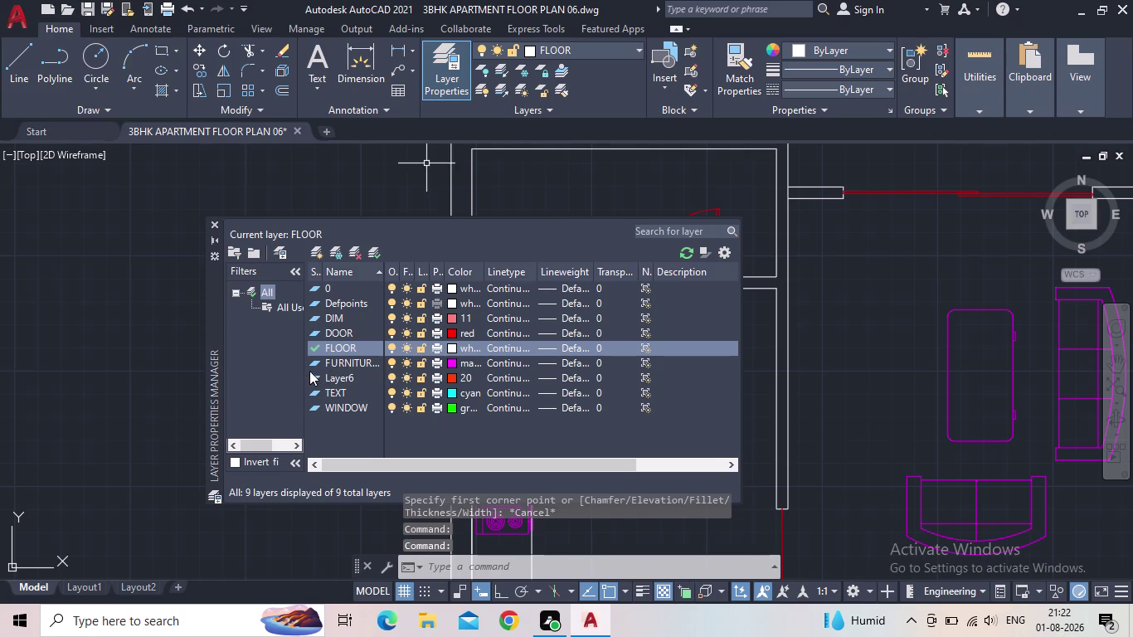
double_click(316, 361)
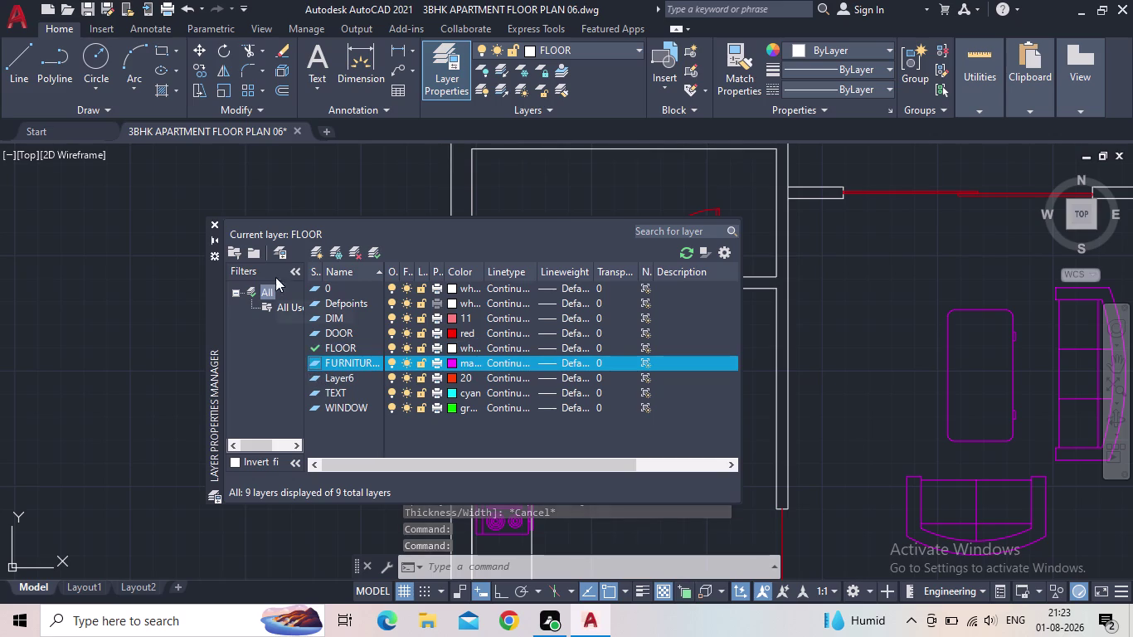
double_click(312, 364)
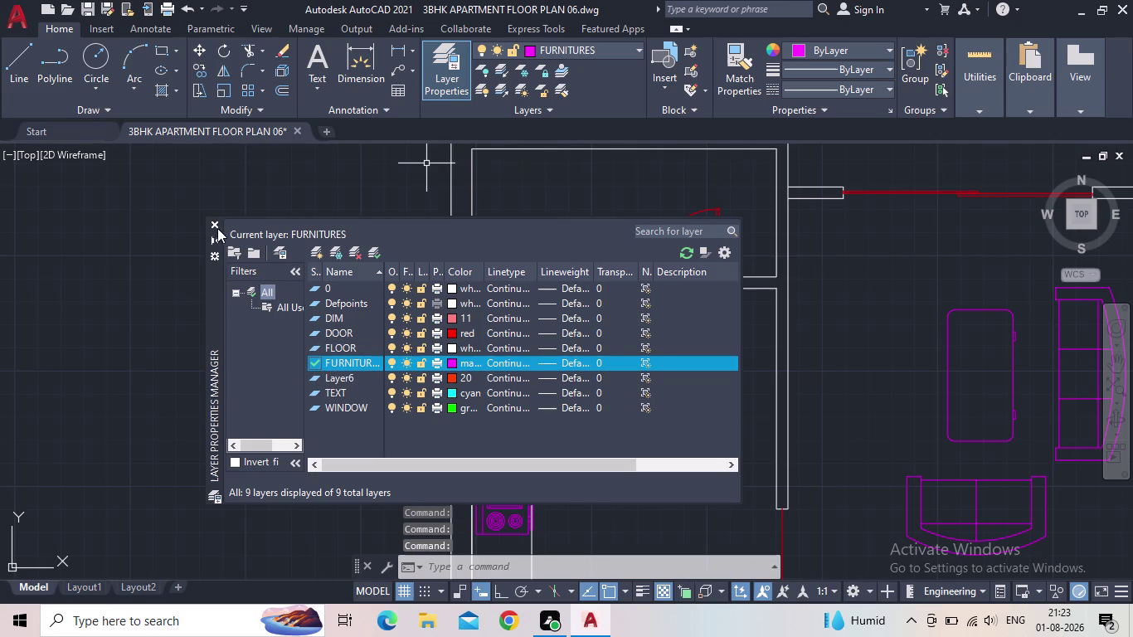
click(215, 225)
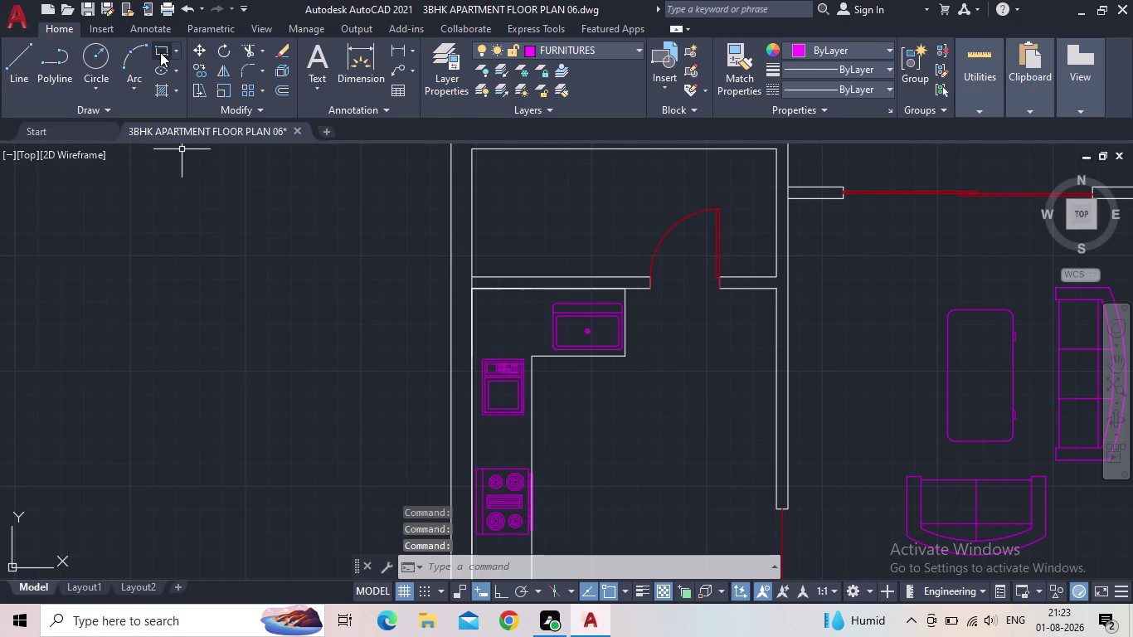
Draw a small rectangle in the upper room above the kitchen.
click(160, 53)
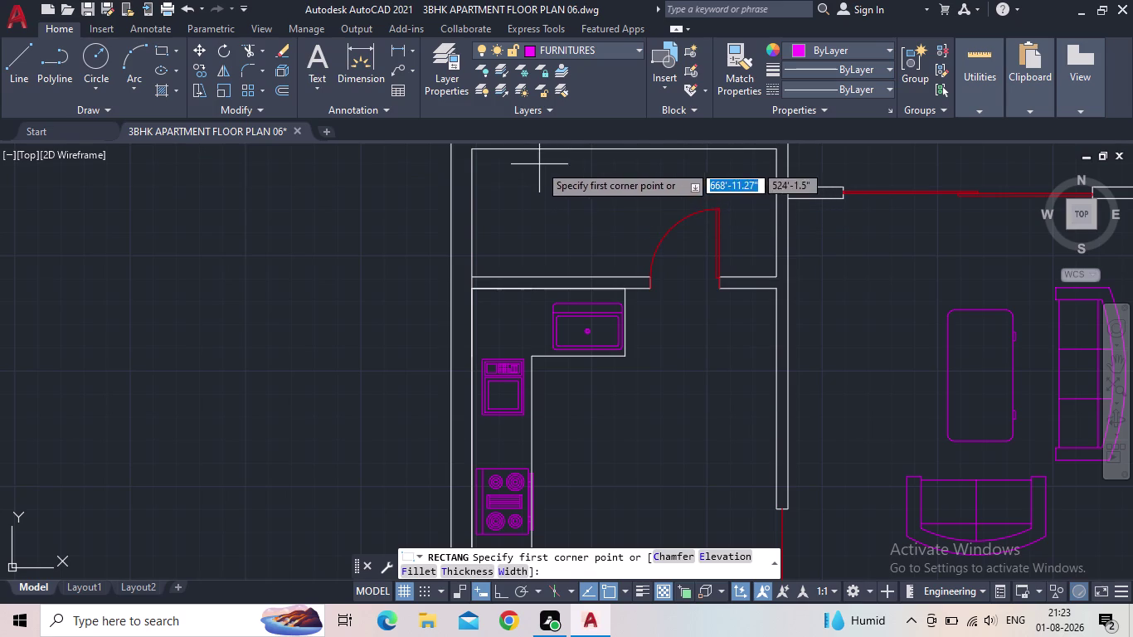
click(539, 165)
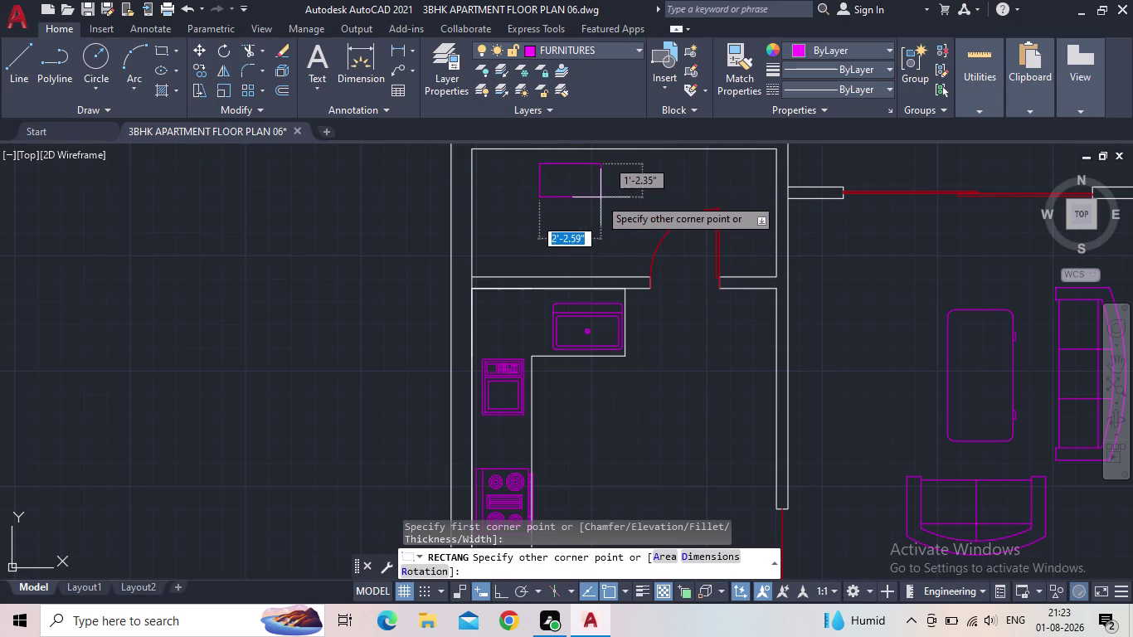
click(589, 198)
scroll(up, 3)
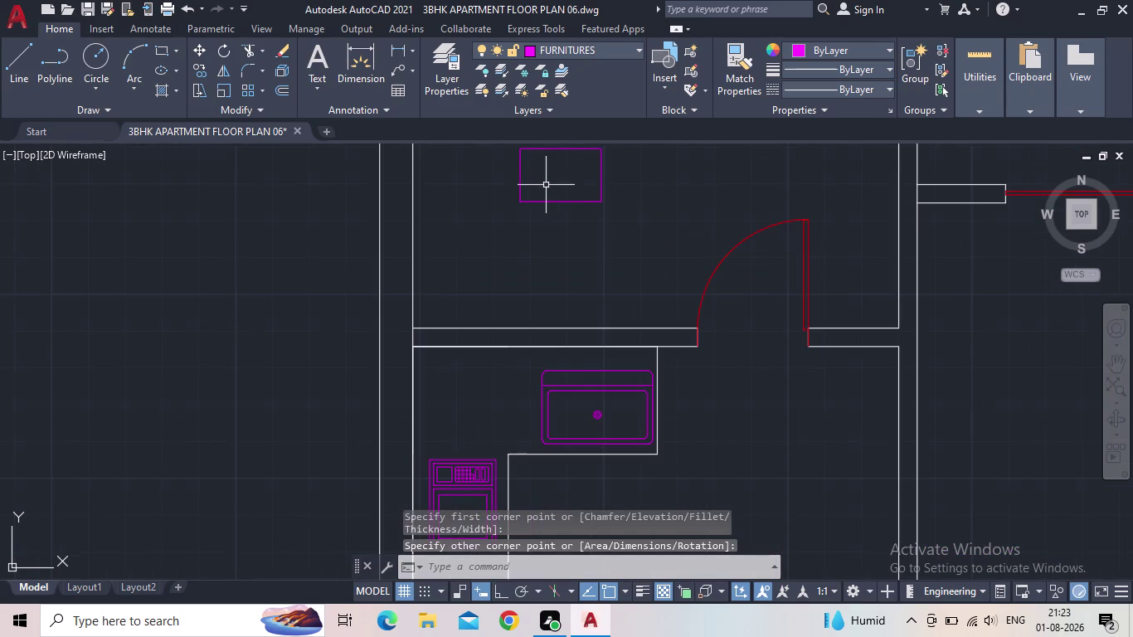
middle_drag(551, 198, 553, 245)
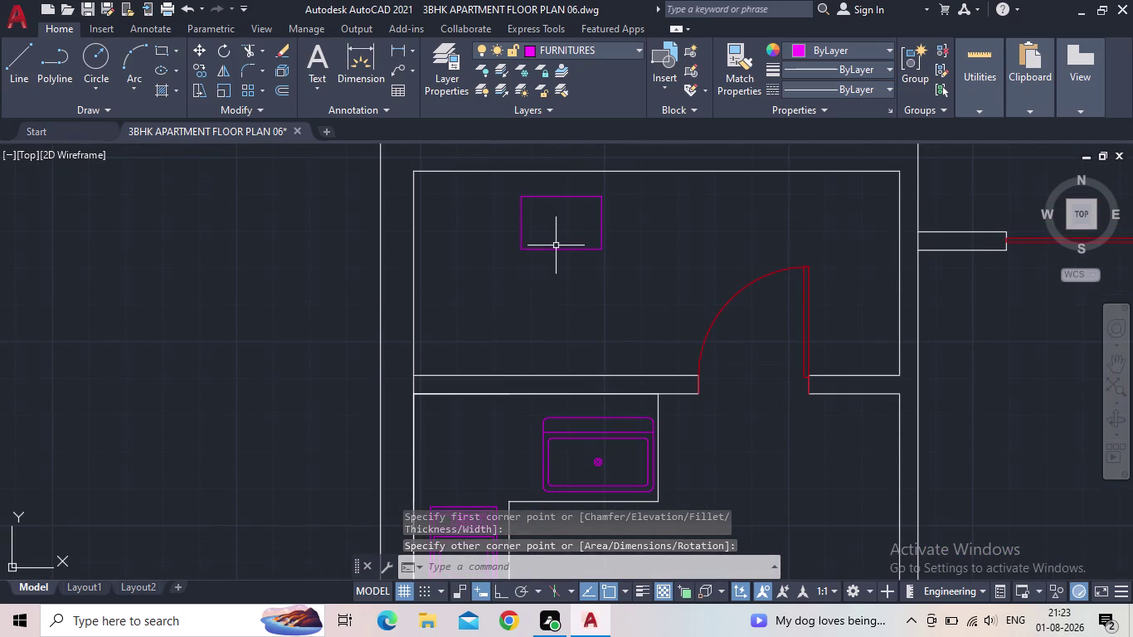
Offset the rectangle 3" inward.
key(o)
key(Return)
click(559, 197)
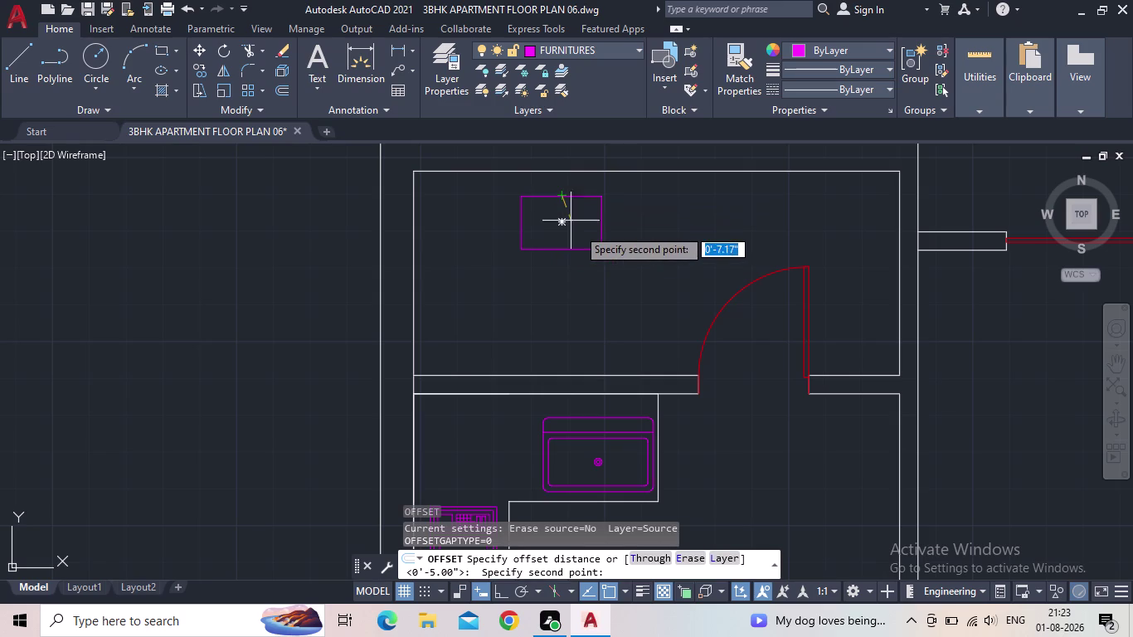
key(Escape)
key(Escape)
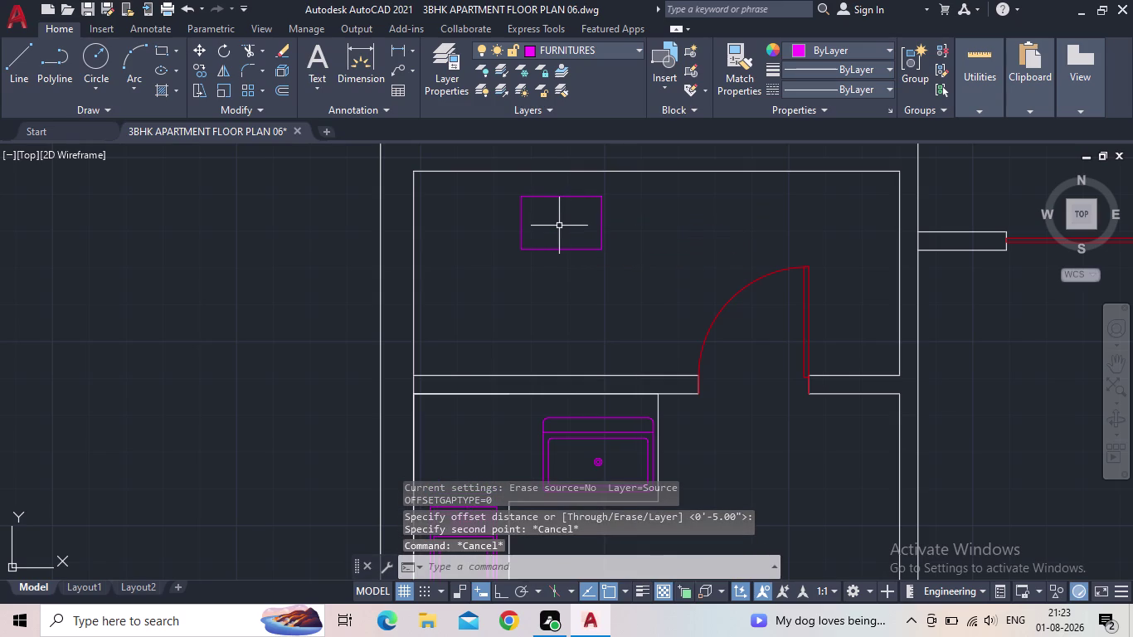
key(o)
key(Return)
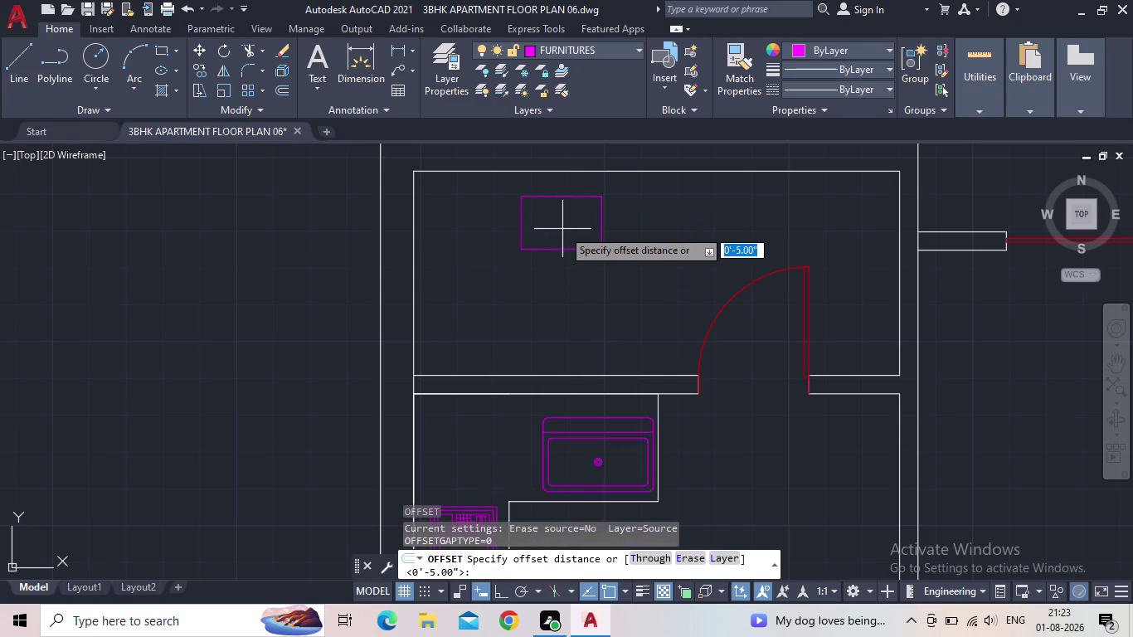
text(3")
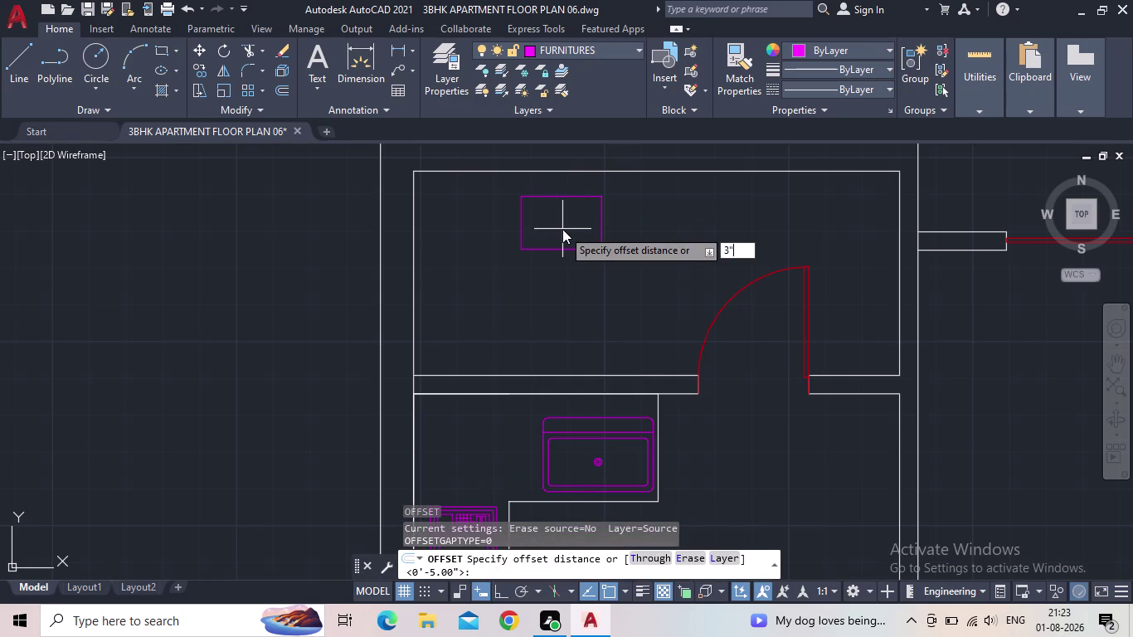
key(Return)
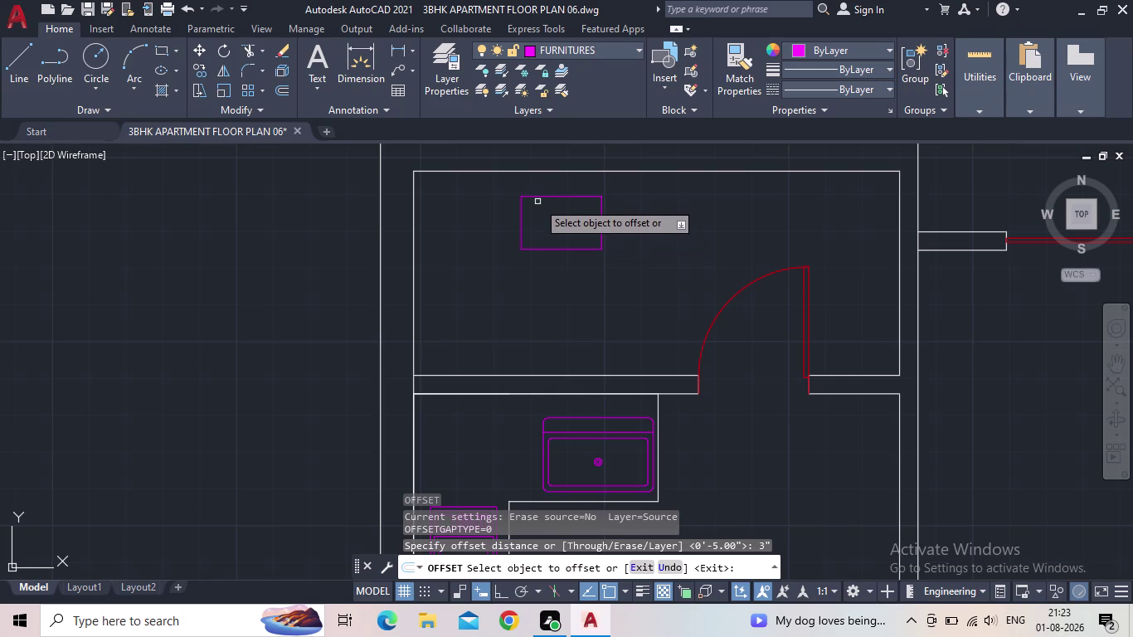
click(546, 198)
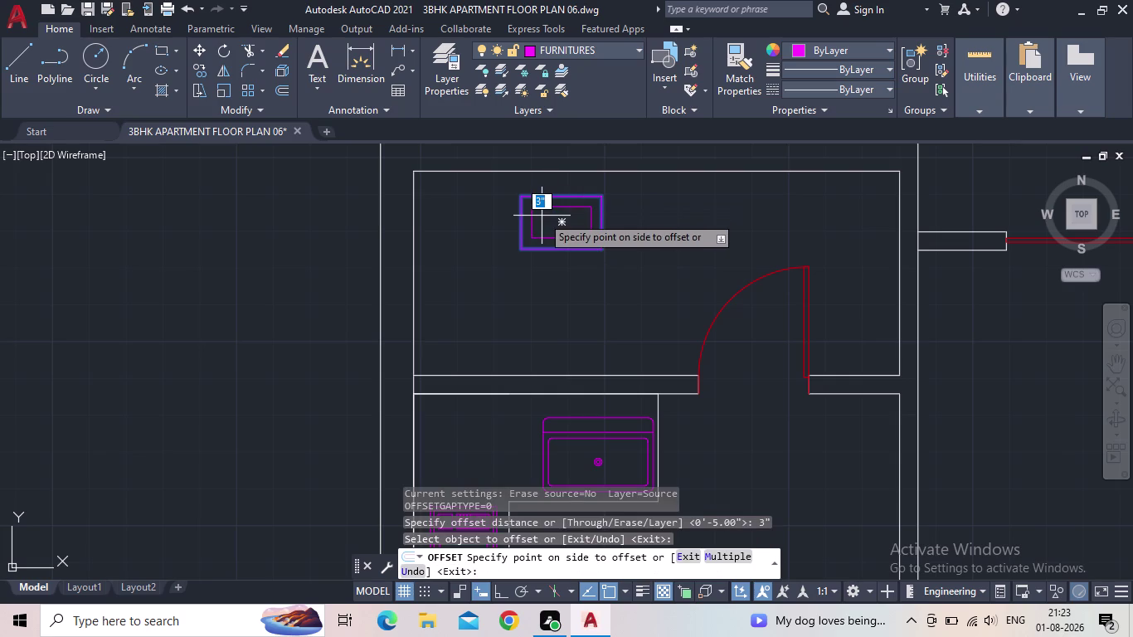
click(542, 216)
scroll(down, 3)
key(Escape)
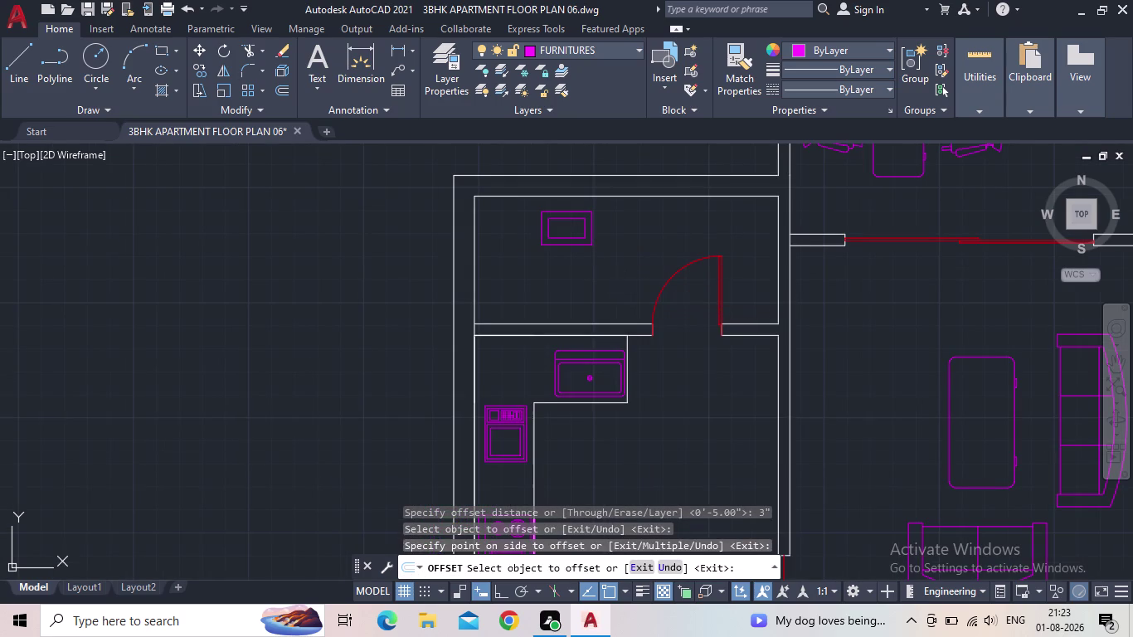
Pan across the kitchen and living room, then save the drawing.
middle_click(614, 266)
scroll(down, 3)
middle_drag(570, 266, 569, 266)
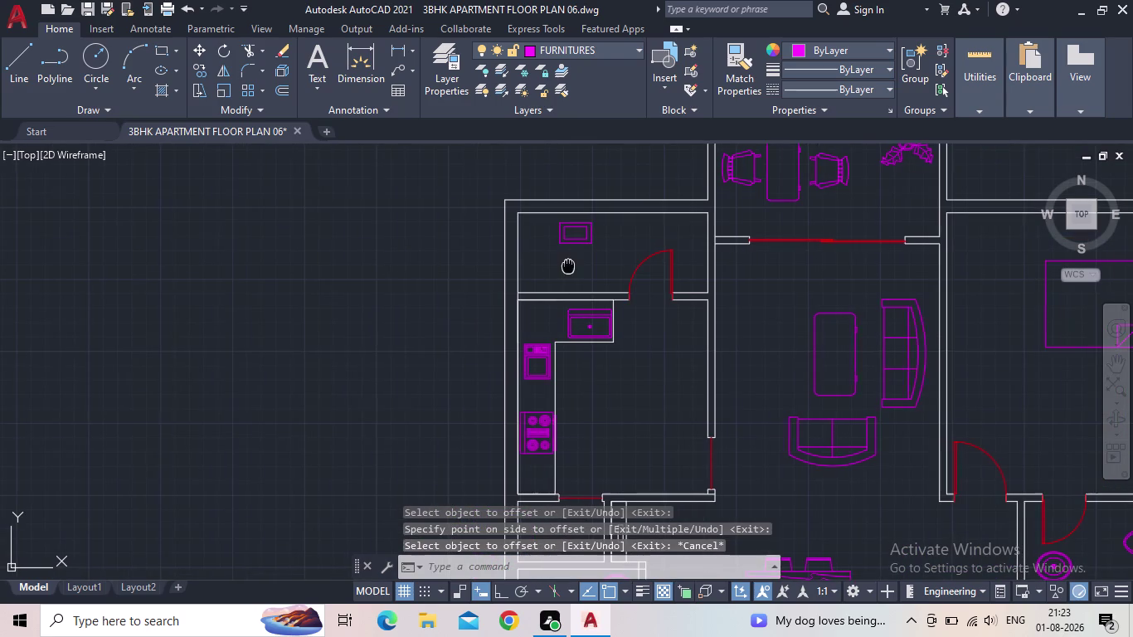
middle_drag(568, 267, 558, 266)
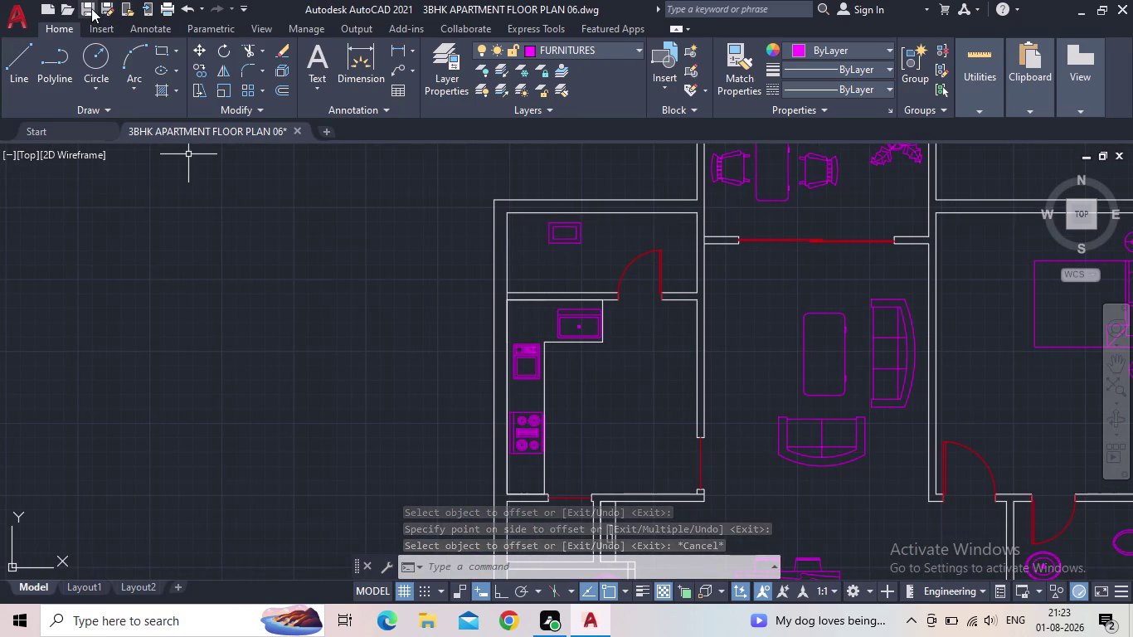
click(92, 8)
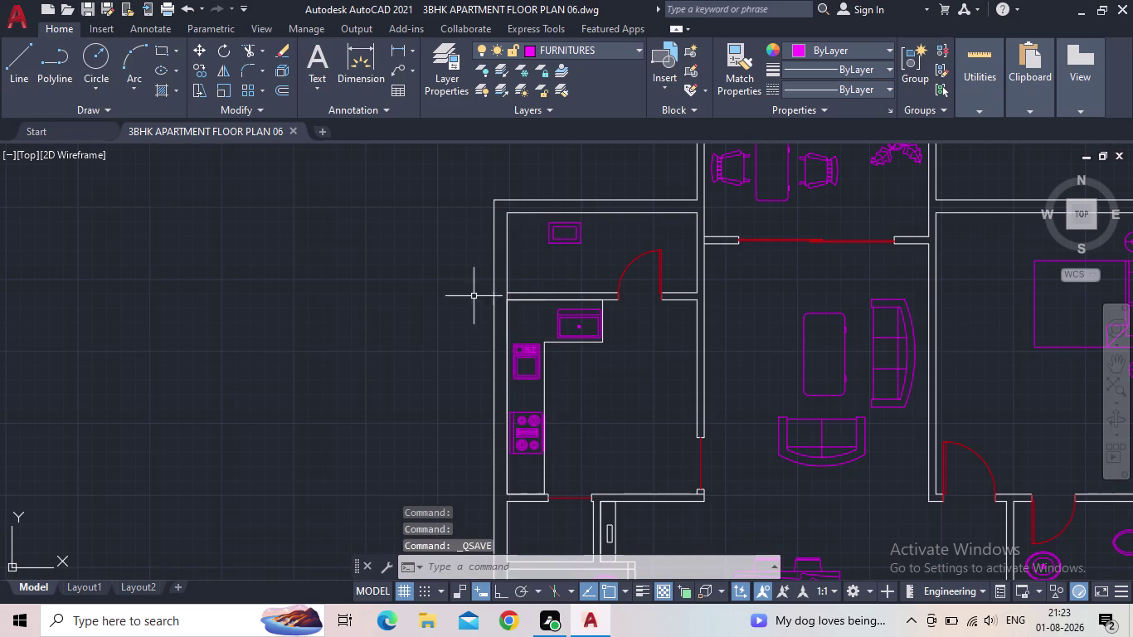
Stretch one corner grip of the spare rectangle right of the plan to a new point.
scroll(down, 3)
middle_drag(590, 370, 214, 218)
scroll(down, 3)
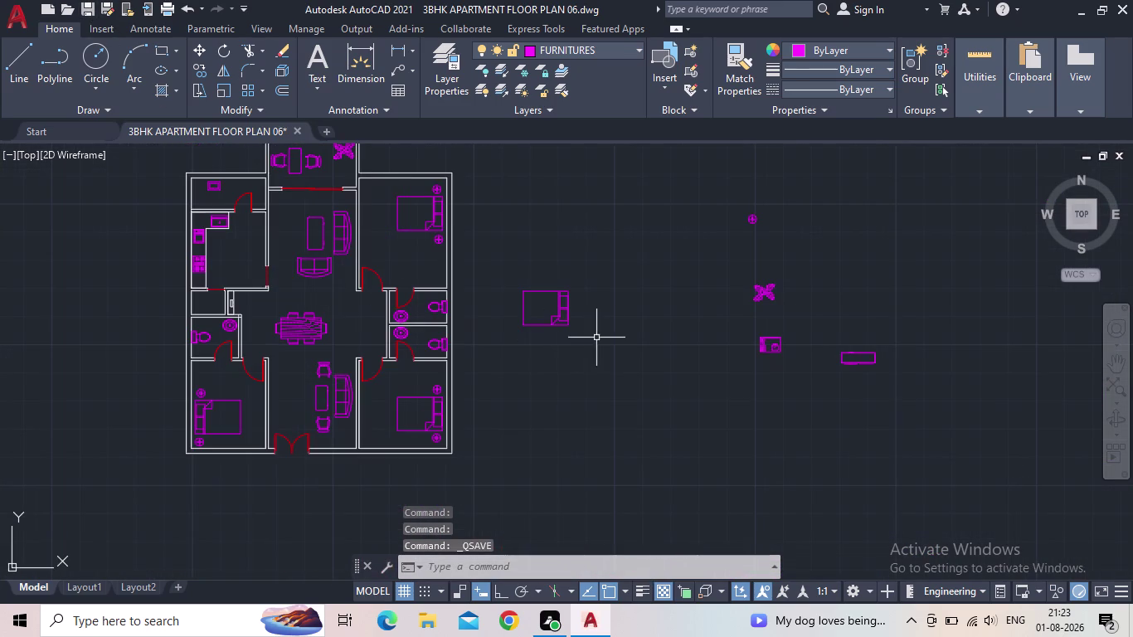
scroll(up, 3)
scroll(up, 3)
scroll(down, 3)
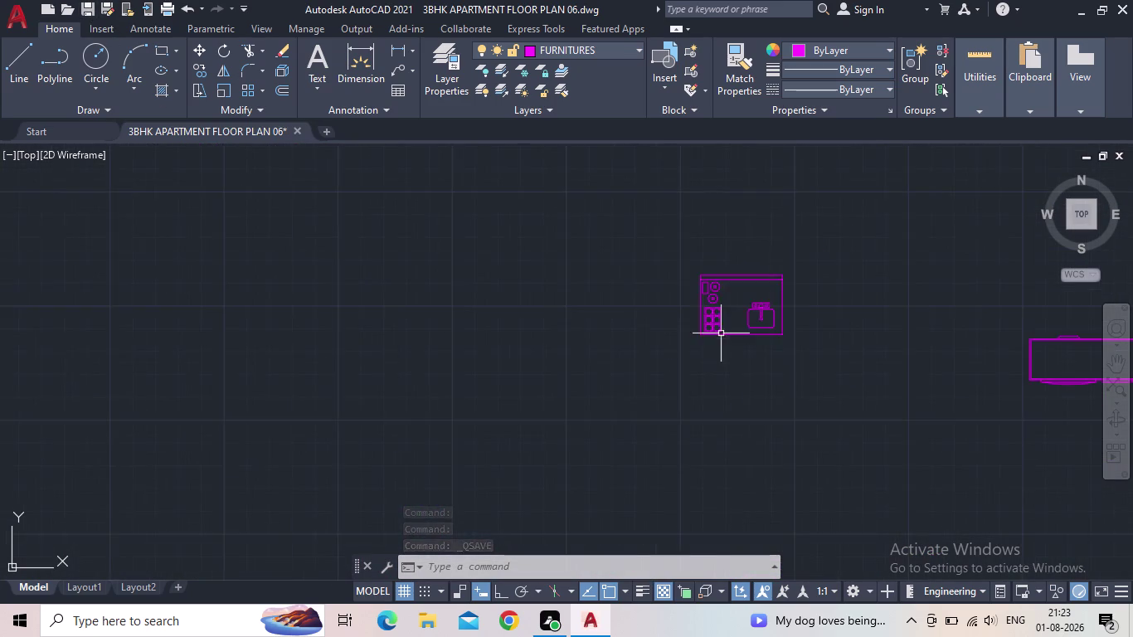
scroll(down, 3)
scroll(up, 3)
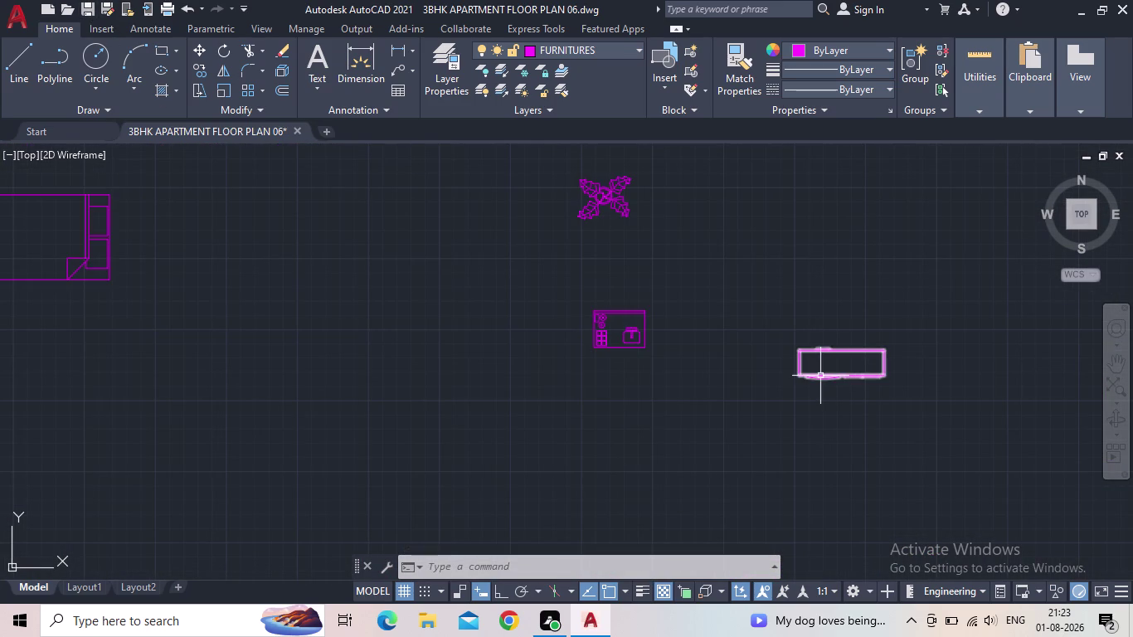
click(826, 376)
drag(821, 347, 809, 346)
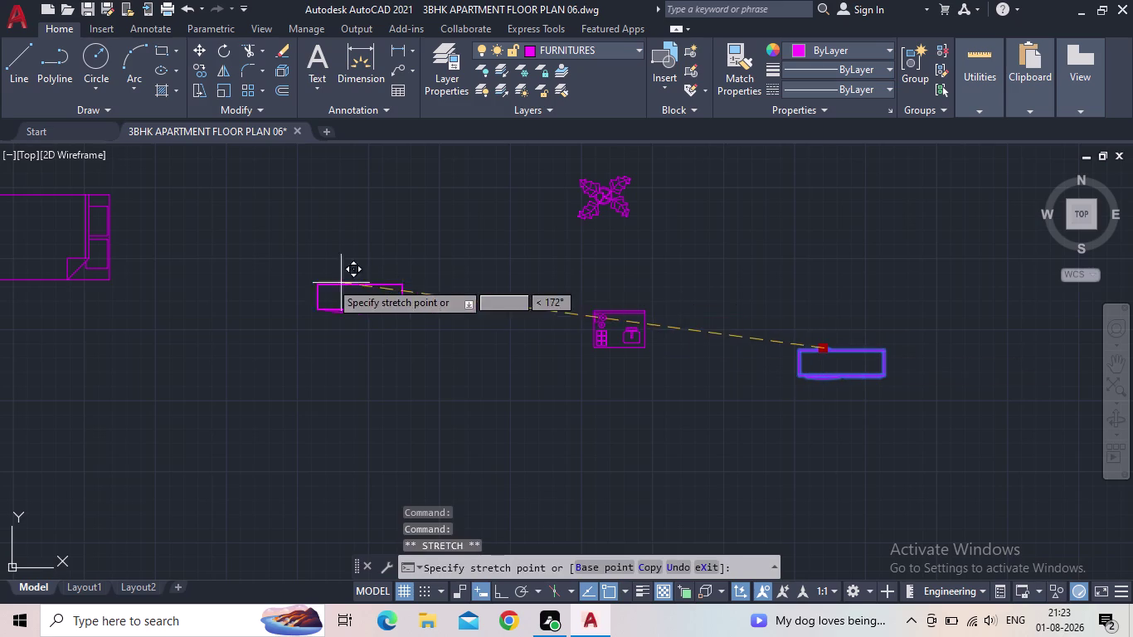
middle_drag(346, 279, 707, 304)
scroll(down, 3)
scroll(up, 3)
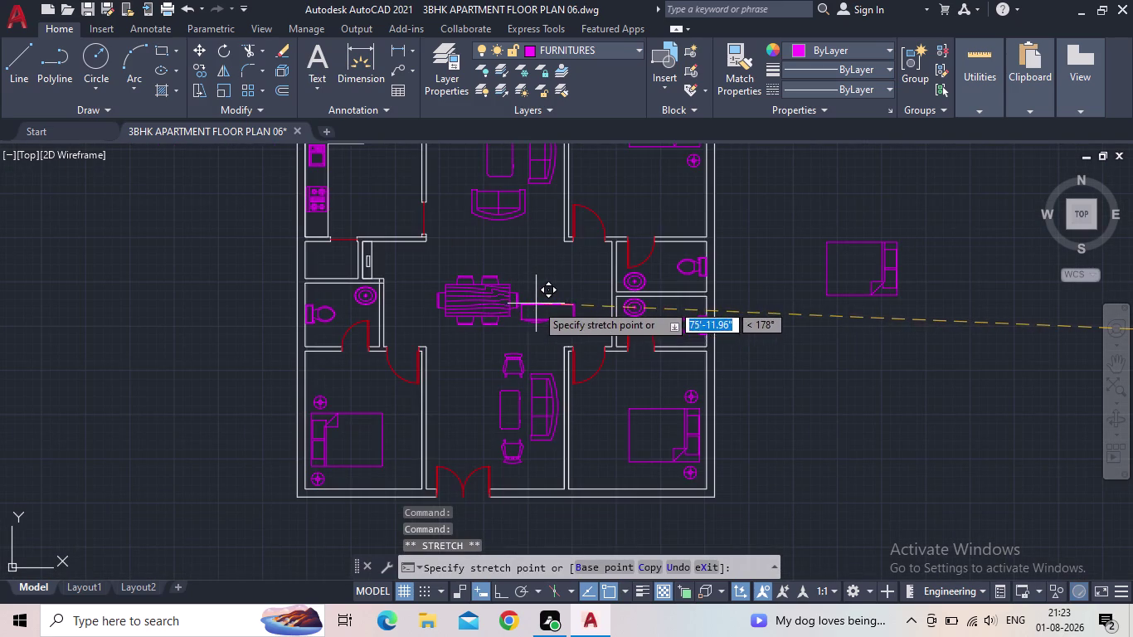
scroll(down, 3)
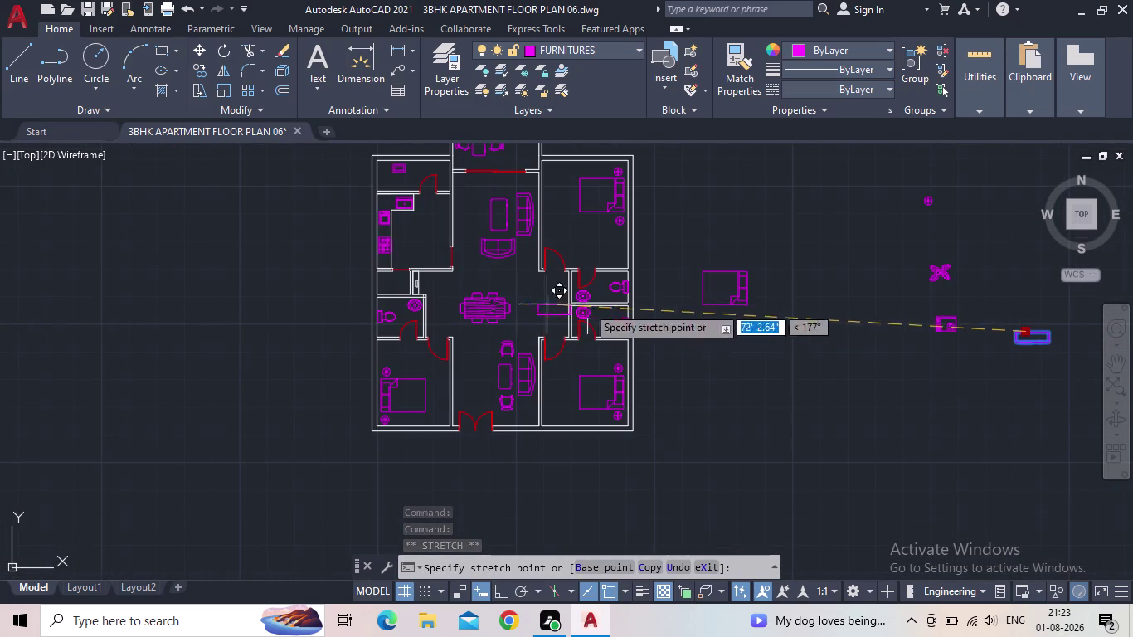
click(909, 362)
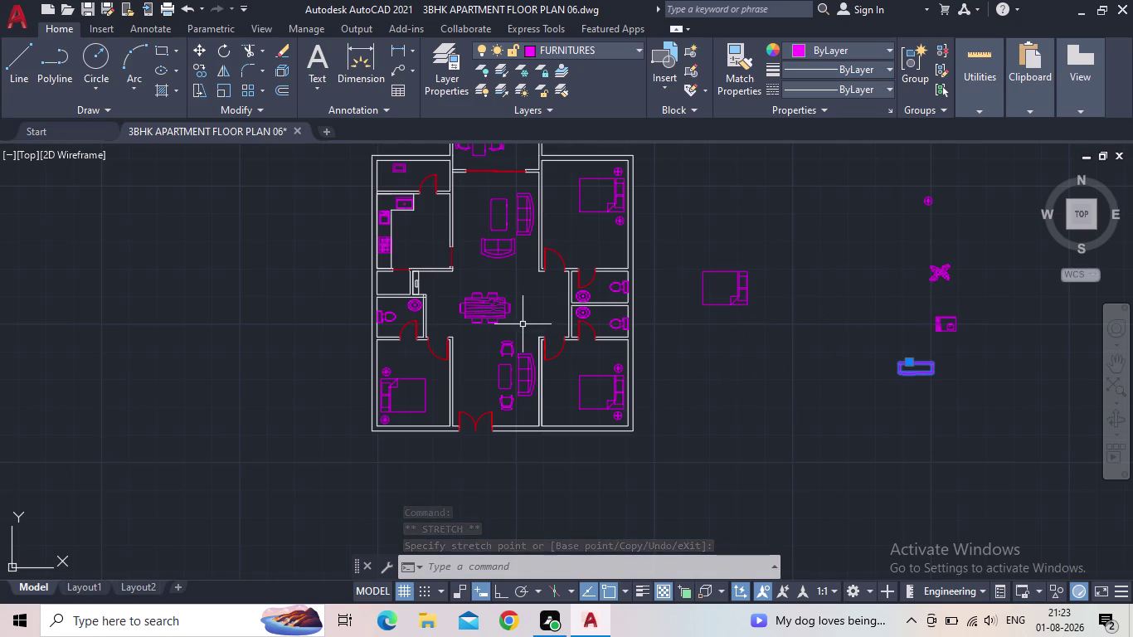
middle_drag(531, 310, 544, 225)
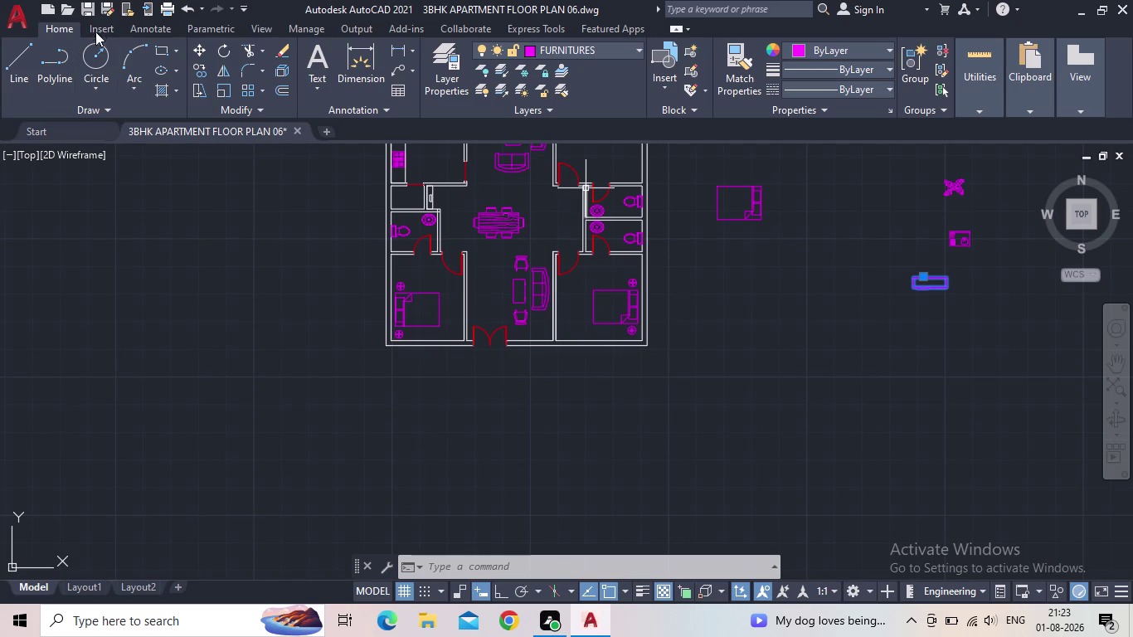
Window-select the leftover blocks right of the floor plan and delete them.
click(89, 12)
middle_drag(700, 255, 566, 350)
scroll(down, 3)
drag(792, 404, 779, 387)
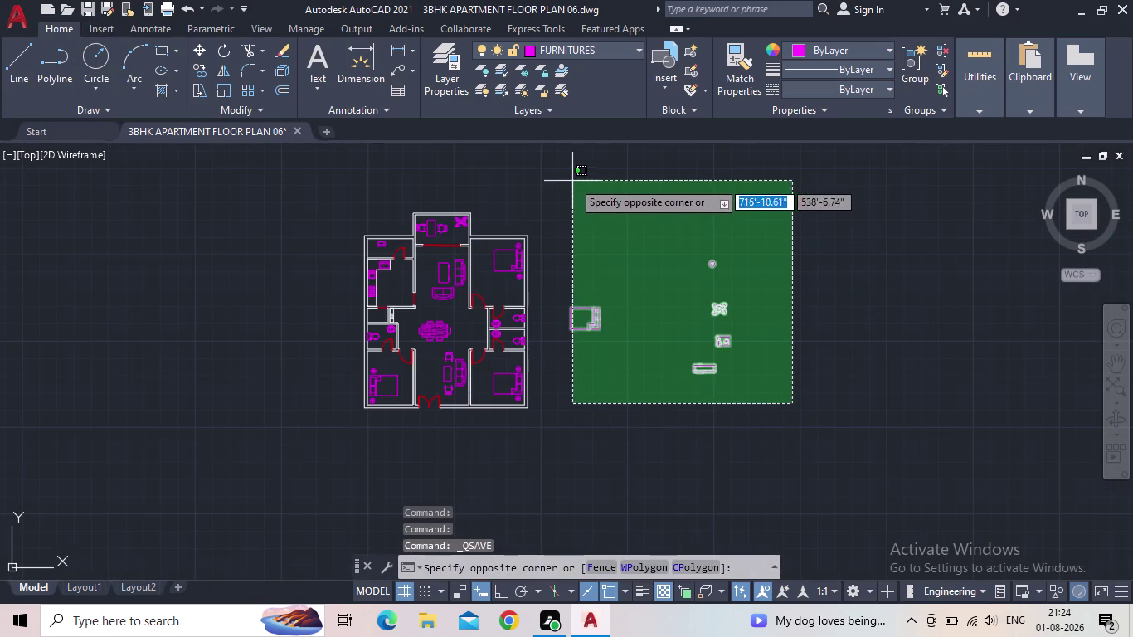
click(573, 181)
key(Delete)
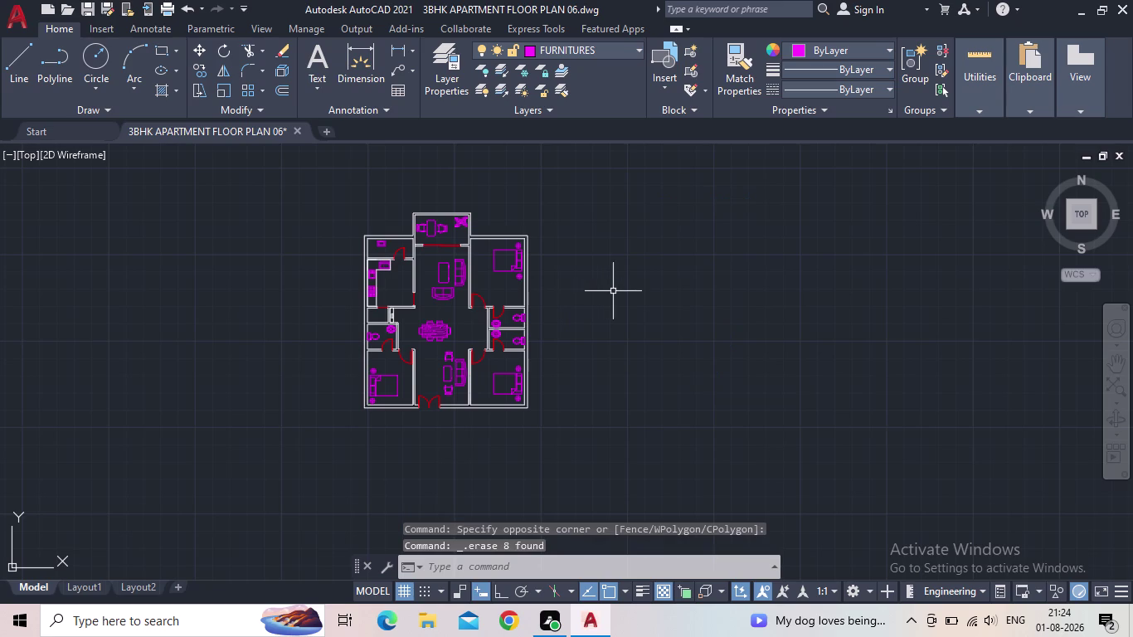
Save the drawing and bring the kitchen and living area into view.
click(85, 11)
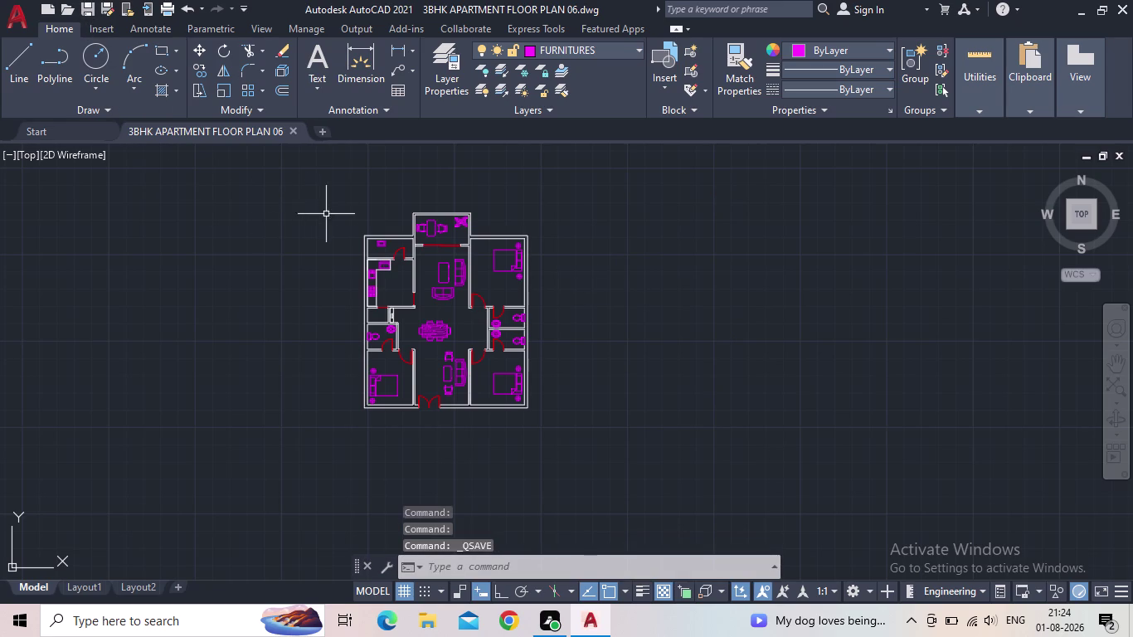
scroll(up, 3)
scroll(up, 3)
middle_drag(478, 323, 518, 245)
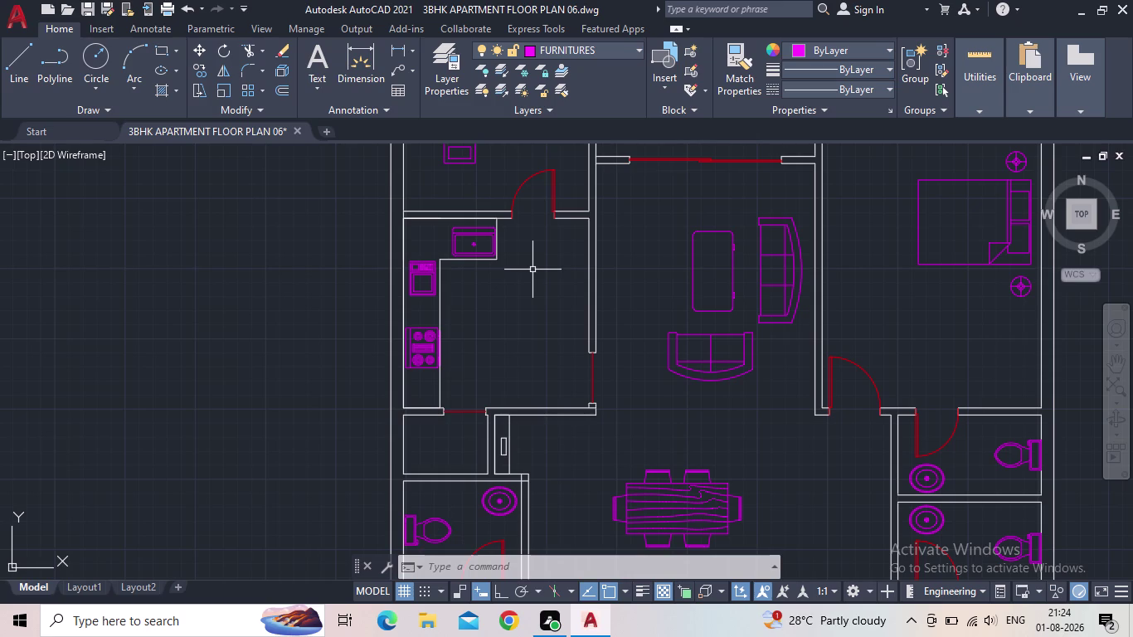
Pan and zoom around the plan to show the living room and bedroom.
scroll(down, 3)
scroll(down, 3)
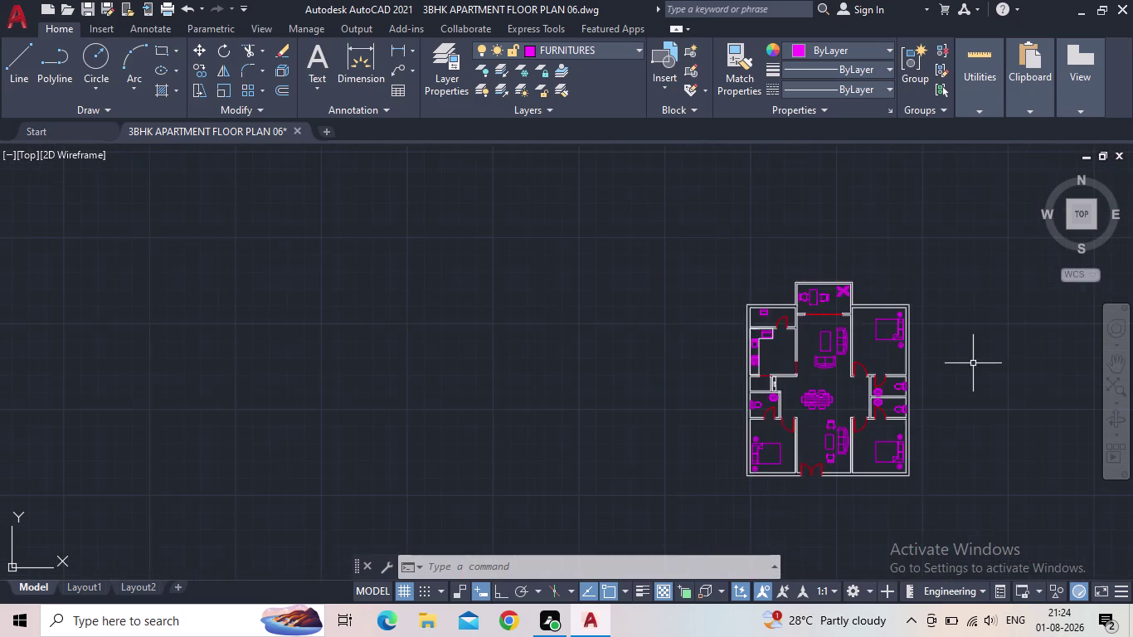
middle_drag(973, 364, 925, 355)
scroll(up, 3)
scroll(up, 3)
scroll(down, 3)
middle_drag(678, 289, 675, 267)
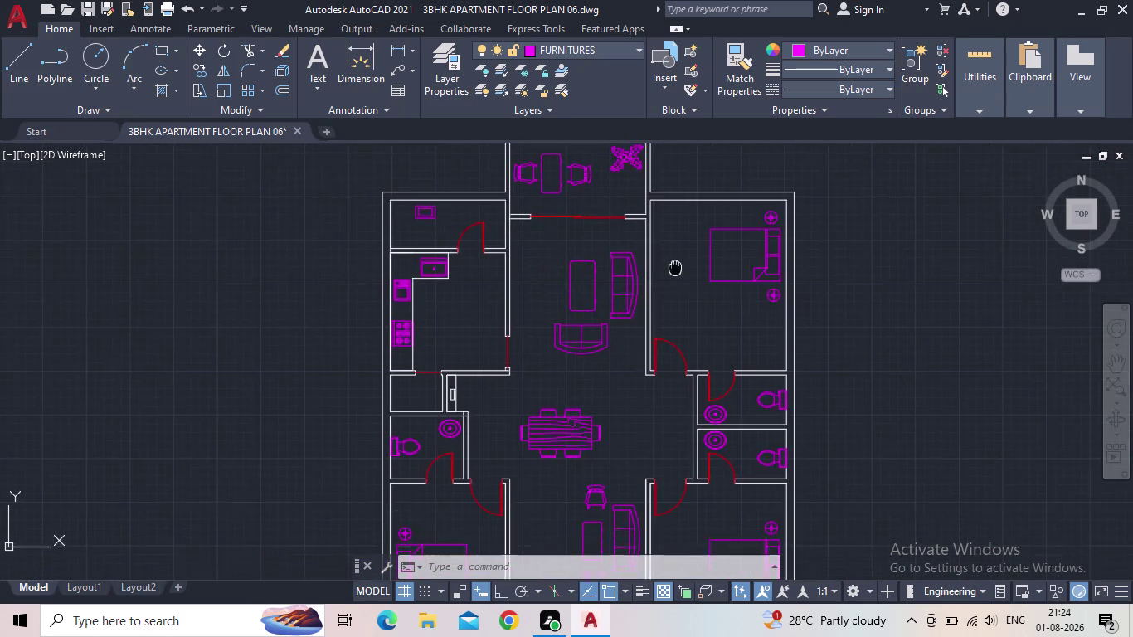
scroll(down, 3)
scroll(up, 3)
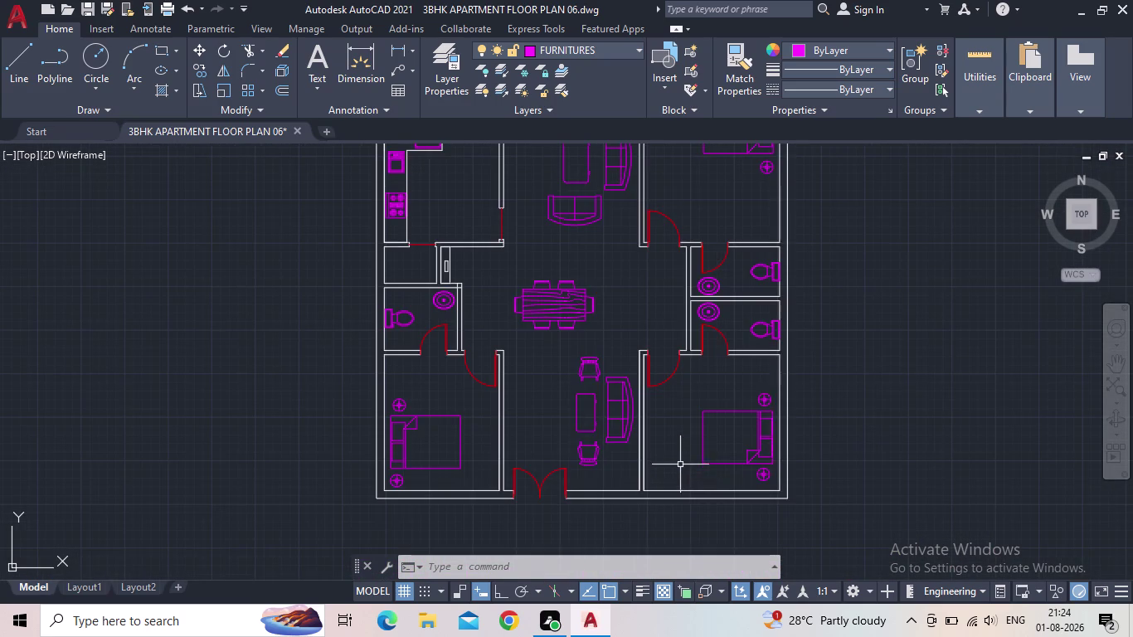
scroll(down, 3)
scroll(up, 3)
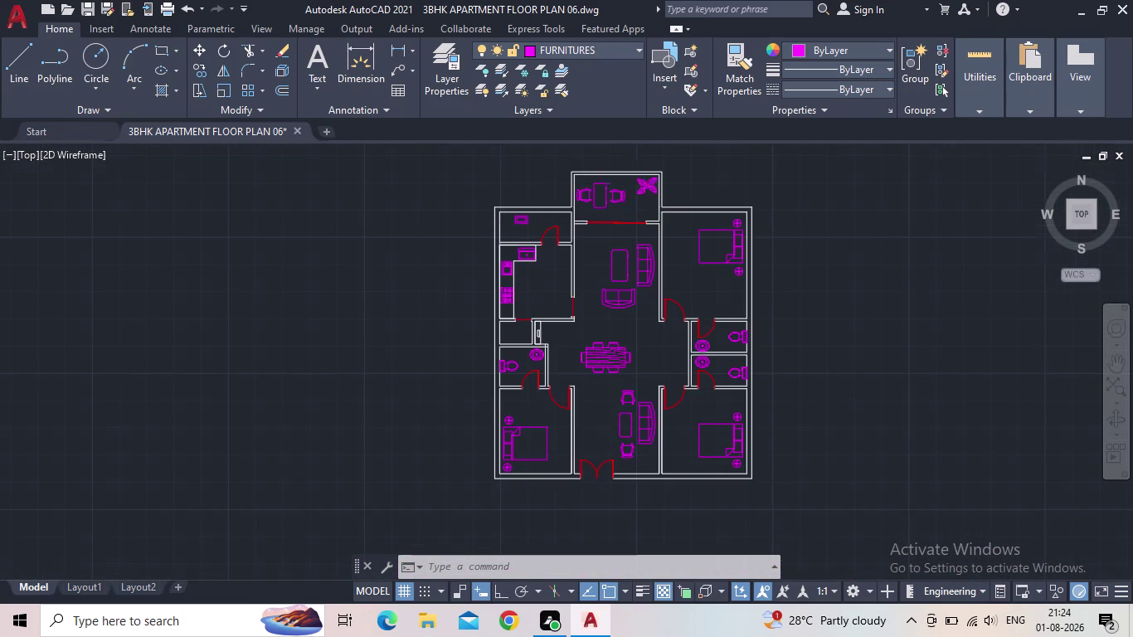
scroll(up, 3)
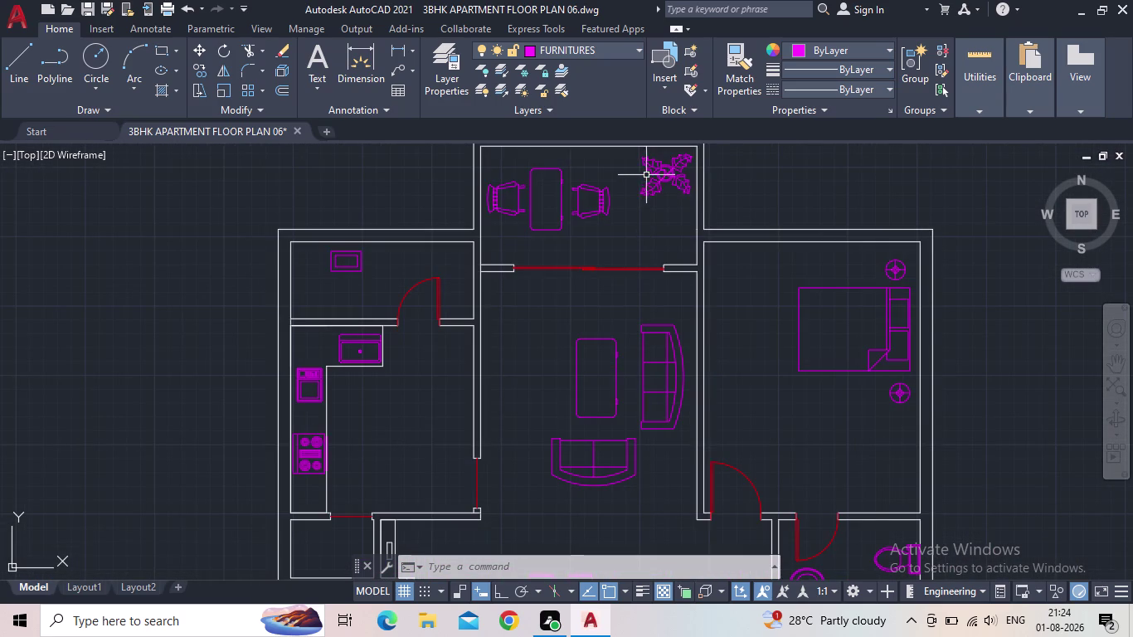
Copy the potted plant near the dining set into the upper-right bedroom with CO.
key(c)
key(o)
key(Return)
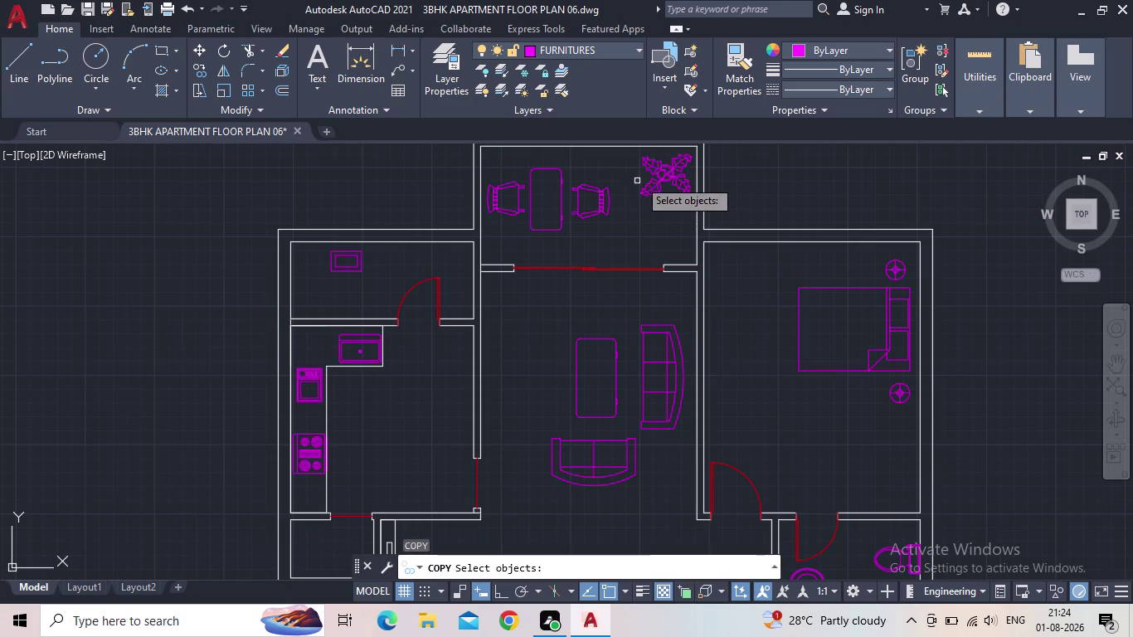
click(654, 176)
key(space)
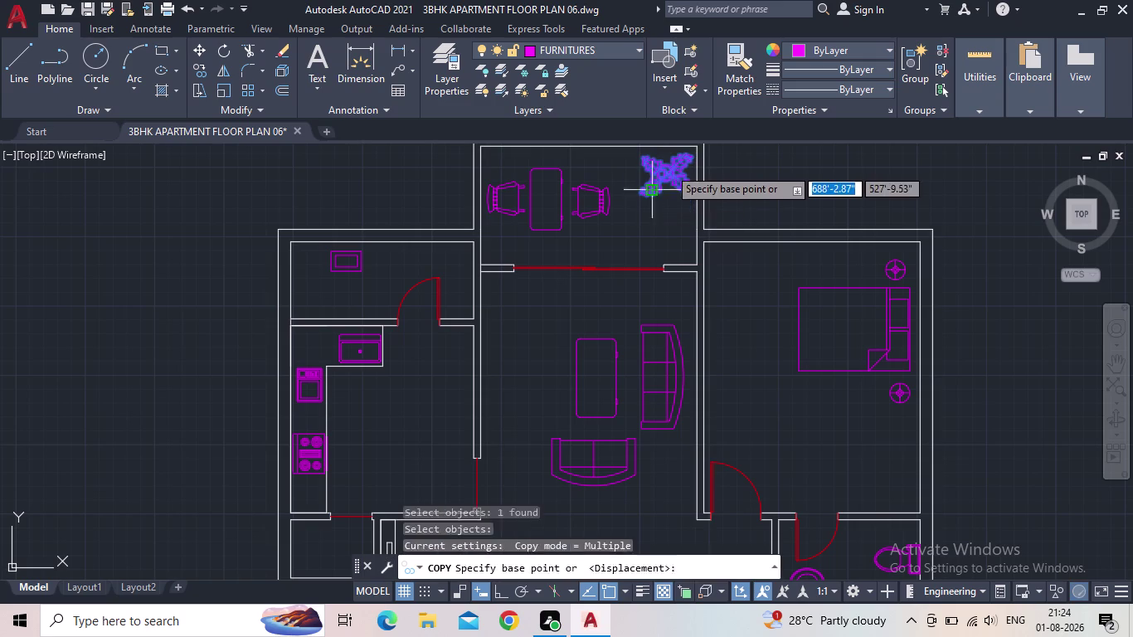
click(662, 171)
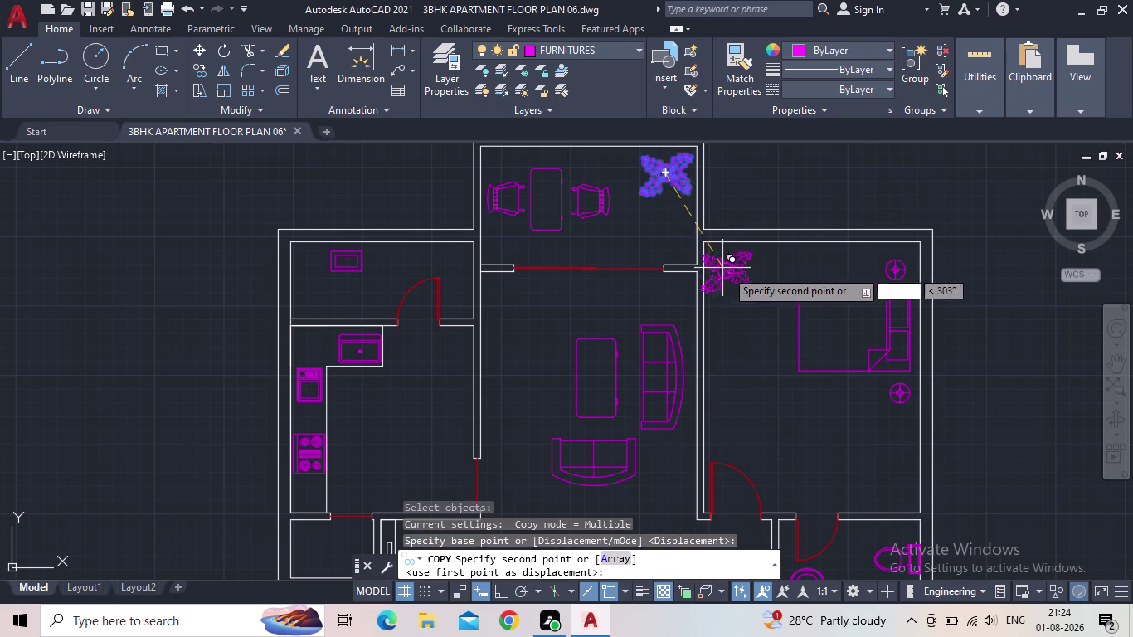
click(738, 267)
Place another plant copy in the lower-right bedroom, then save the drawing.
middle_drag(749, 386, 712, 227)
scroll(down, 3)
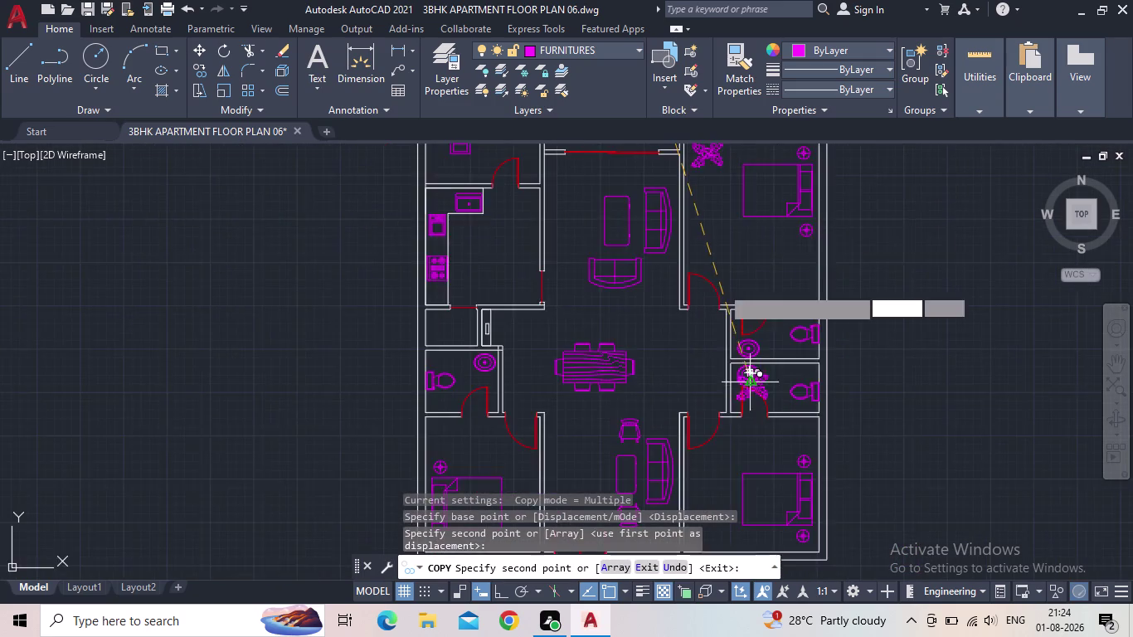
middle_drag(701, 373, 697, 228)
scroll(up, 3)
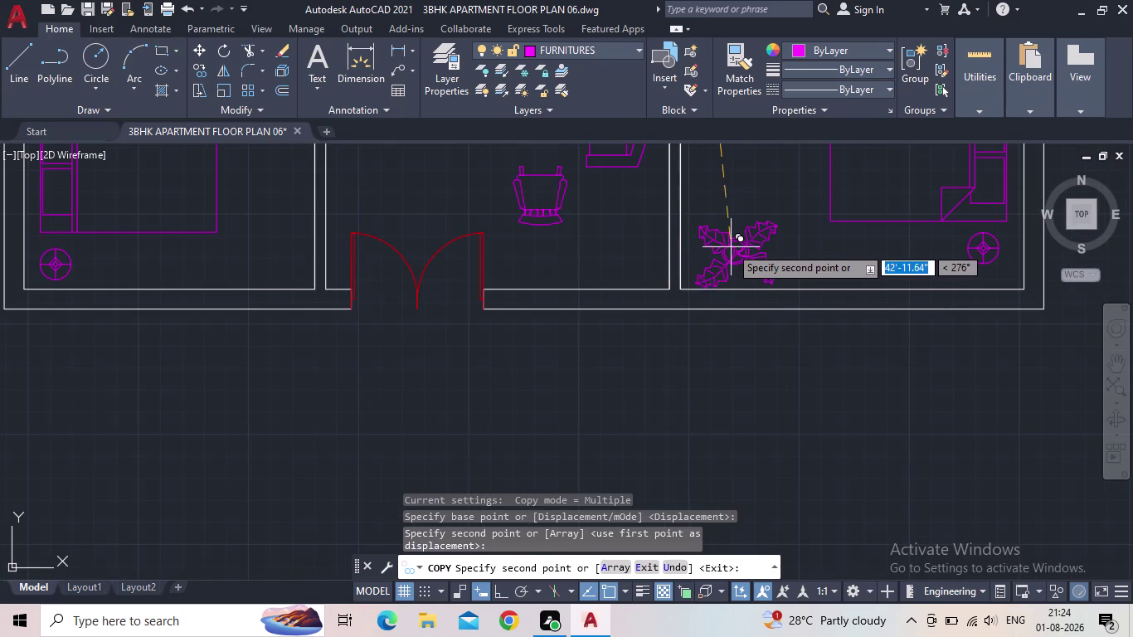
click(725, 242)
key(Escape)
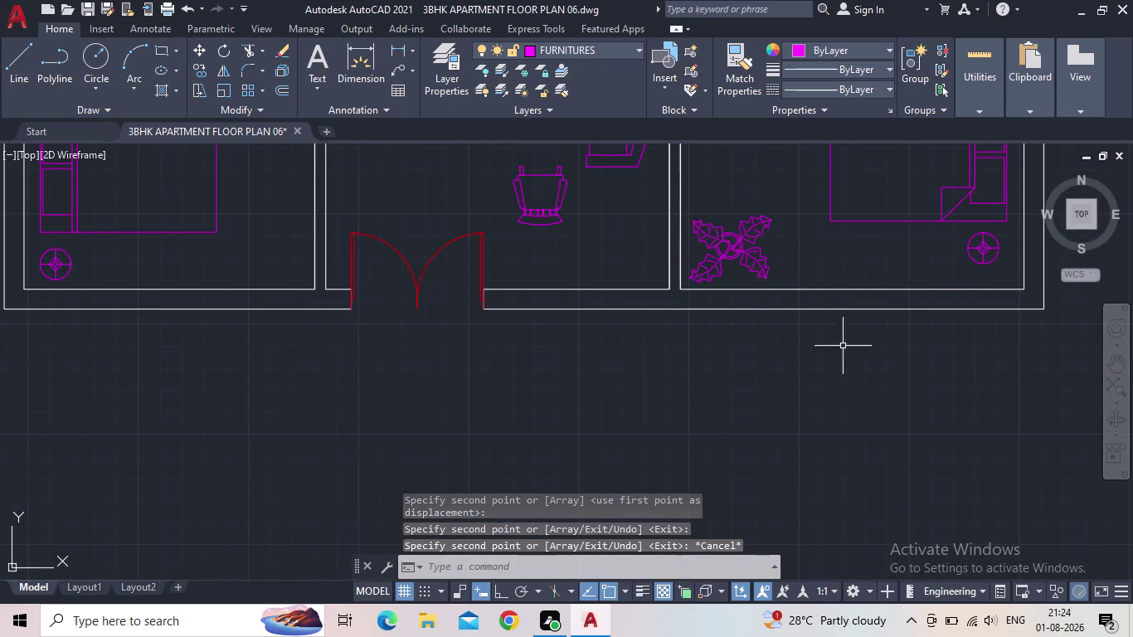
click(83, 6)
scroll(down, 3)
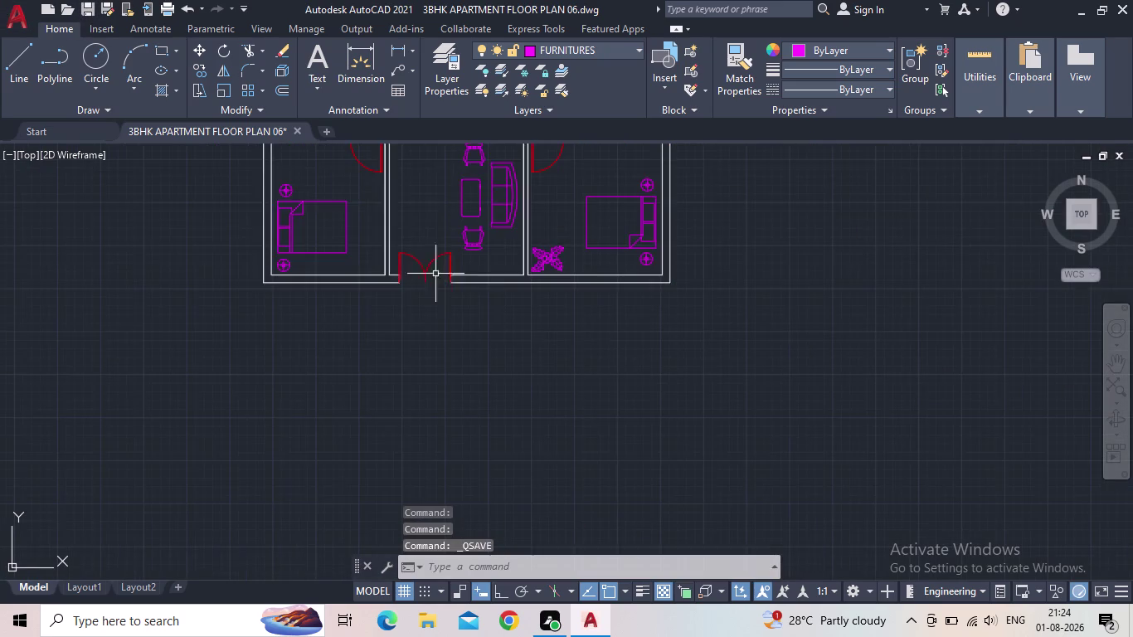
Bring the plan back into view and save the drawing.
scroll(down, 3)
middle_drag(503, 242, 585, 407)
scroll(up, 3)
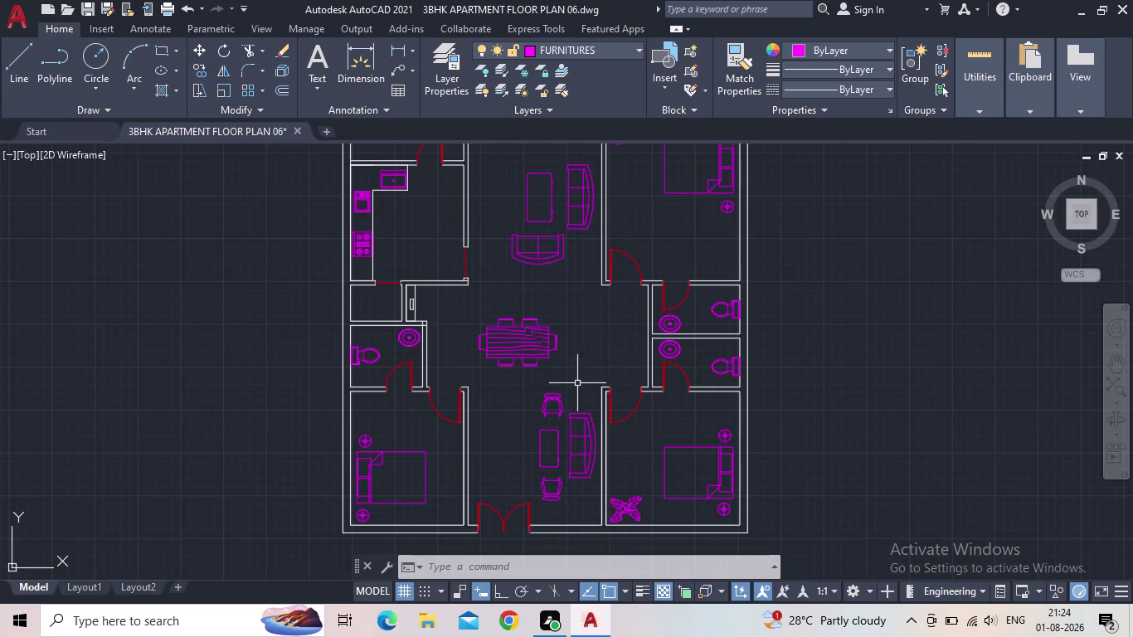
click(85, 8)
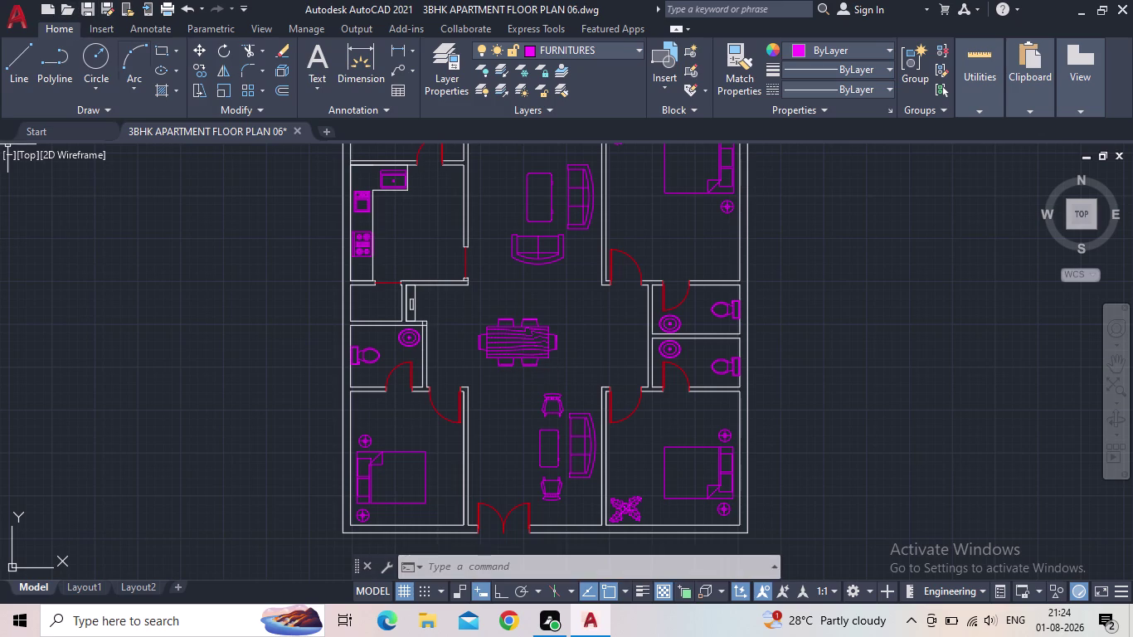
Fit the whole furnished plan in view and start a new rectangle.
scroll(down, 3)
middle_drag(300, 355, 257, 379)
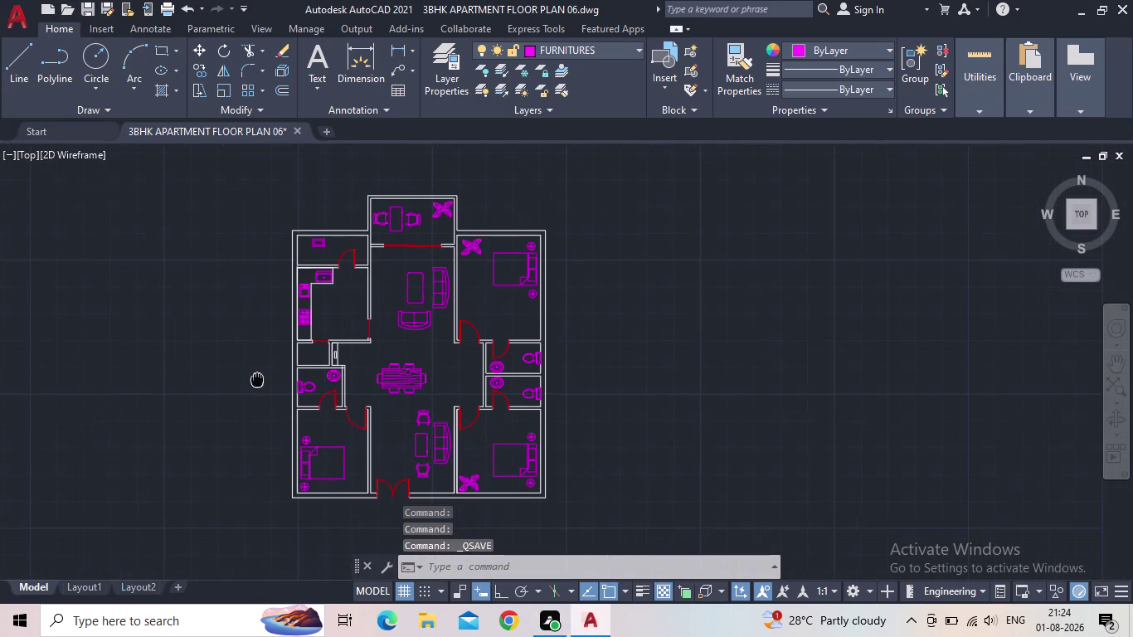
middle_drag(257, 379, 257, 380)
scroll(up, 3)
scroll(up, 3)
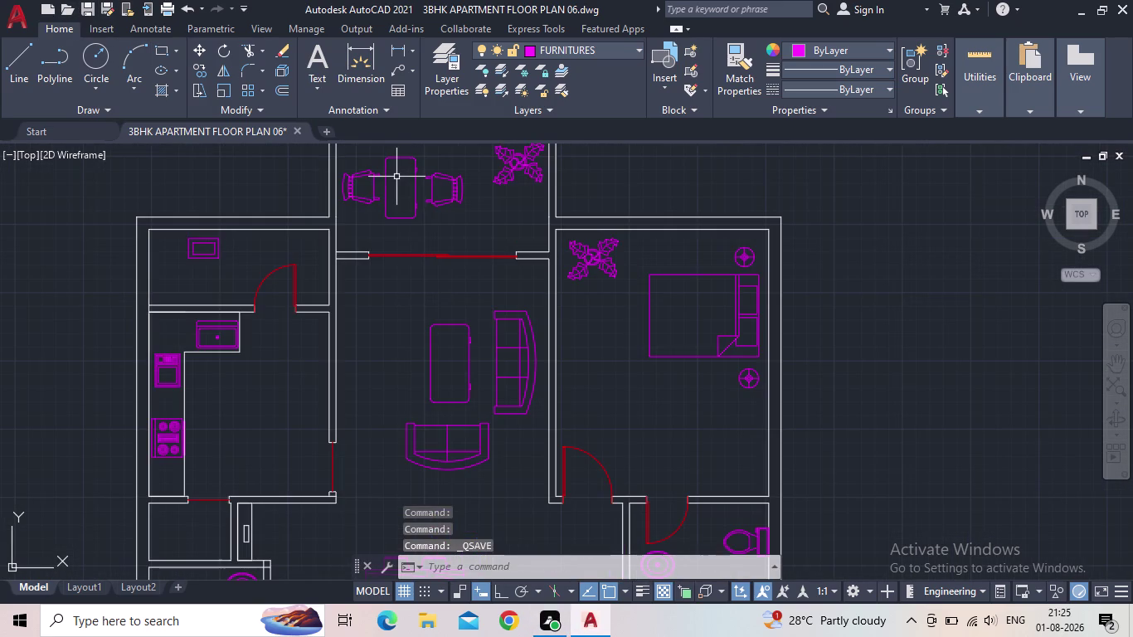
scroll(down, 3)
middle_drag(678, 333, 684, 276)
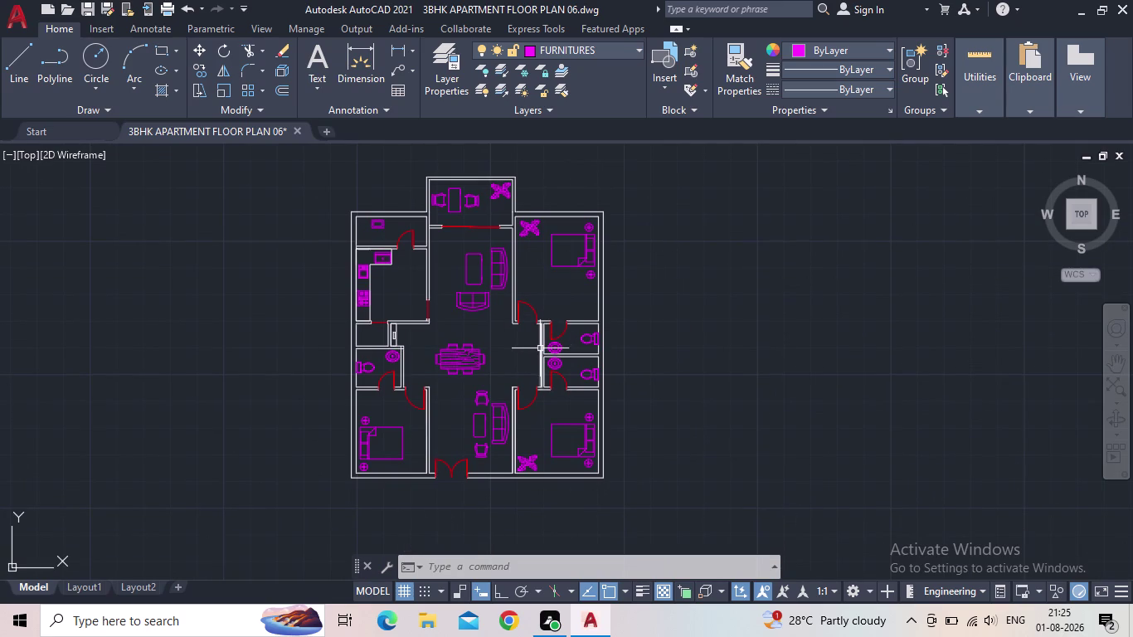
key(Escape)
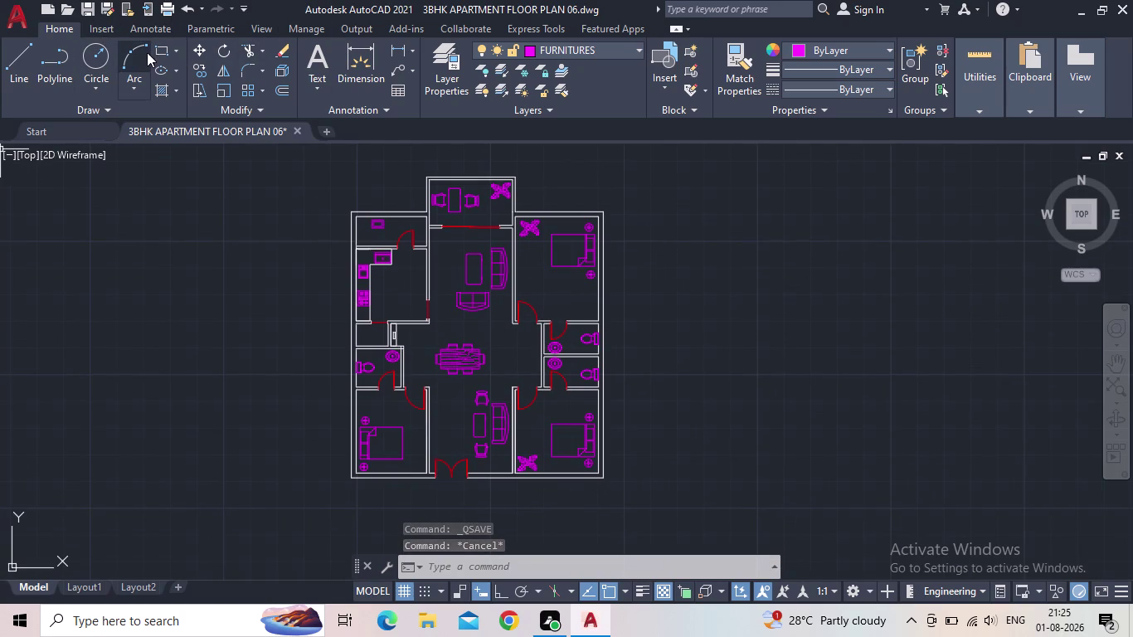
click(169, 52)
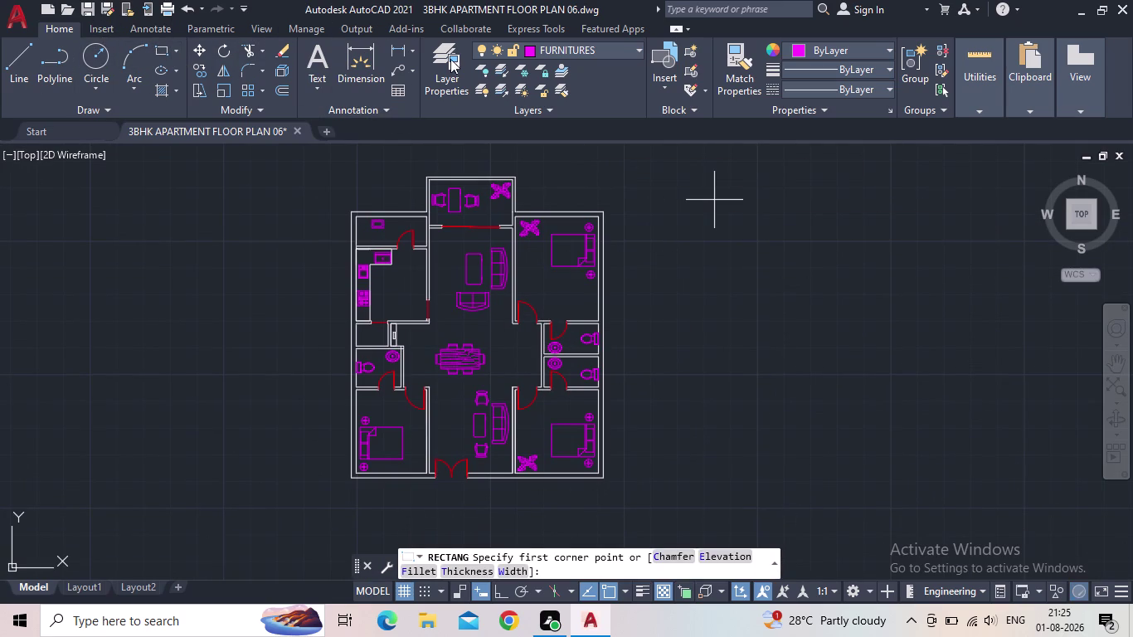
Set WINDOW as the current layer in Layer Properties and recenter the floor plan.
key(Escape)
click(437, 62)
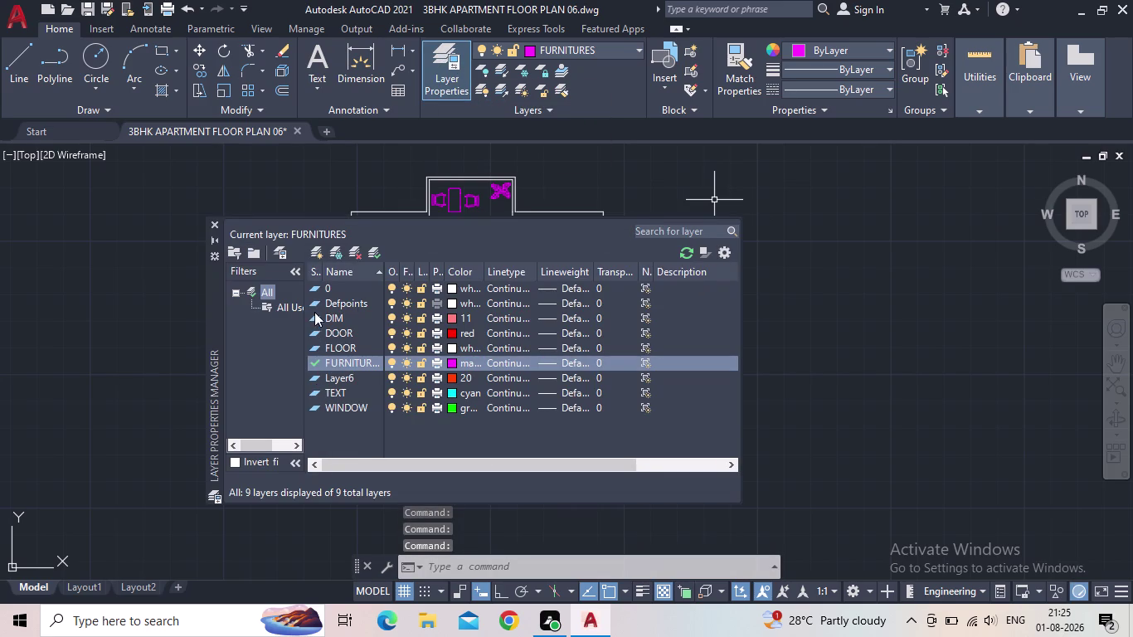
double_click(315, 404)
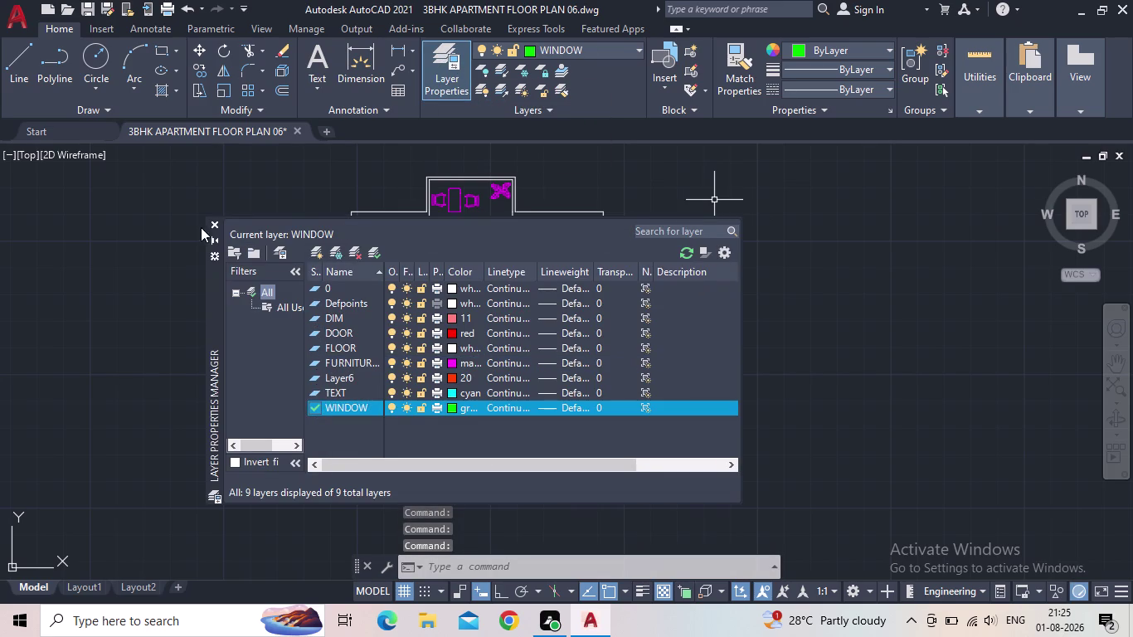
click(216, 223)
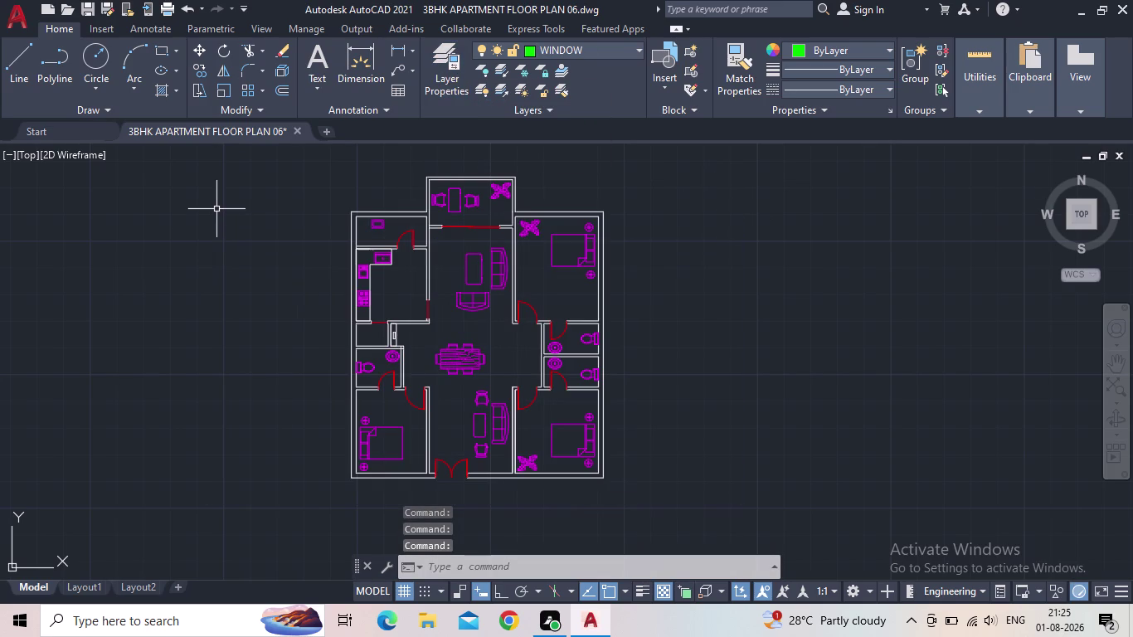
scroll(down, 3)
middle_drag(253, 251, 203, 209)
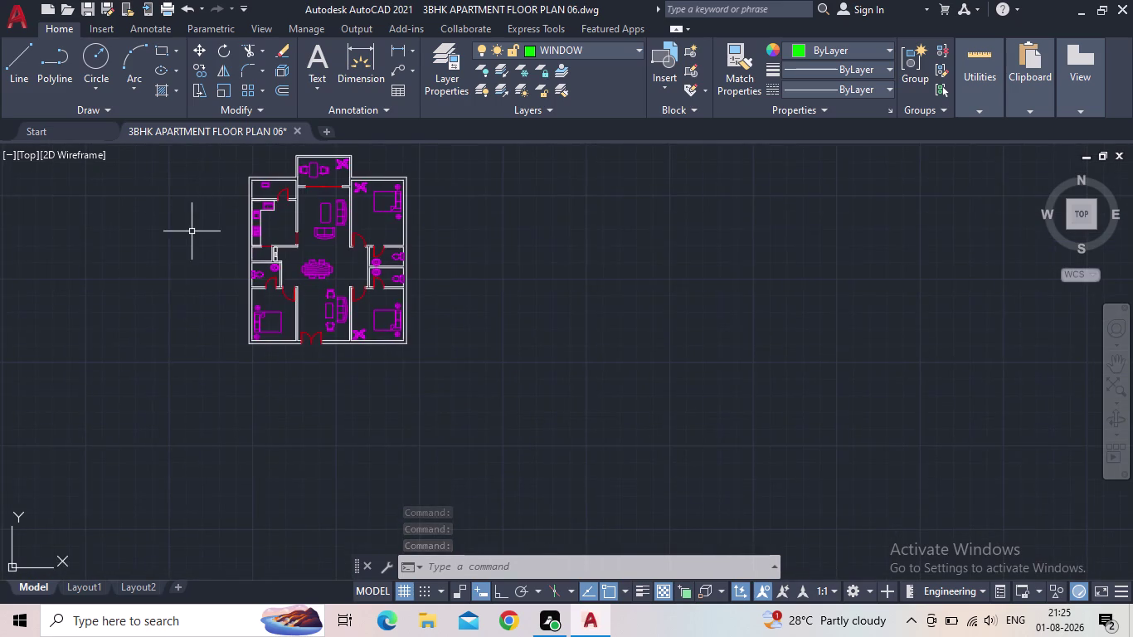
scroll(up, 3)
middle_drag(239, 241, 199, 341)
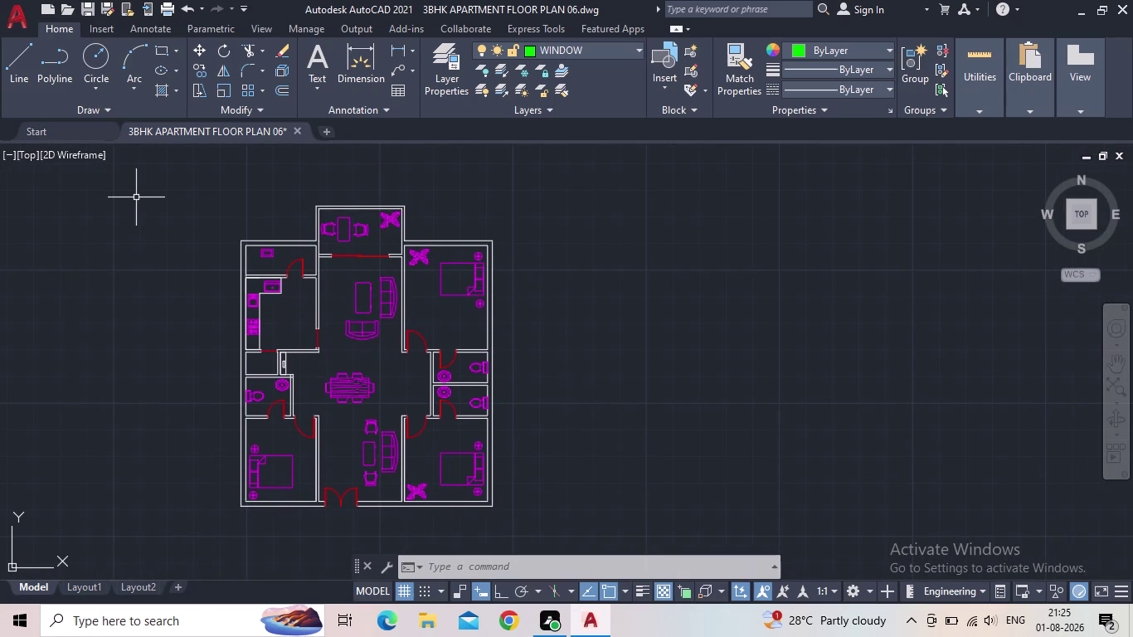
middle_drag(185, 260, 205, 196)
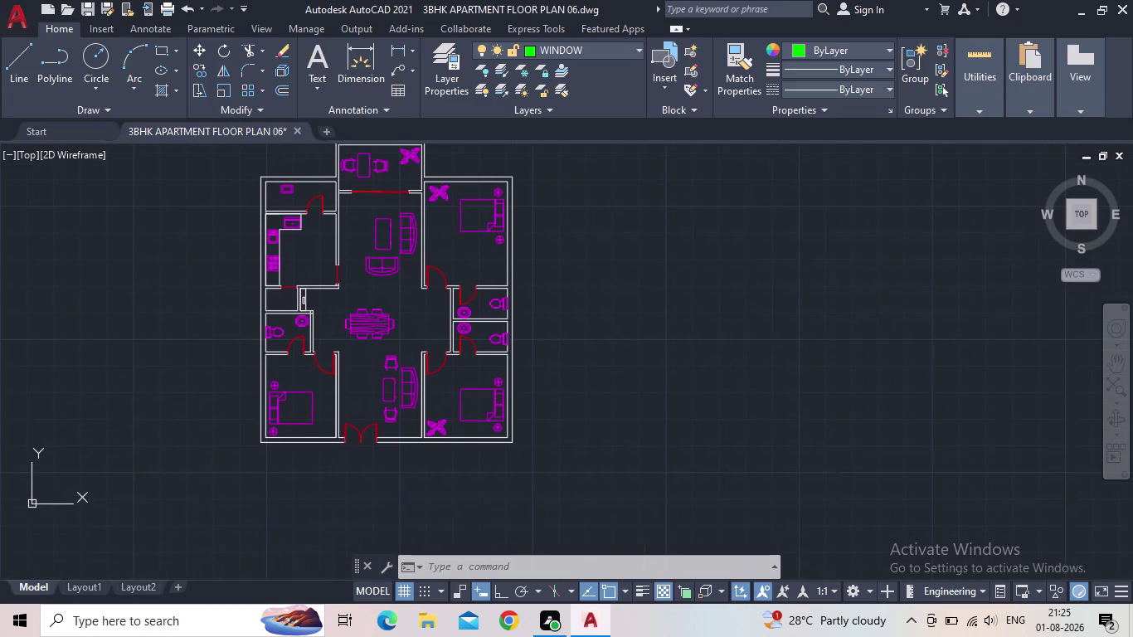
middle_drag(204, 213, 188, 243)
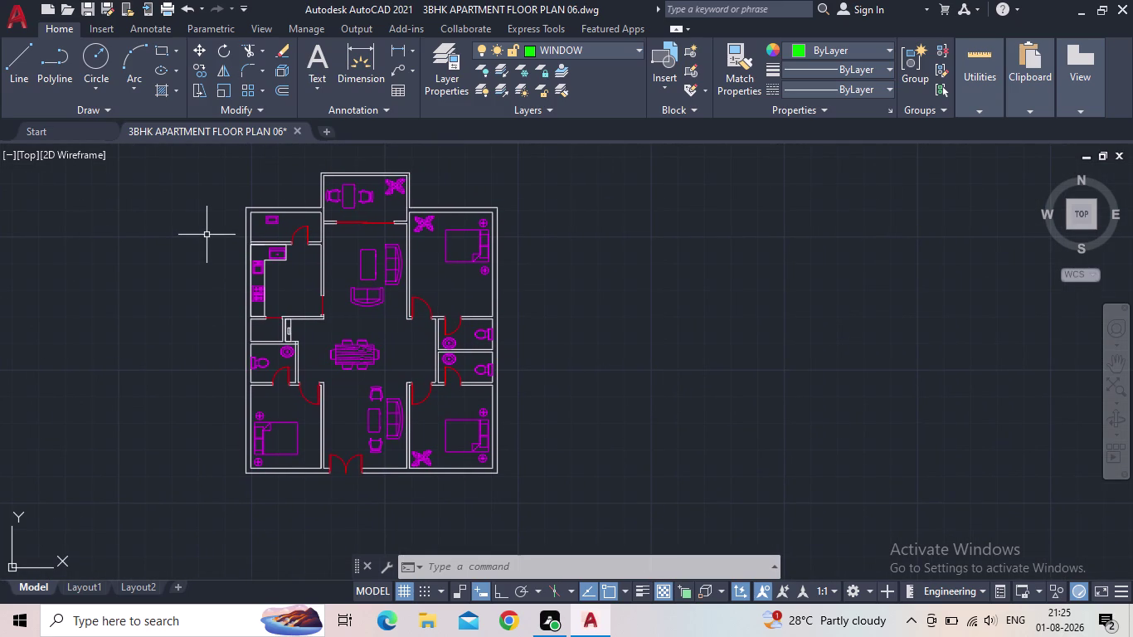
click(160, 55)
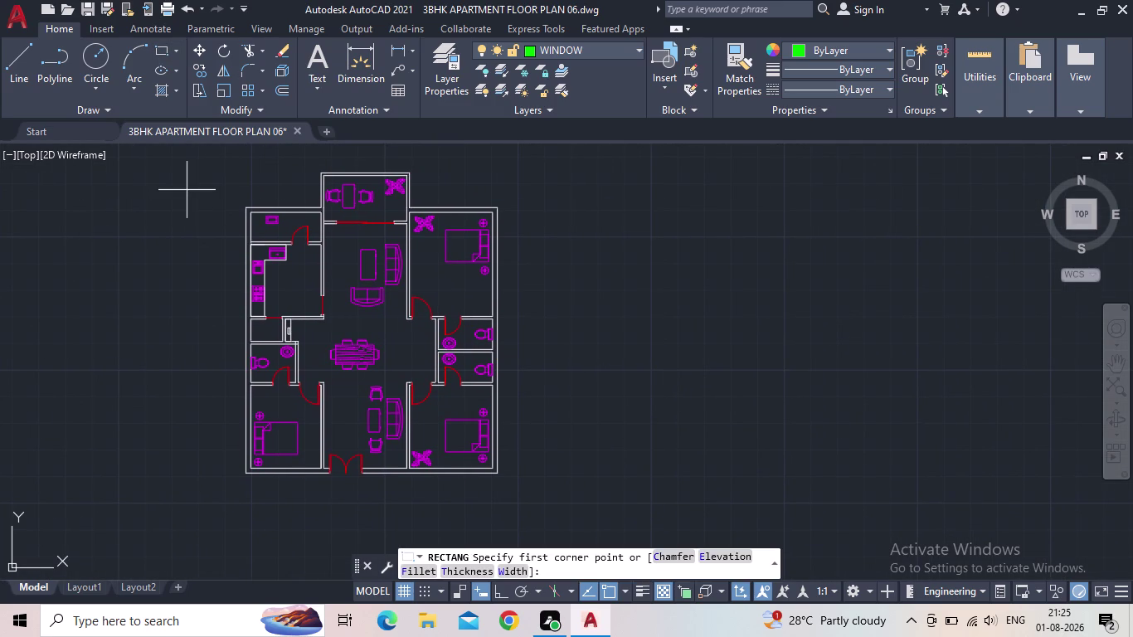
Draw a 9 by 4 rectangle beside the plan using the Dimensions option.
drag(592, 266, 606, 274)
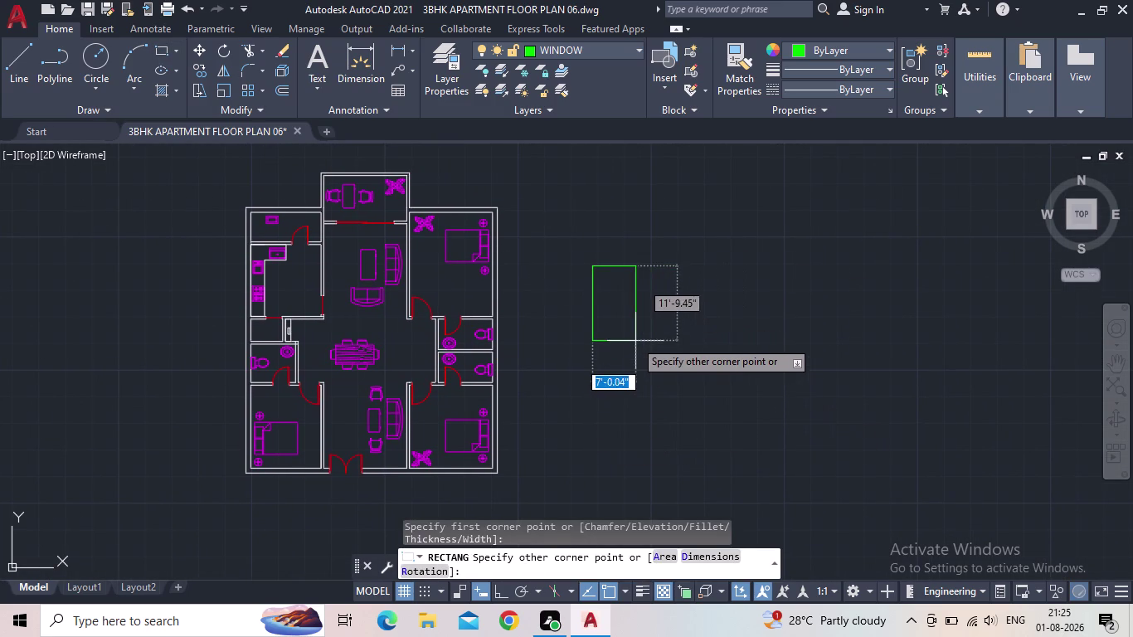
key(d)
key(Return)
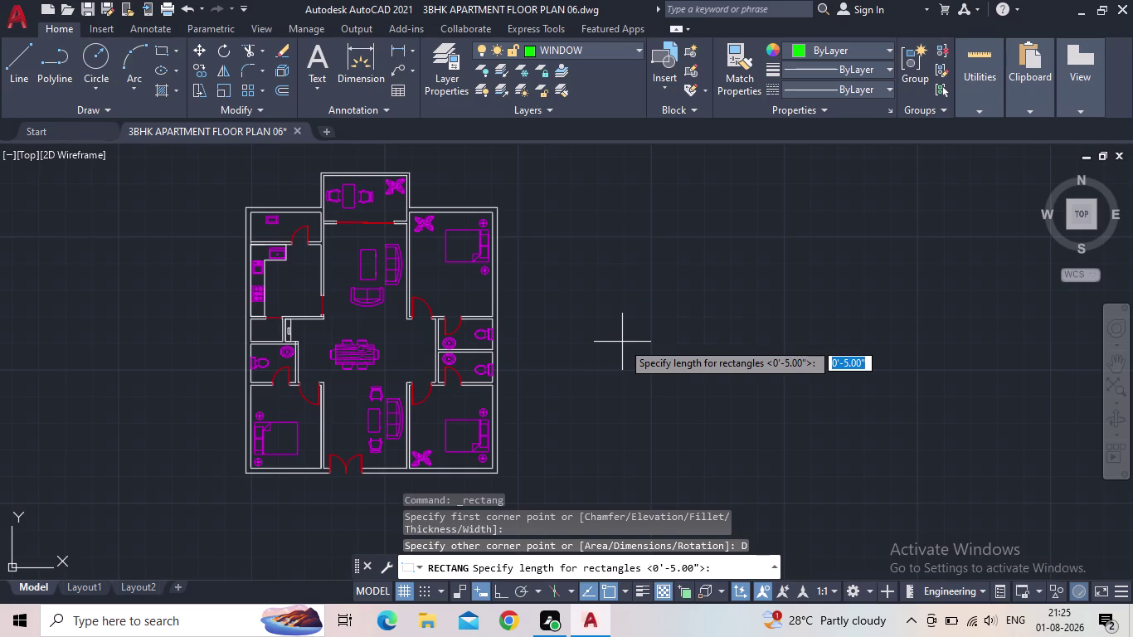
key(9)
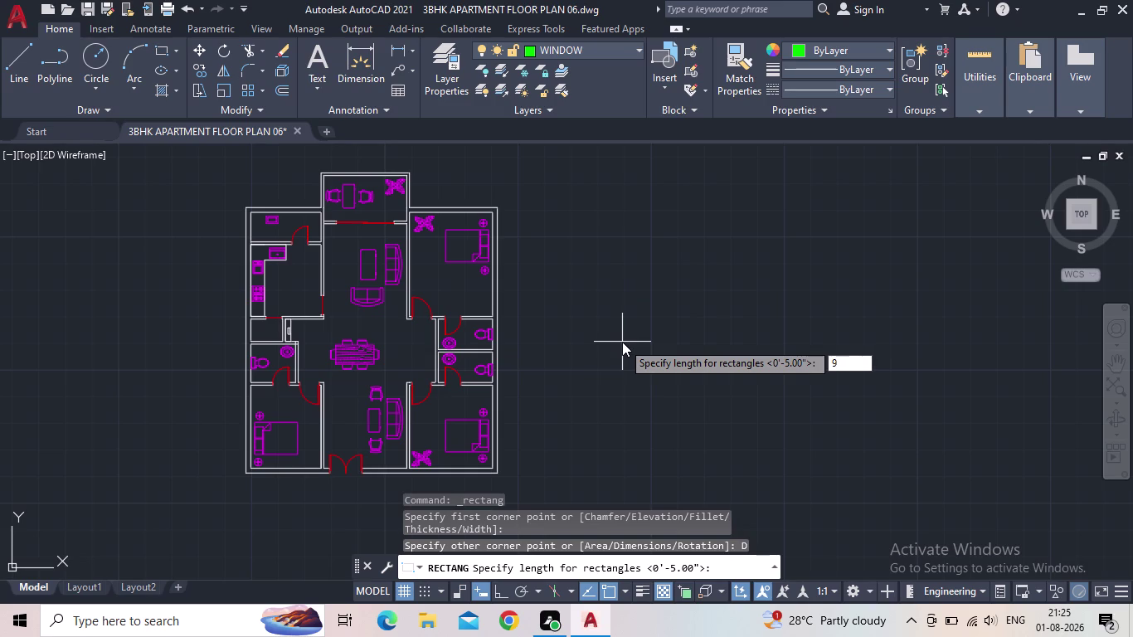
key(shift+quotedbl)
key(Return)
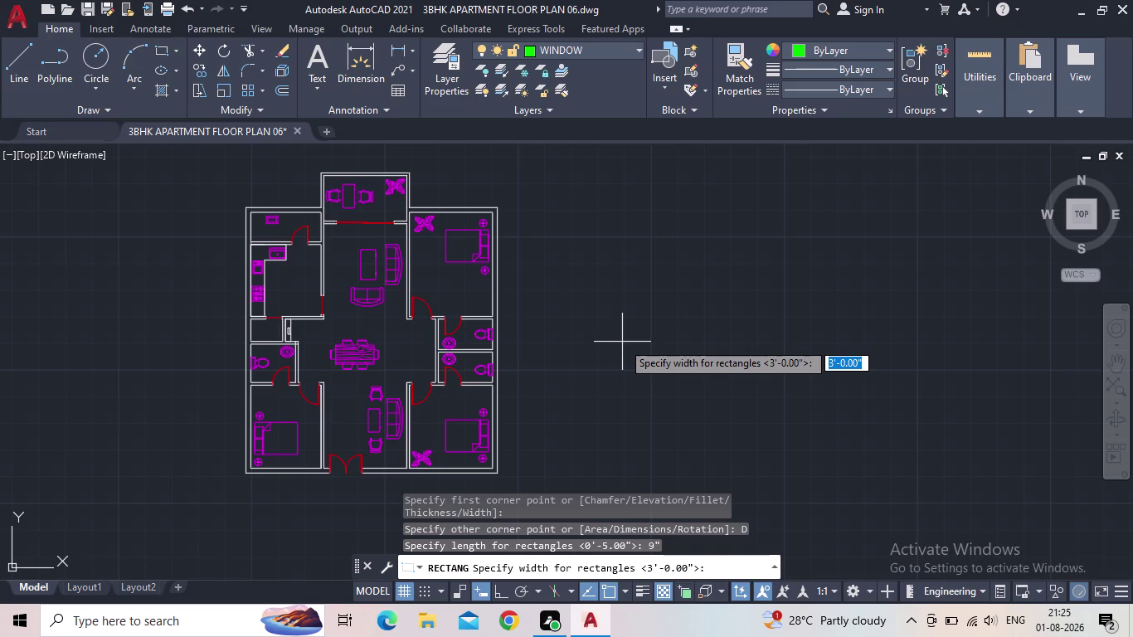
key(4)
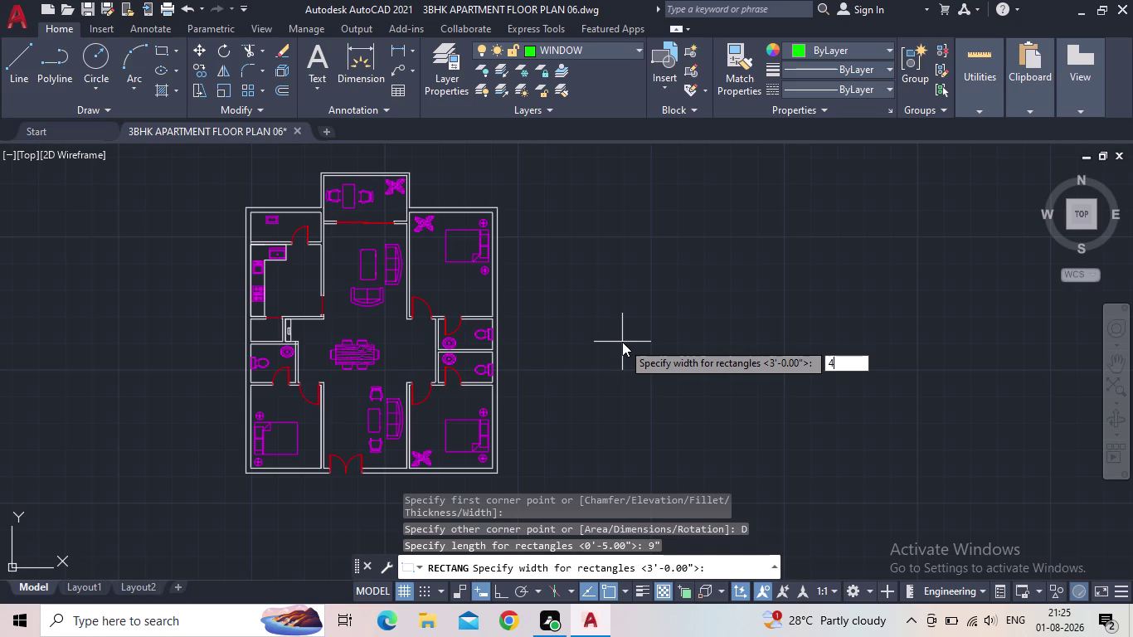
key(apostrophe)
key(Return)
click(623, 342)
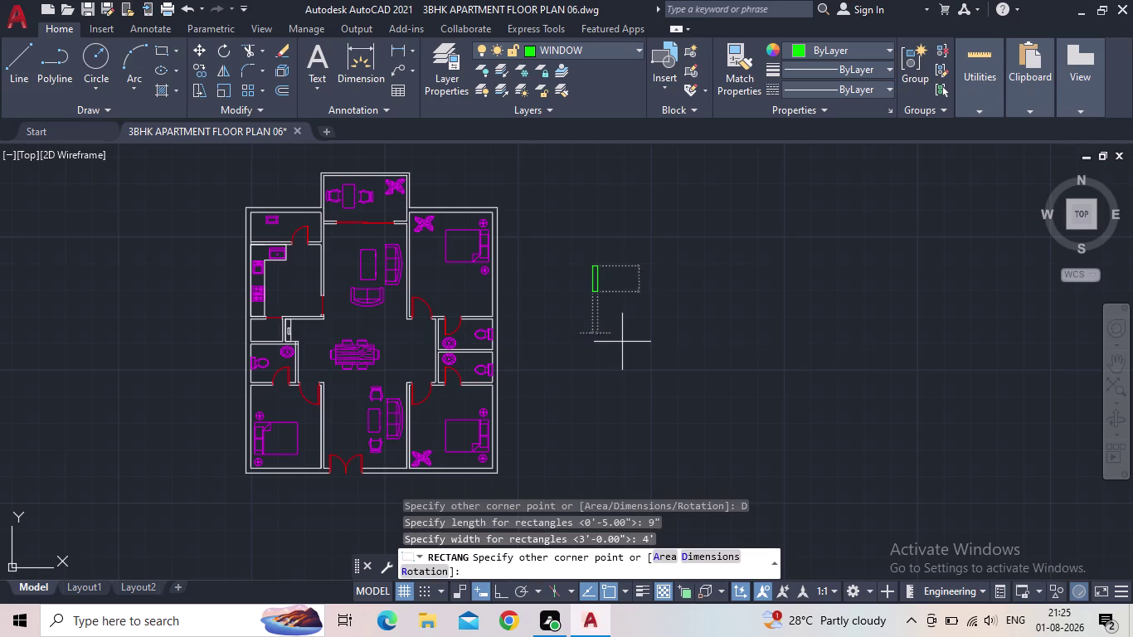
scroll(up, 3)
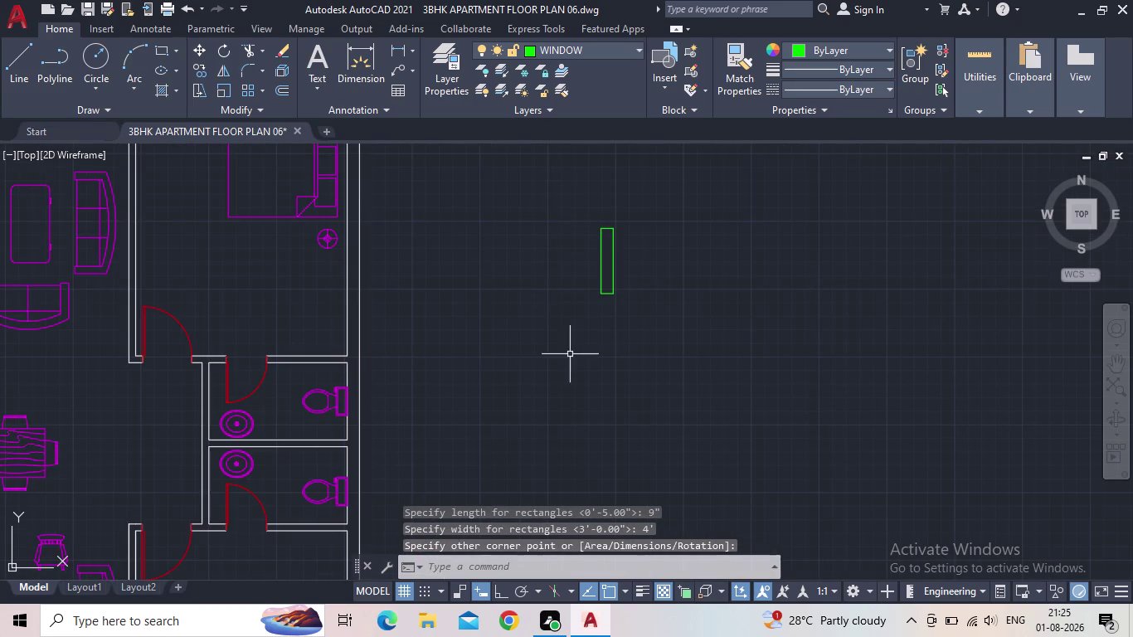
click(33, 67)
scroll(up, 3)
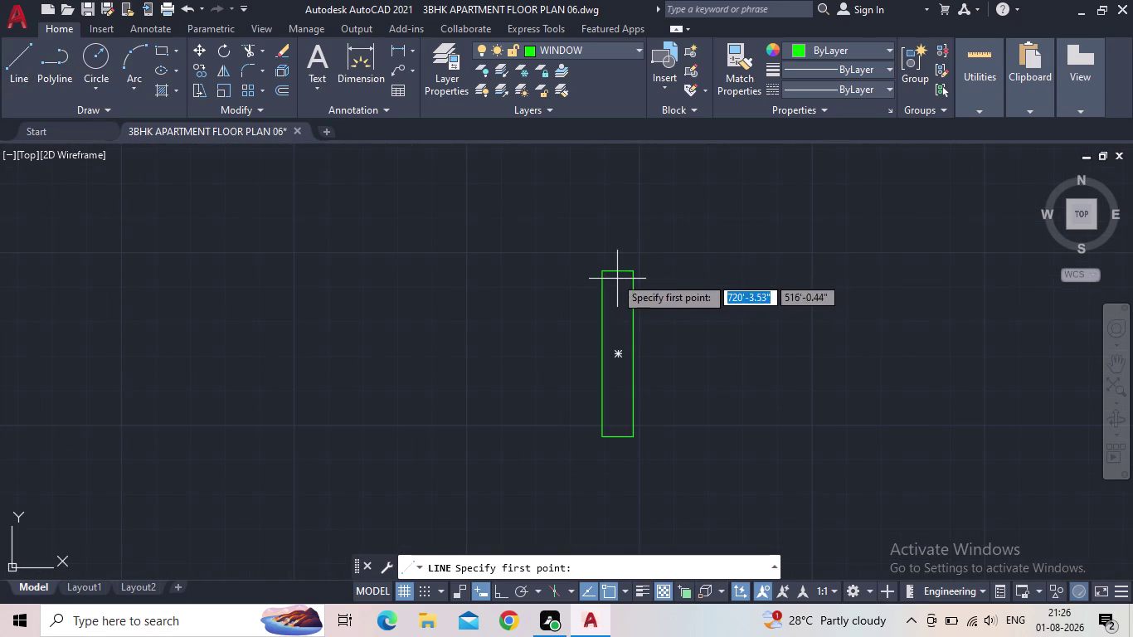
Draw a dividing line inside the window rectangle and select the window piece.
click(614, 273)
click(615, 441)
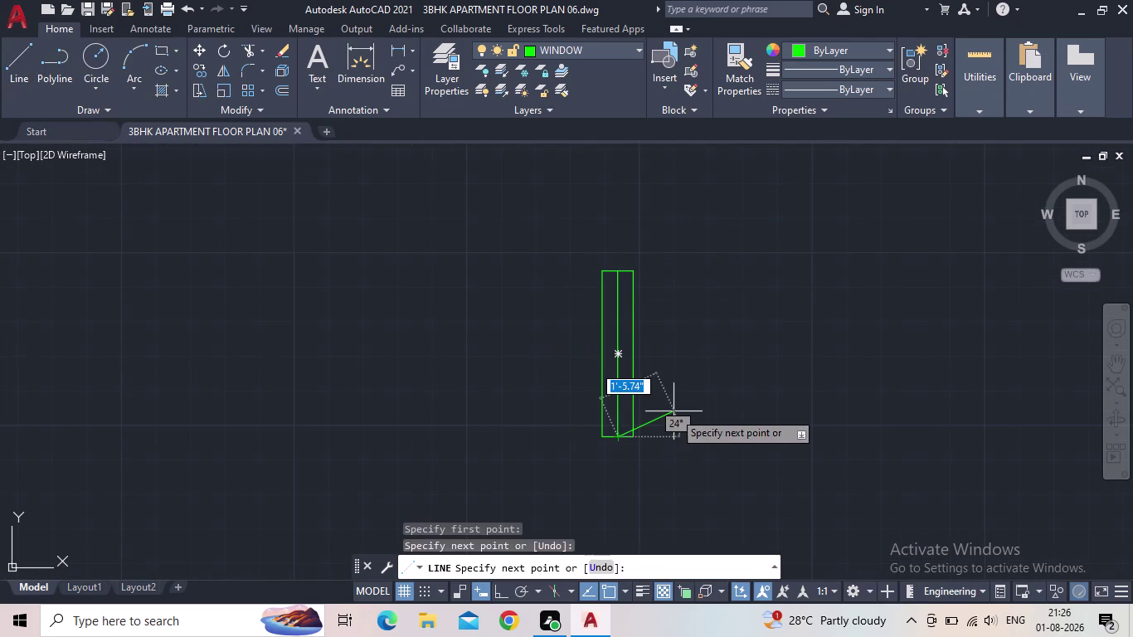
key(Escape)
scroll(down, 3)
middle_click(680, 438)
drag(661, 419, 657, 409)
key(Escape)
drag(733, 456, 723, 439)
click(597, 327)
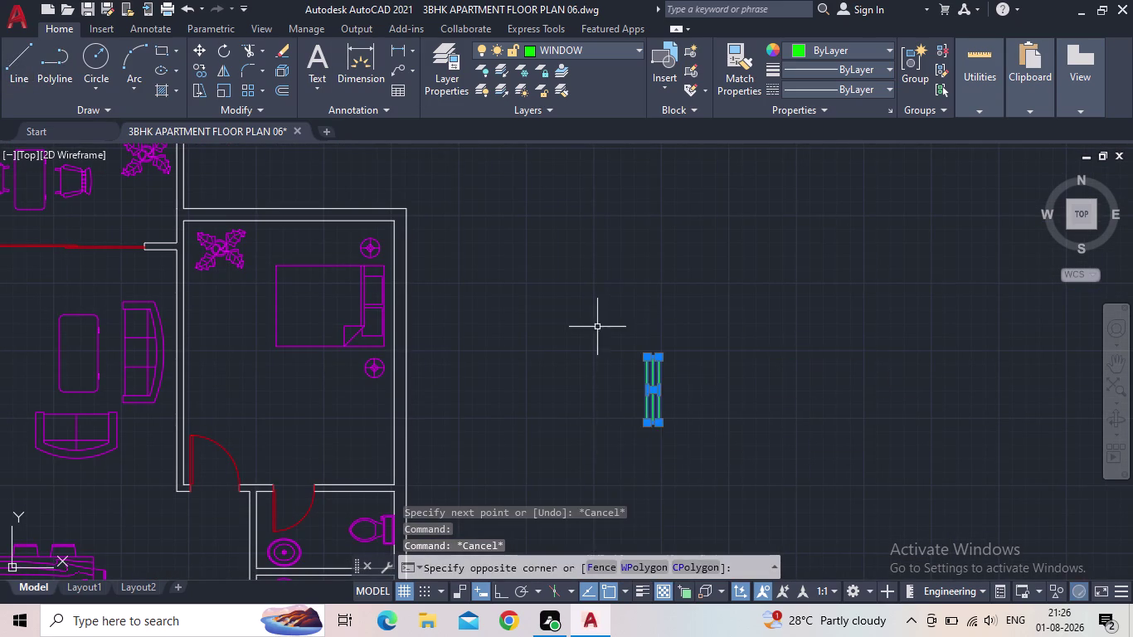
Copy the divided window rectangle to a spot further right.
key(c)
key(o)
key(Return)
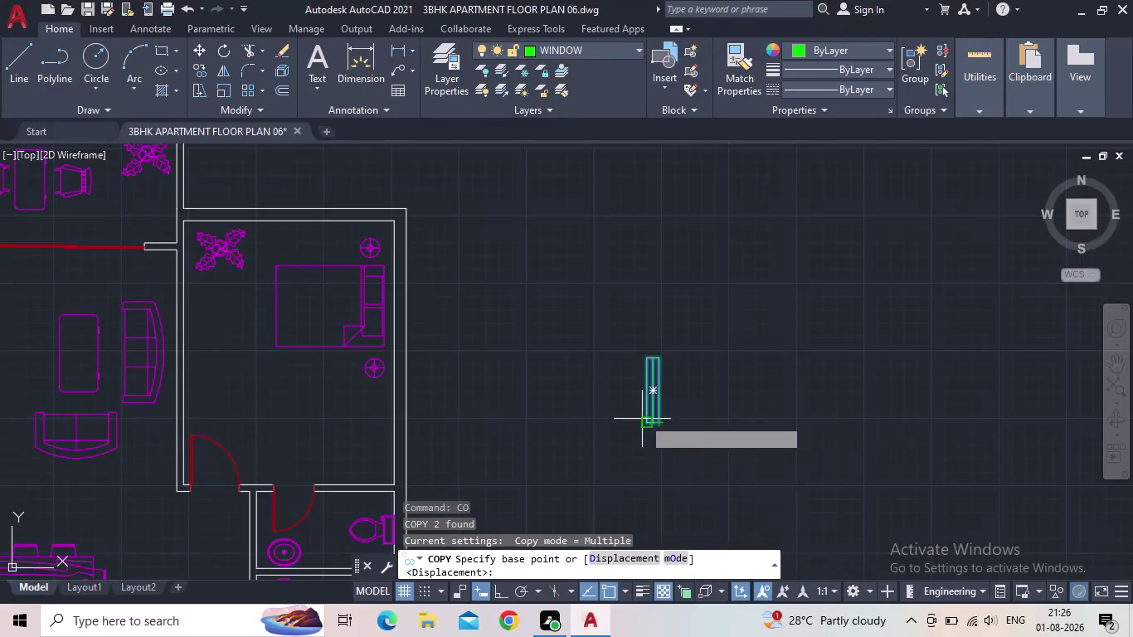
click(642, 422)
click(789, 426)
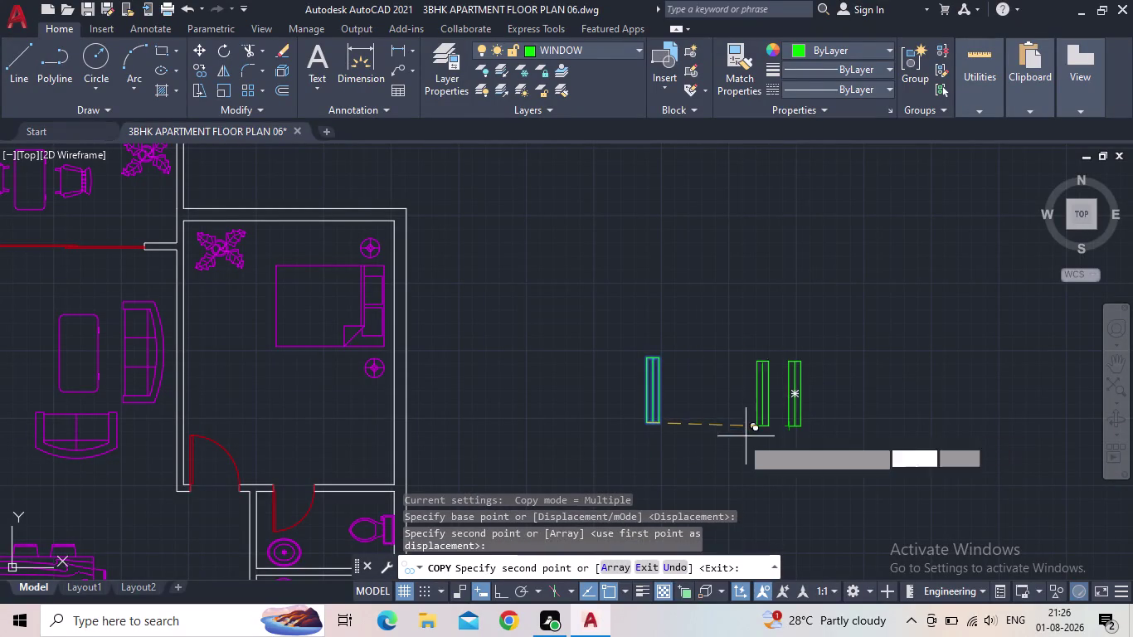
key(Escape)
Select the copied window piece and start rotating it with RO.
click(810, 448)
click(750, 375)
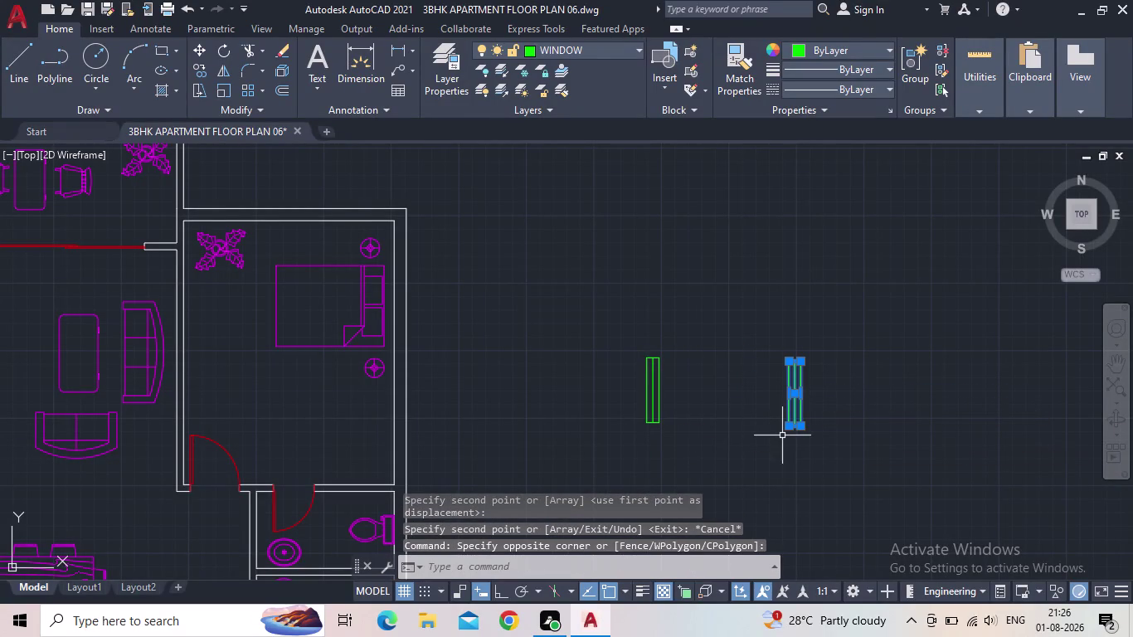
key(r)
key(o)
key(Return)
click(505, 595)
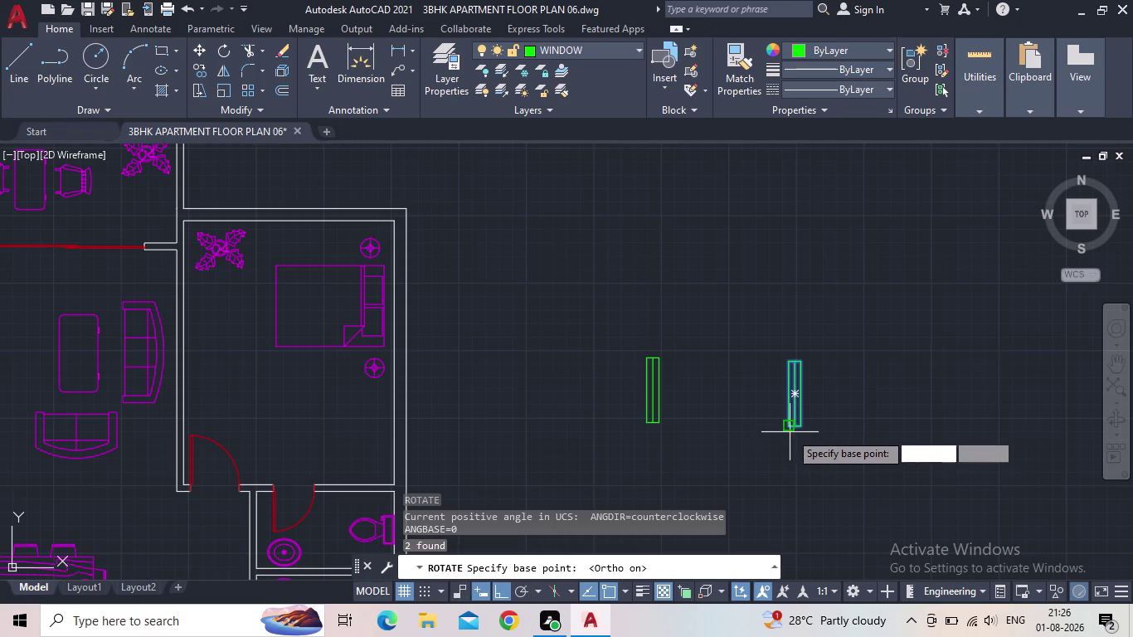
Rotate the copied window piece 90 degrees about its bottom corner.
click(789, 431)
click(796, 308)
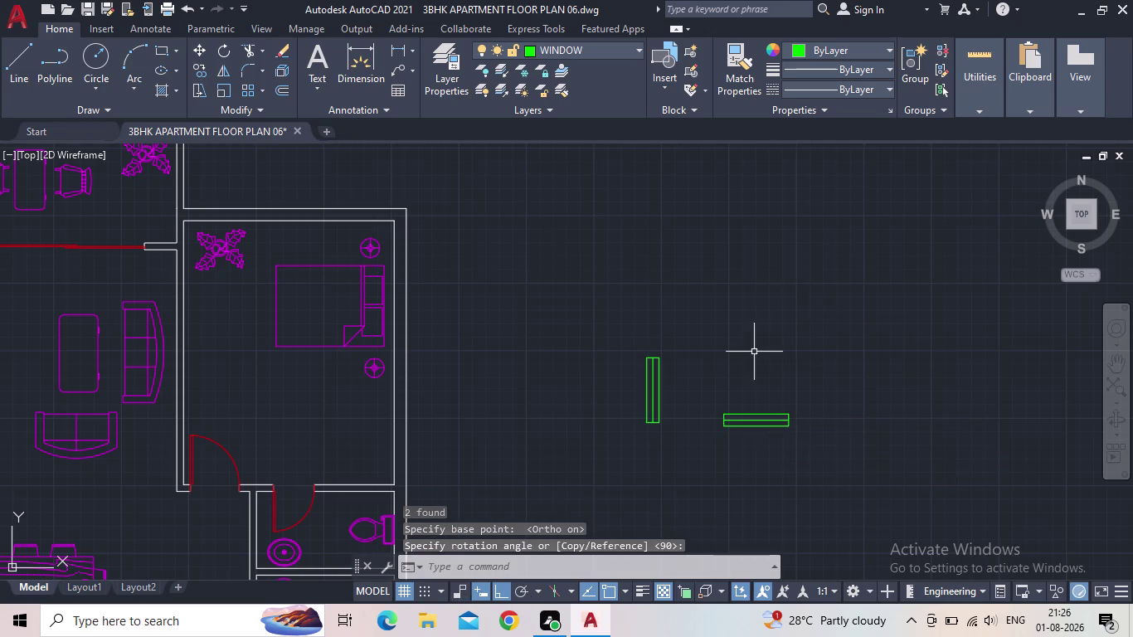
key(Escape)
Start copying the upright window piece from a base point, then cancel the copy.
click(683, 421)
click(613, 370)
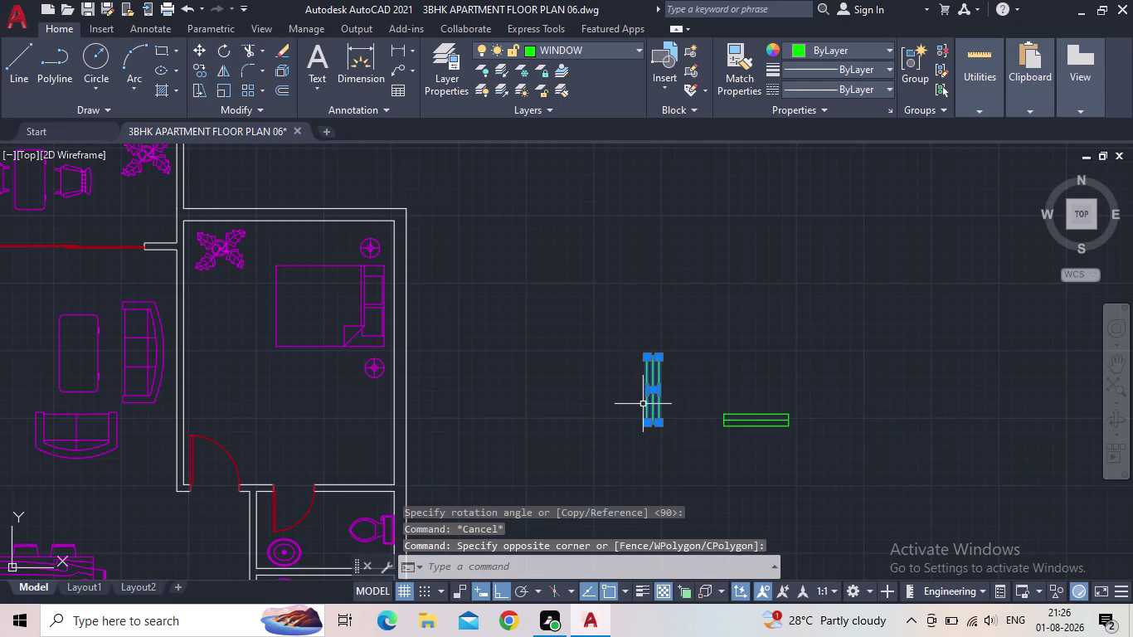
key(c)
key(o)
key(Return)
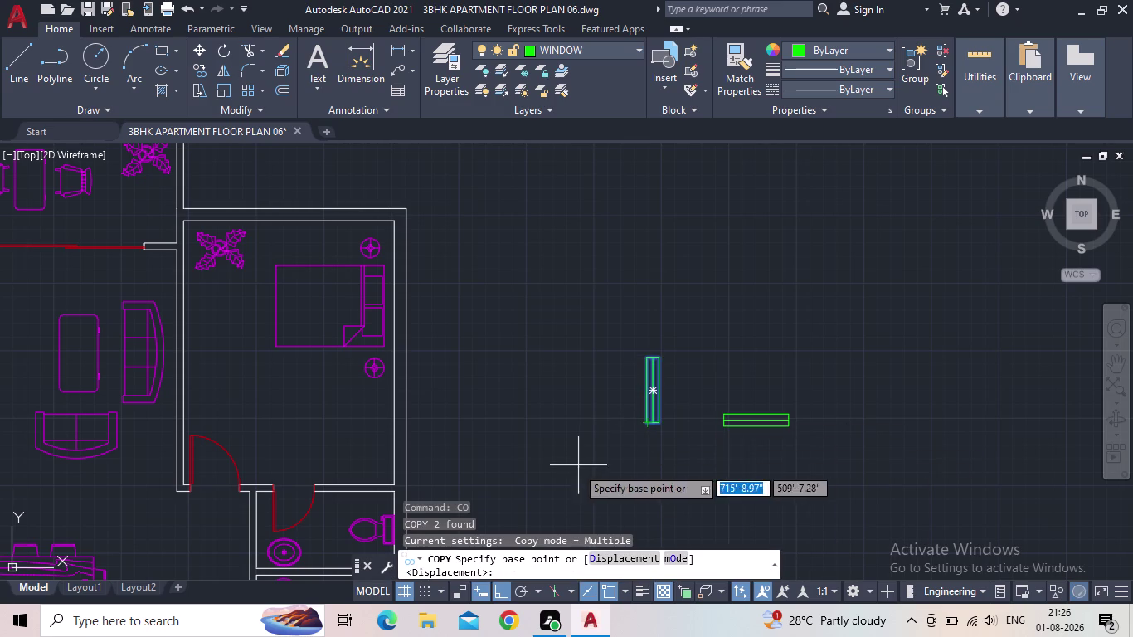
click(648, 427)
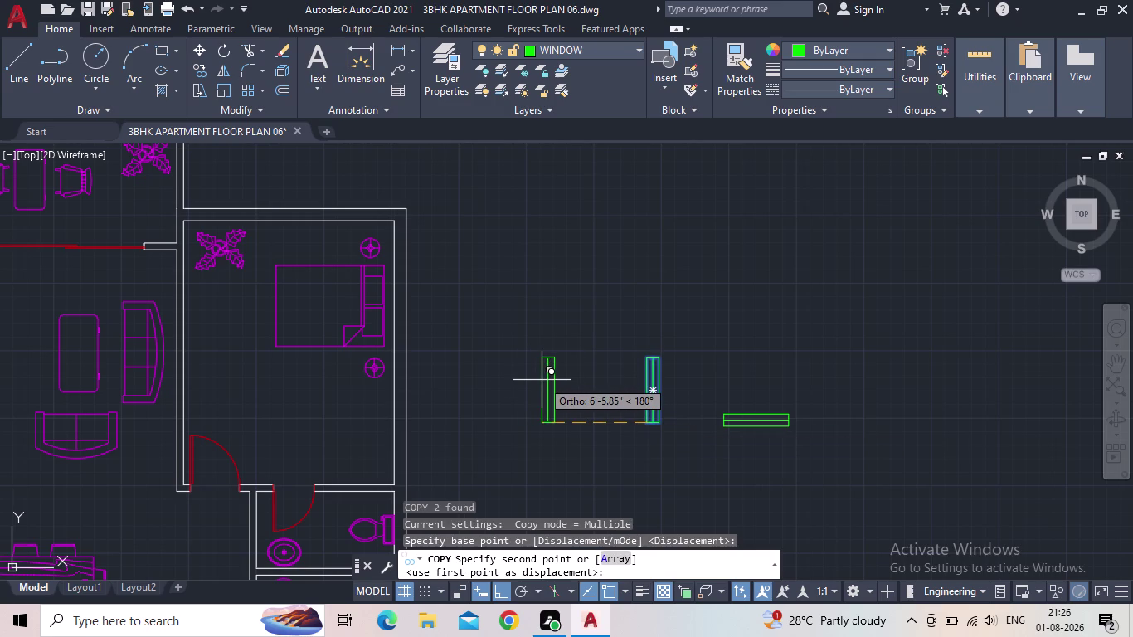
scroll(down, 3)
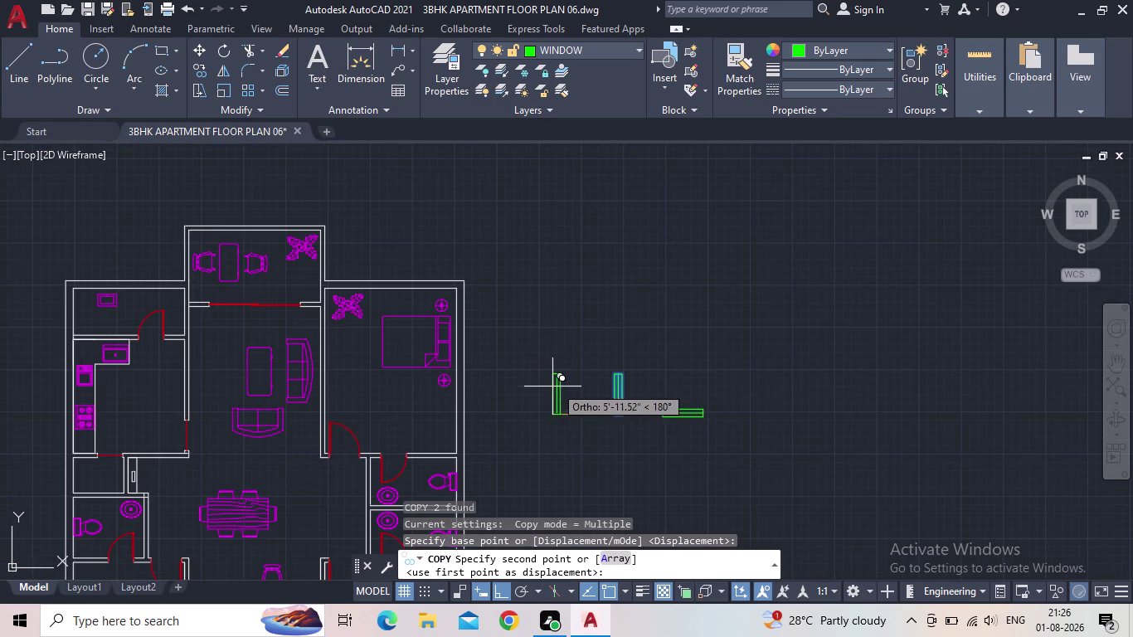
key(Escape)
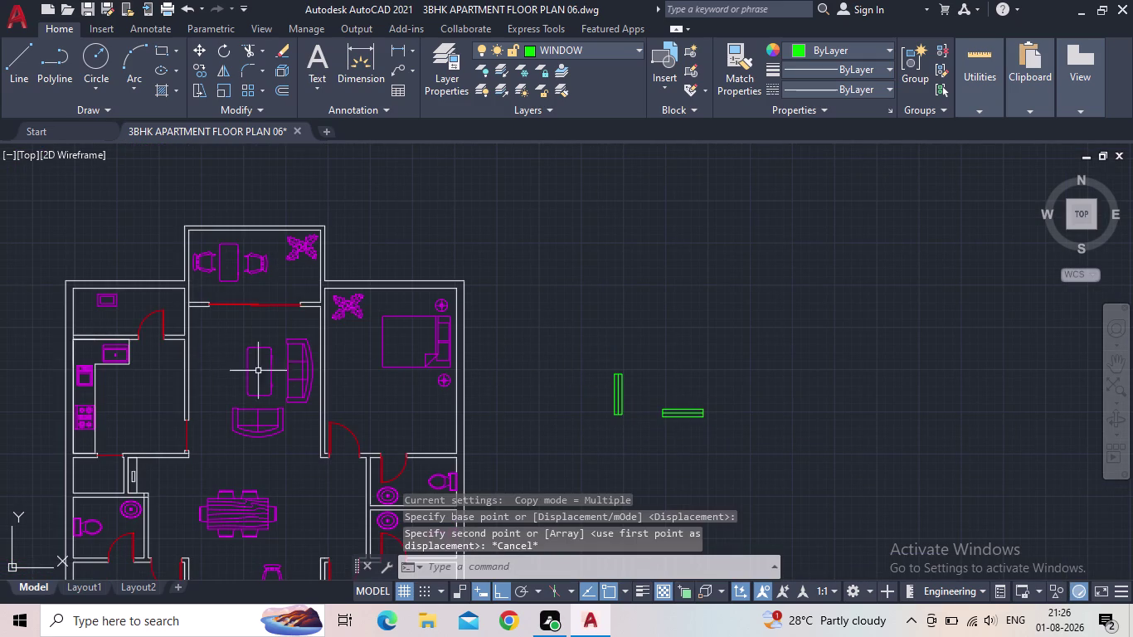
click(89, 8)
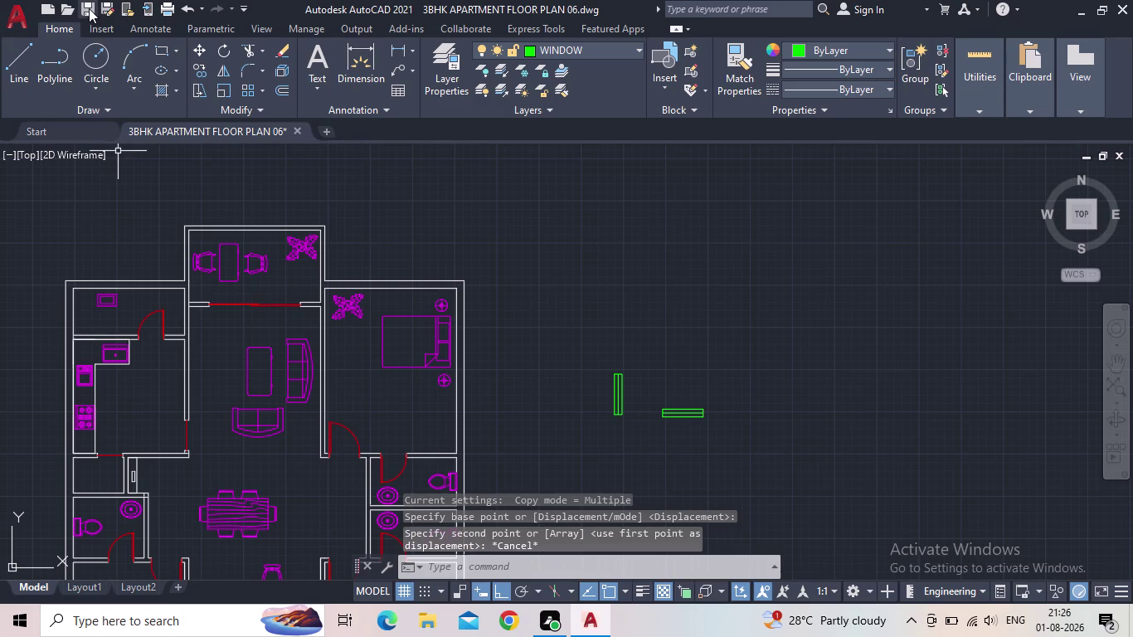